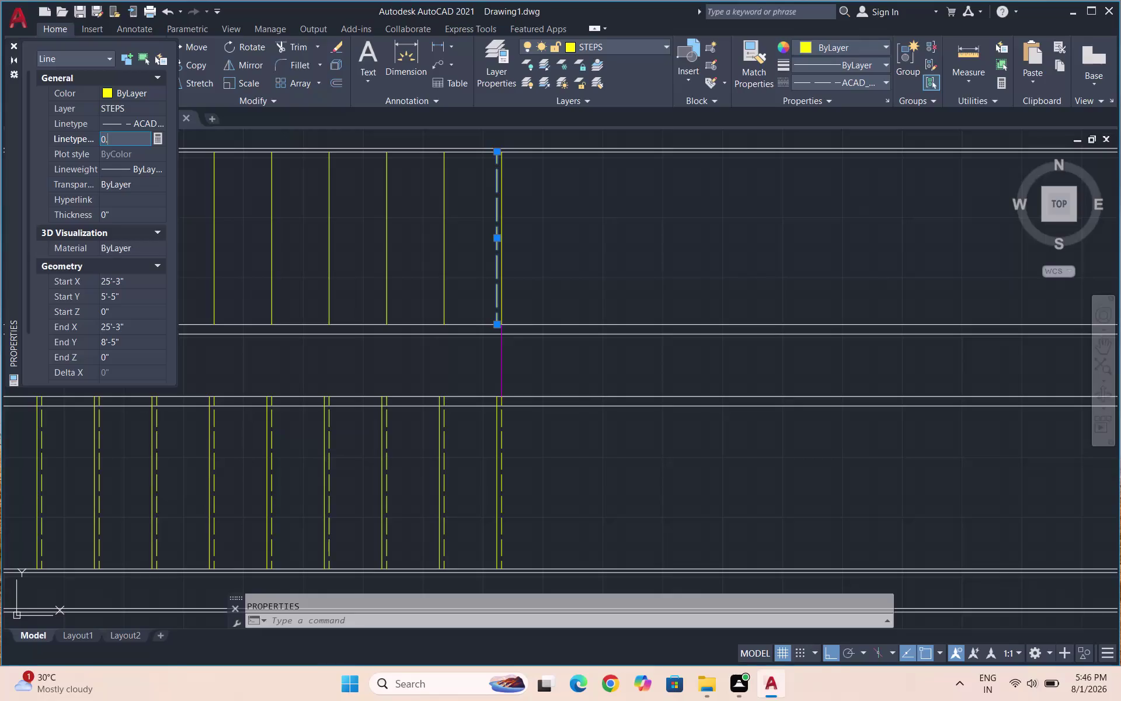
Adjust the dashed line's linetype scale, trying 0.2 then settling on 0.3, and close Properties.
key(7)
key(Return)
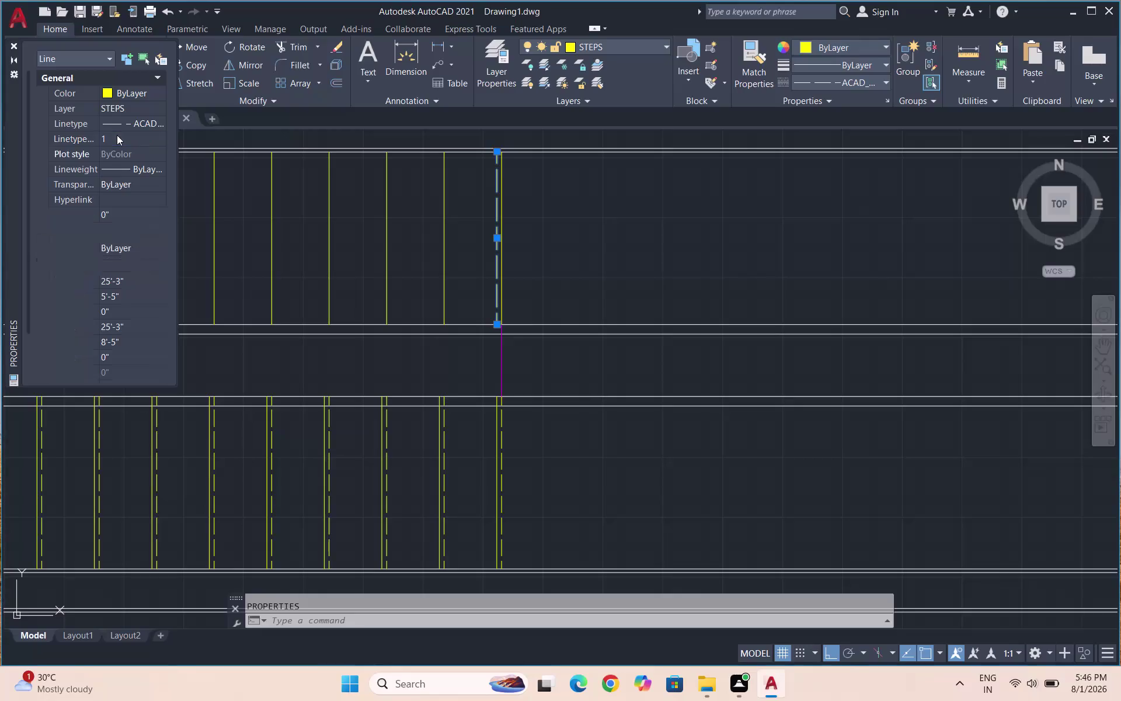
click(106, 139)
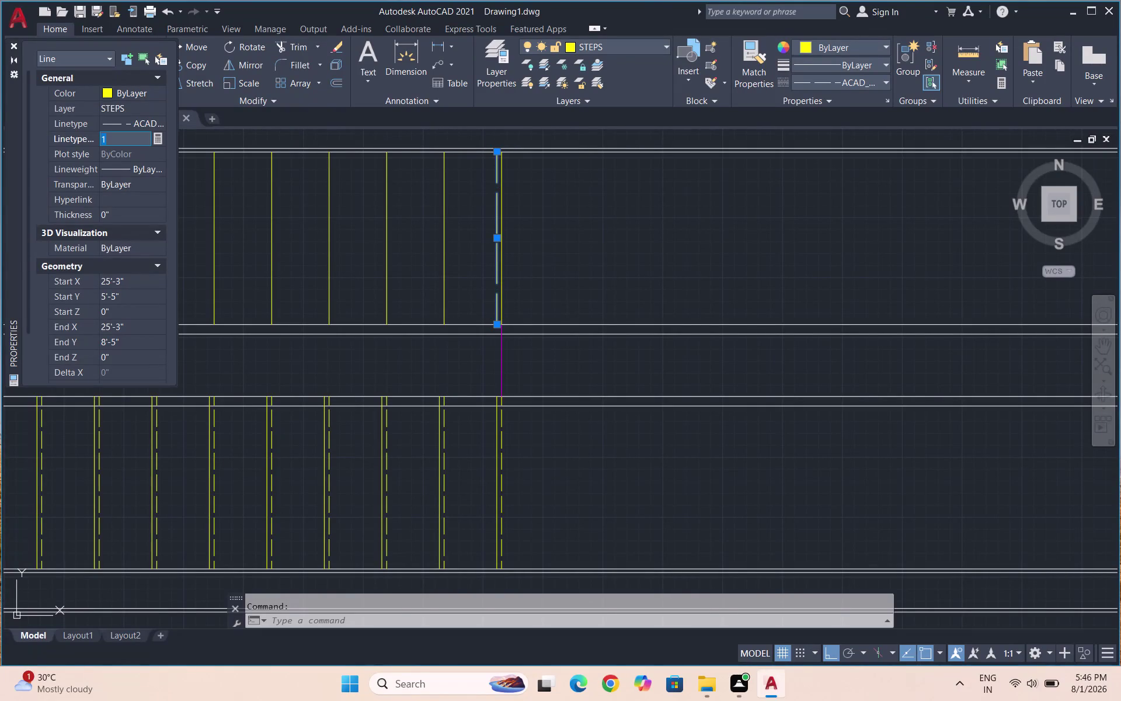
text(0.2)
key(Return)
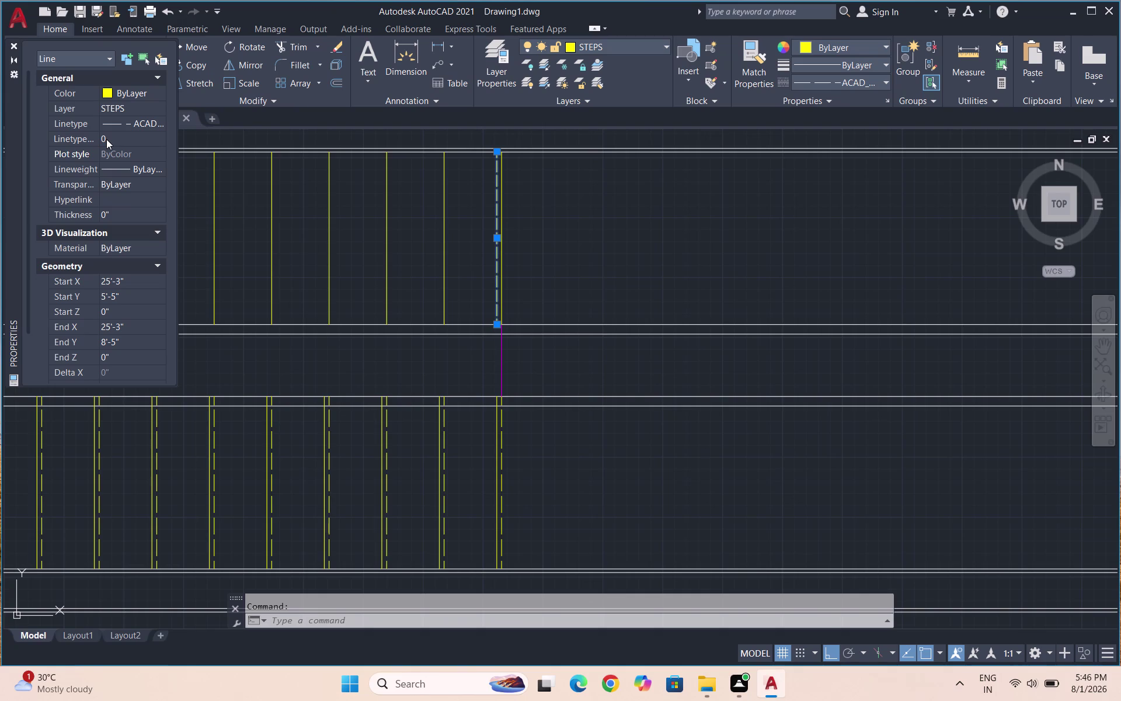
click(106, 139)
text(0.3)
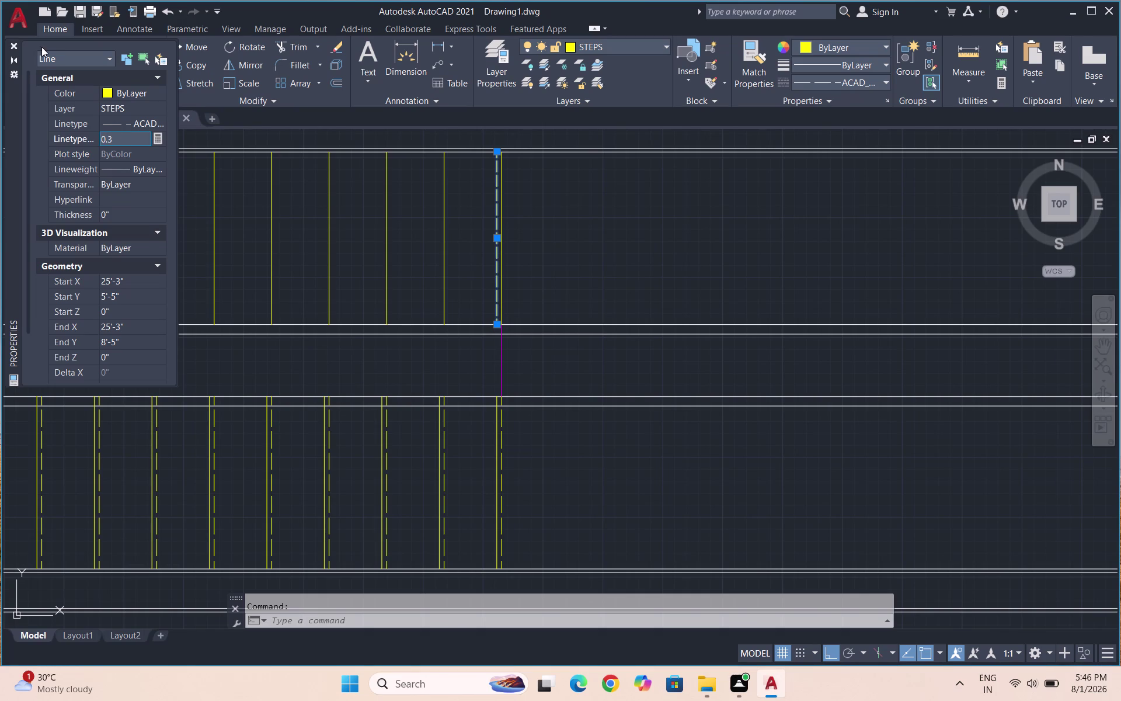
click(15, 44)
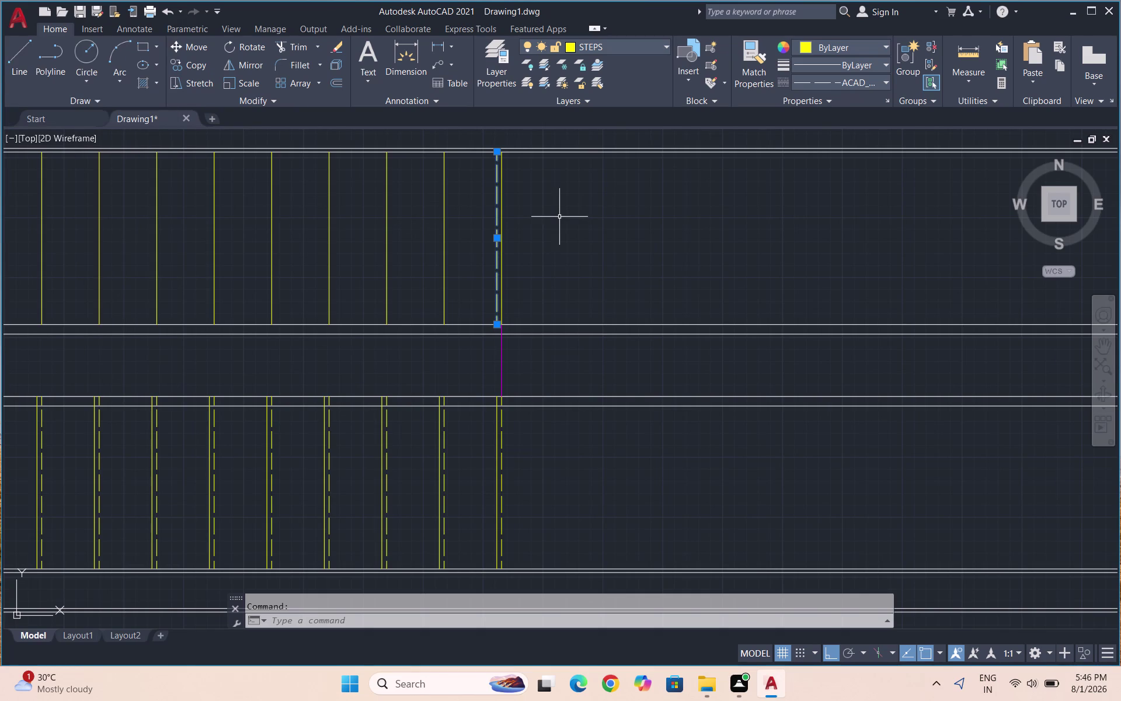
Copy the dashed line as an 11-item array at 1' spacing, then undo the misplaced result.
key(Escape)
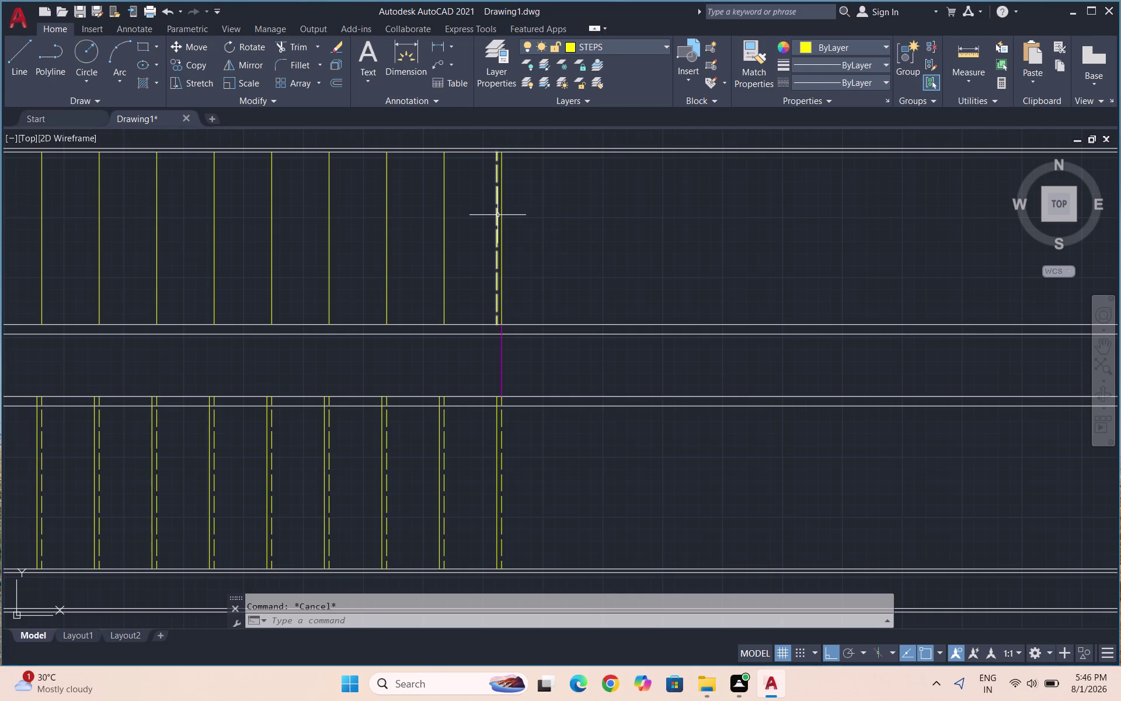
click(497, 214)
text(CO)
key(Return)
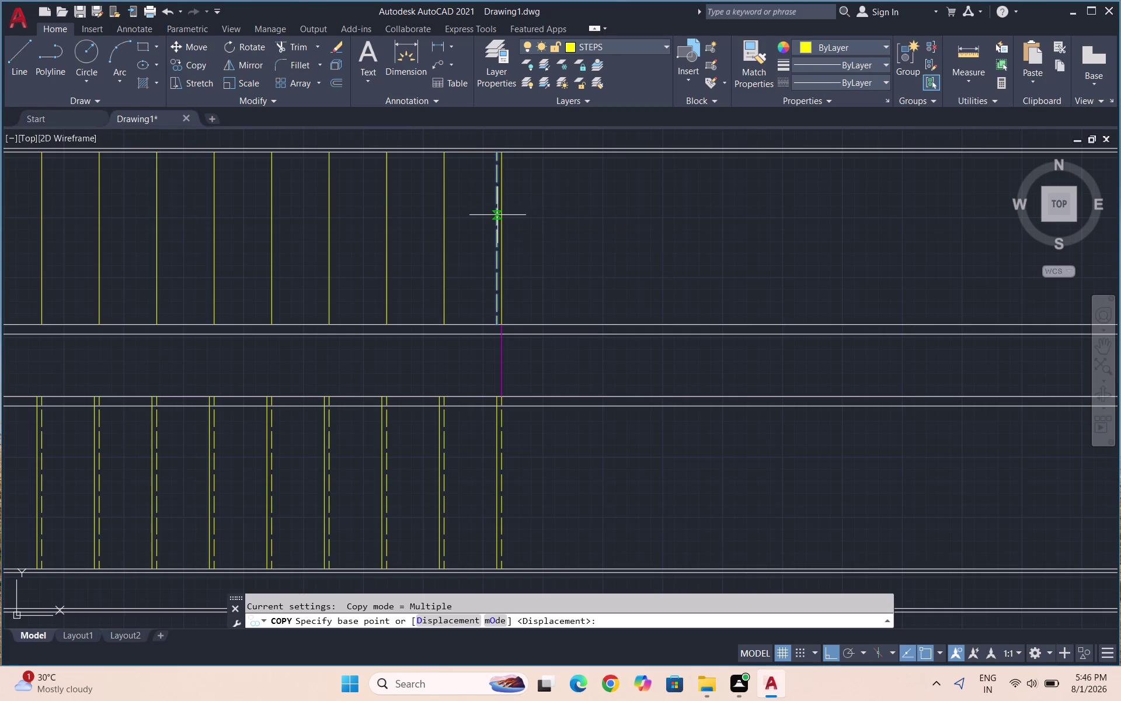
click(494, 242)
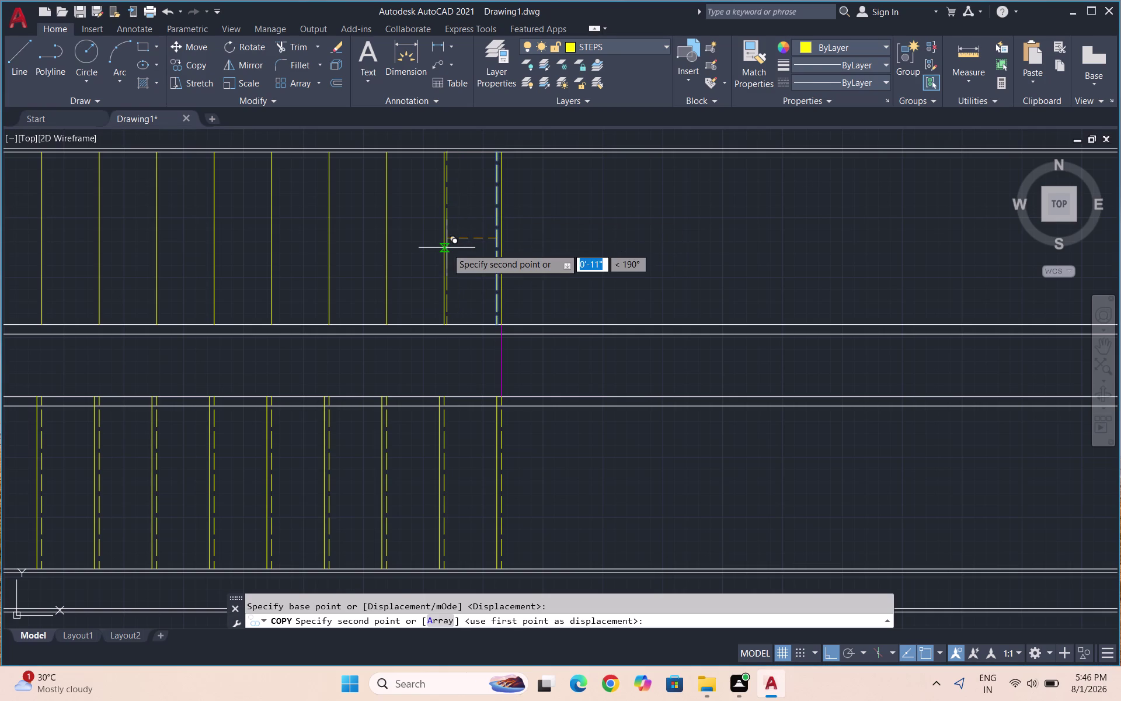
key(a)
key(Return)
text(1)
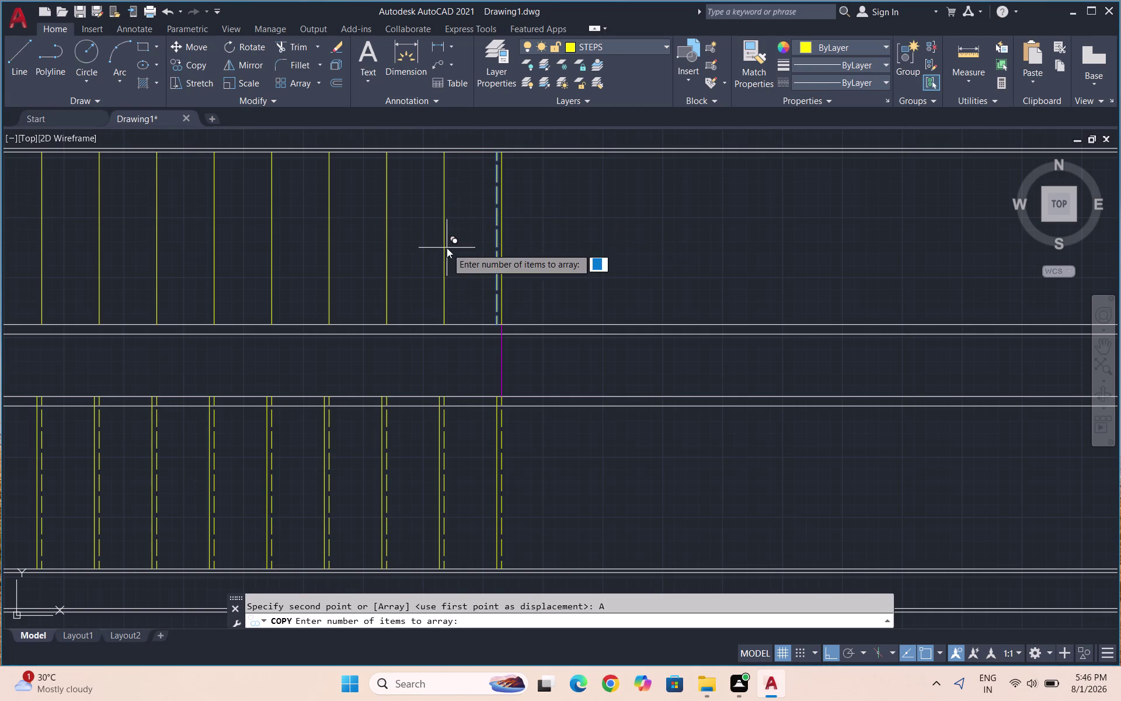
text(1)
key(Return)
text(1')
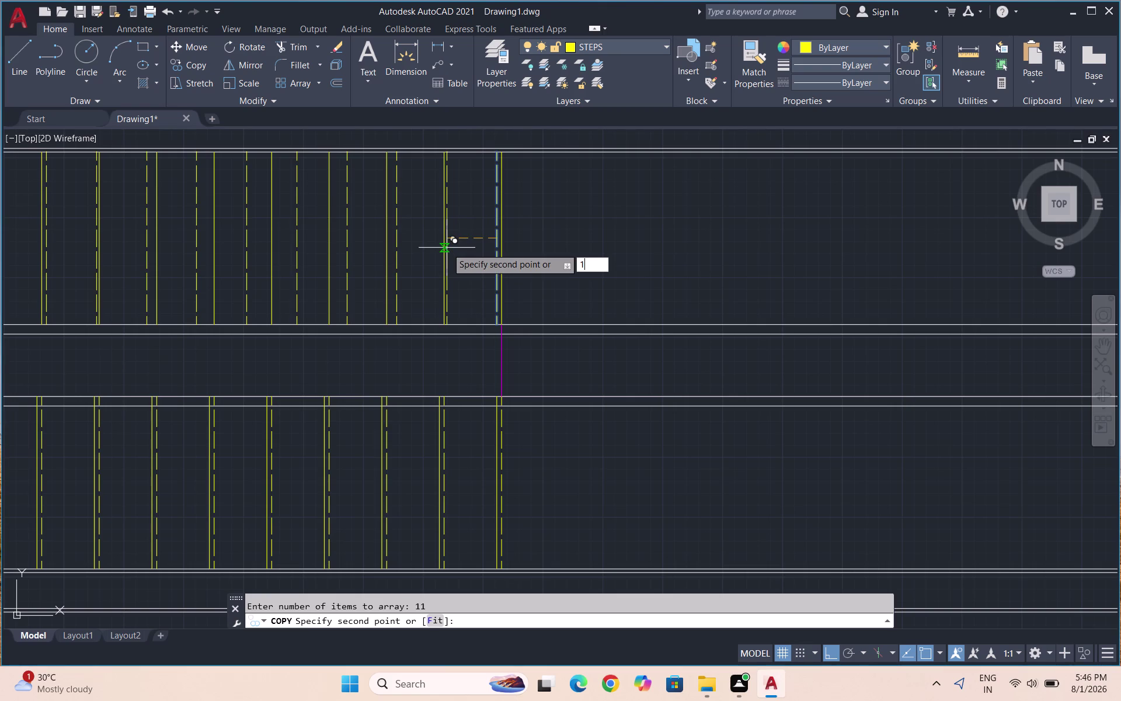
key(Return)
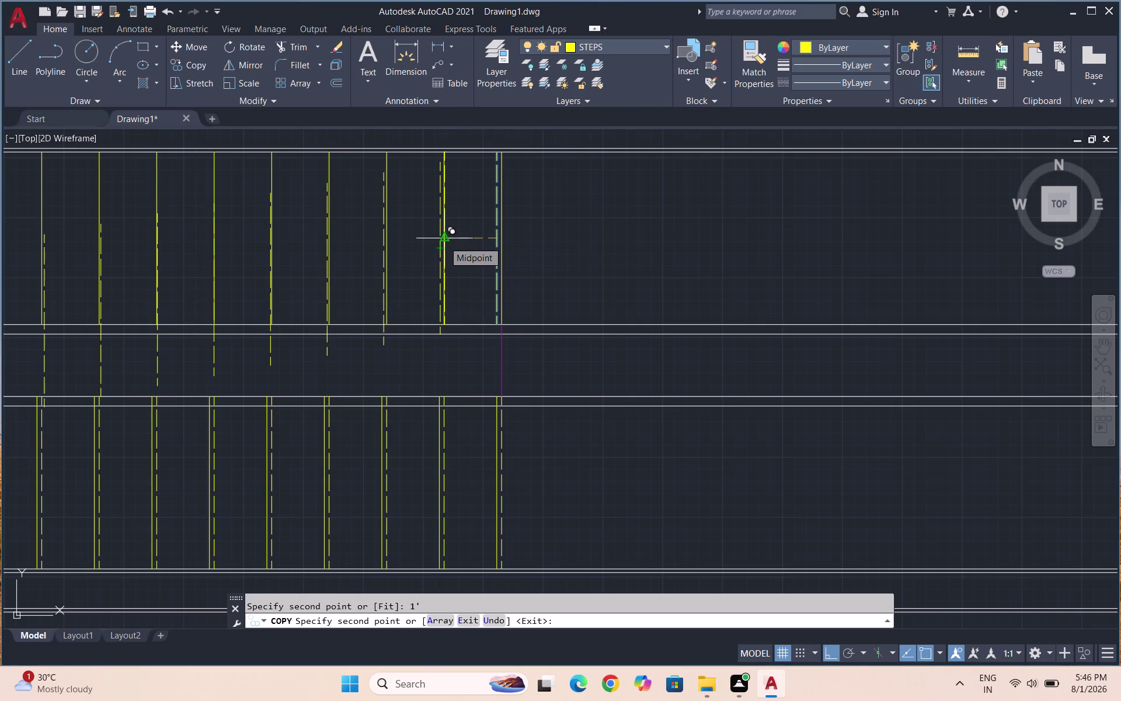
key(F8)
scroll(down, 3)
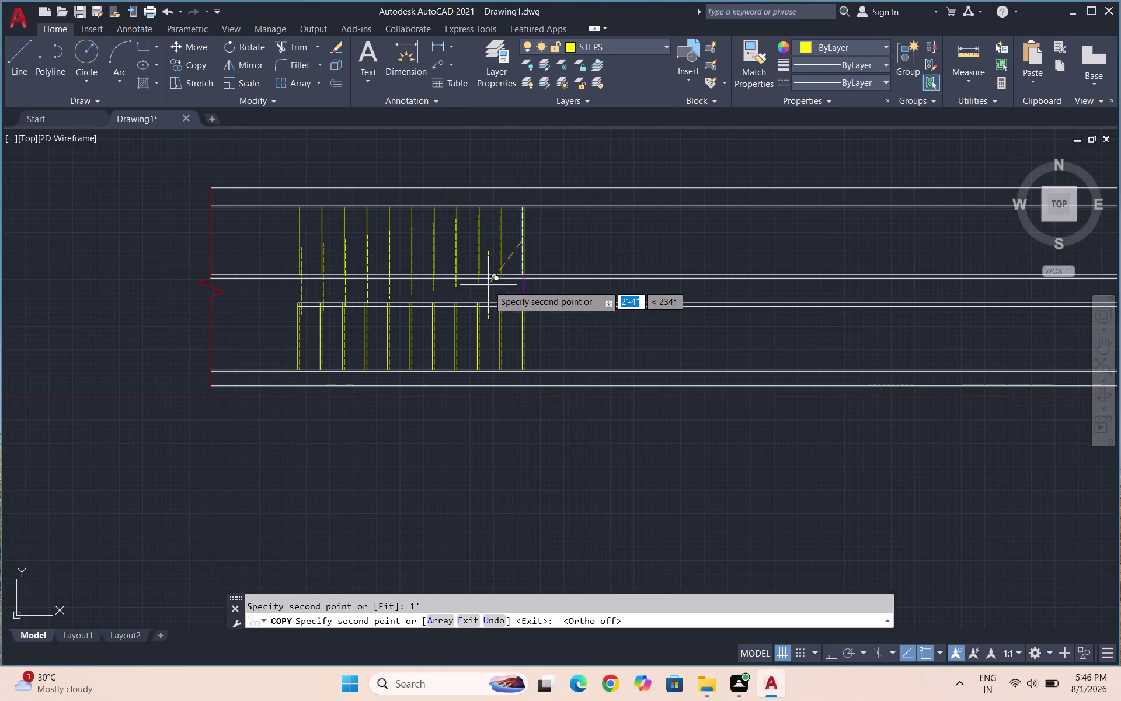
key(ctrl+z)
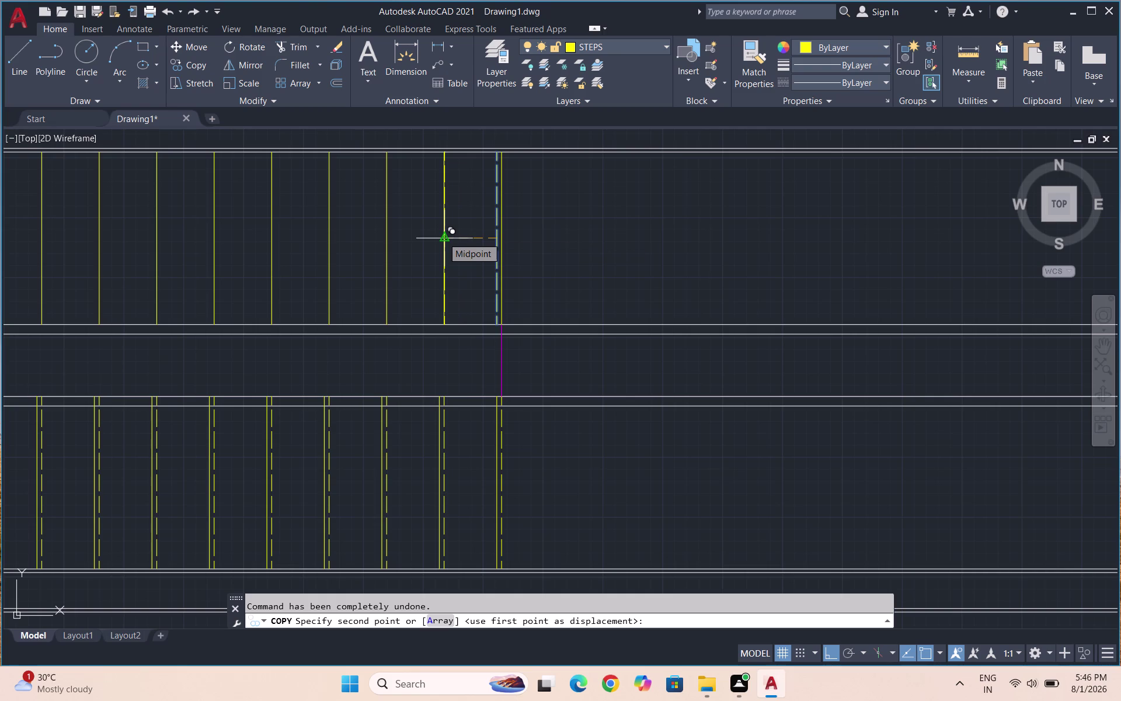
With ortho on, redo the copy as 11 items at 1' spacing across the upper flight.
key(F8)
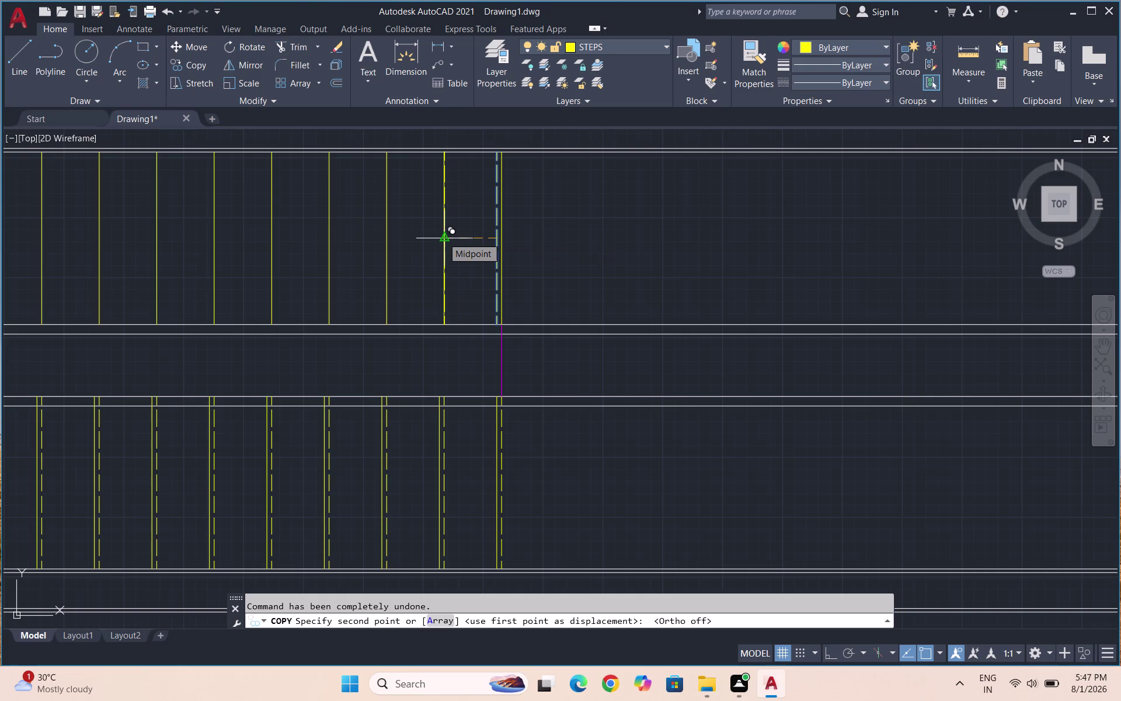
key(F8)
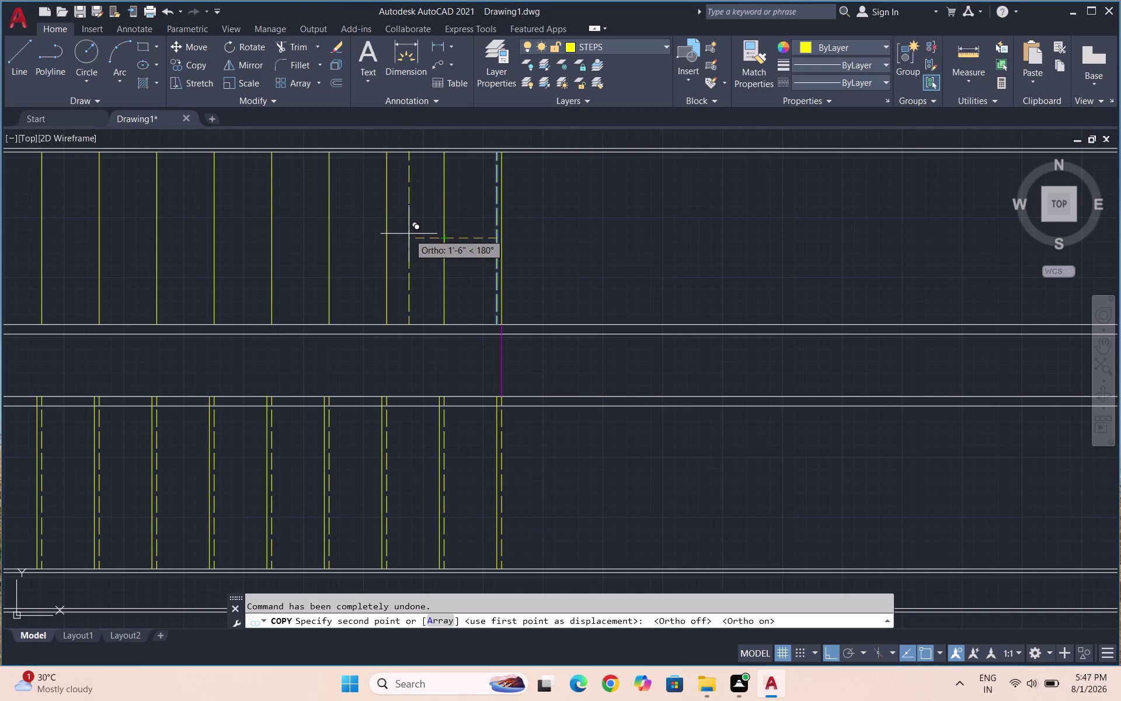
key(a)
key(Return)
text(11)
key(Return)
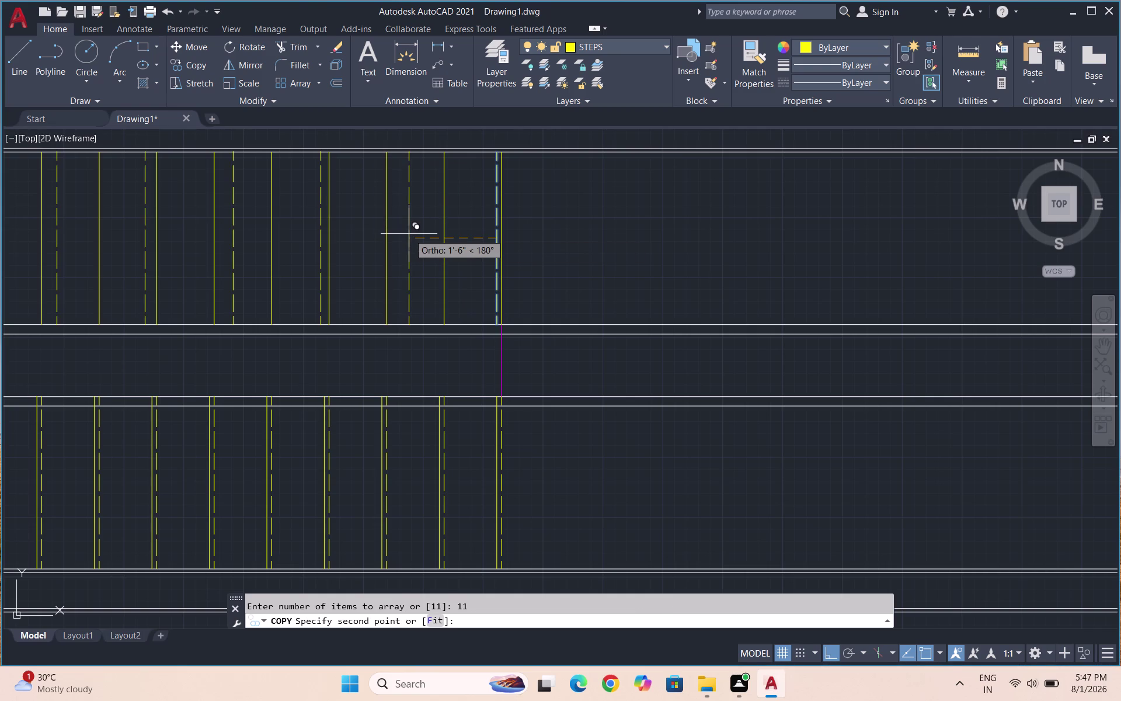
text(1)
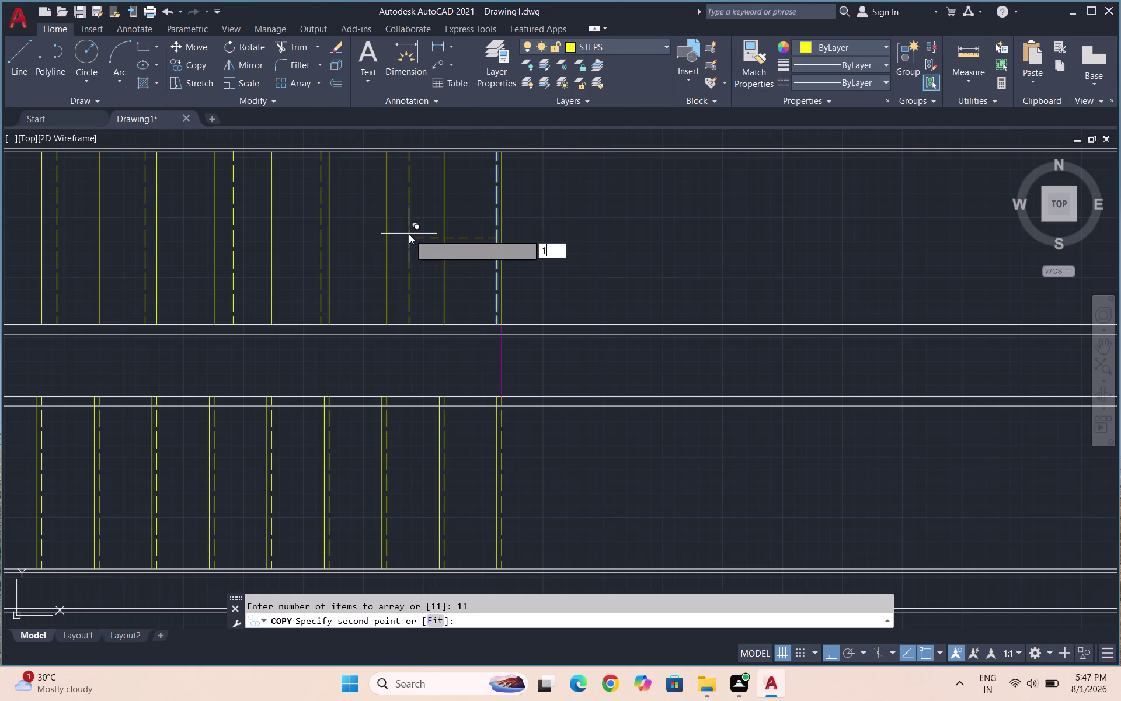
text(')
key(Return)
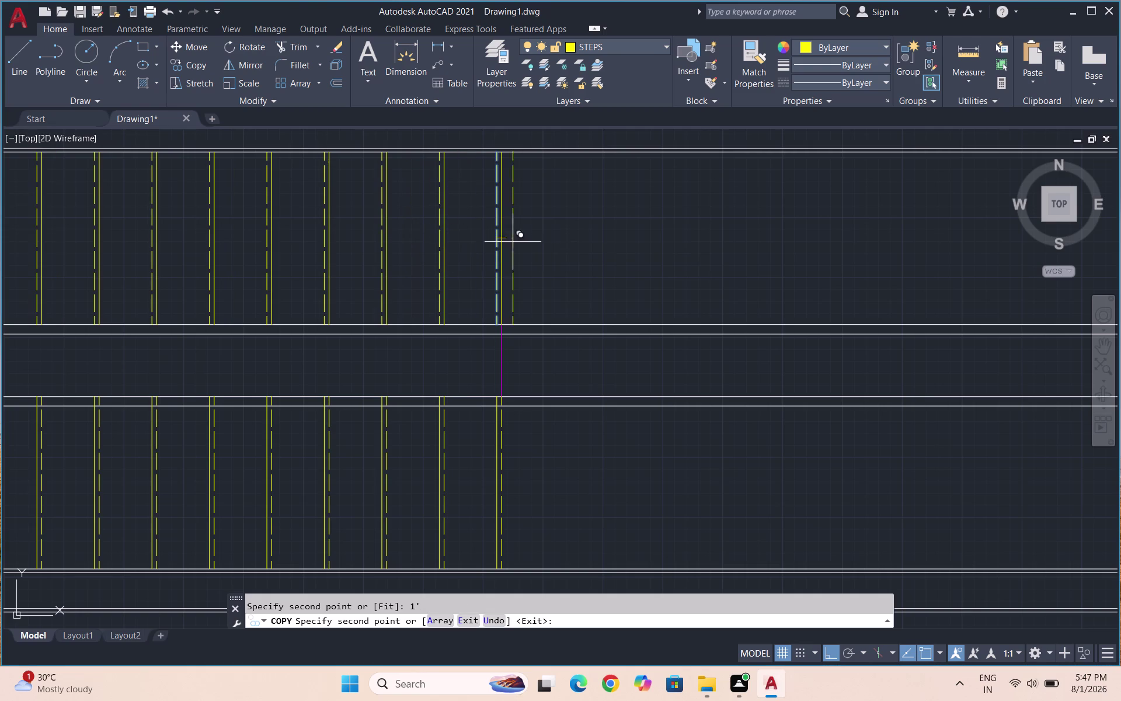
click(582, 229)
key(Escape)
Window-select and delete the extra dashed copy beyond the flight's end.
drag(611, 242, 570, 238)
click(555, 239)
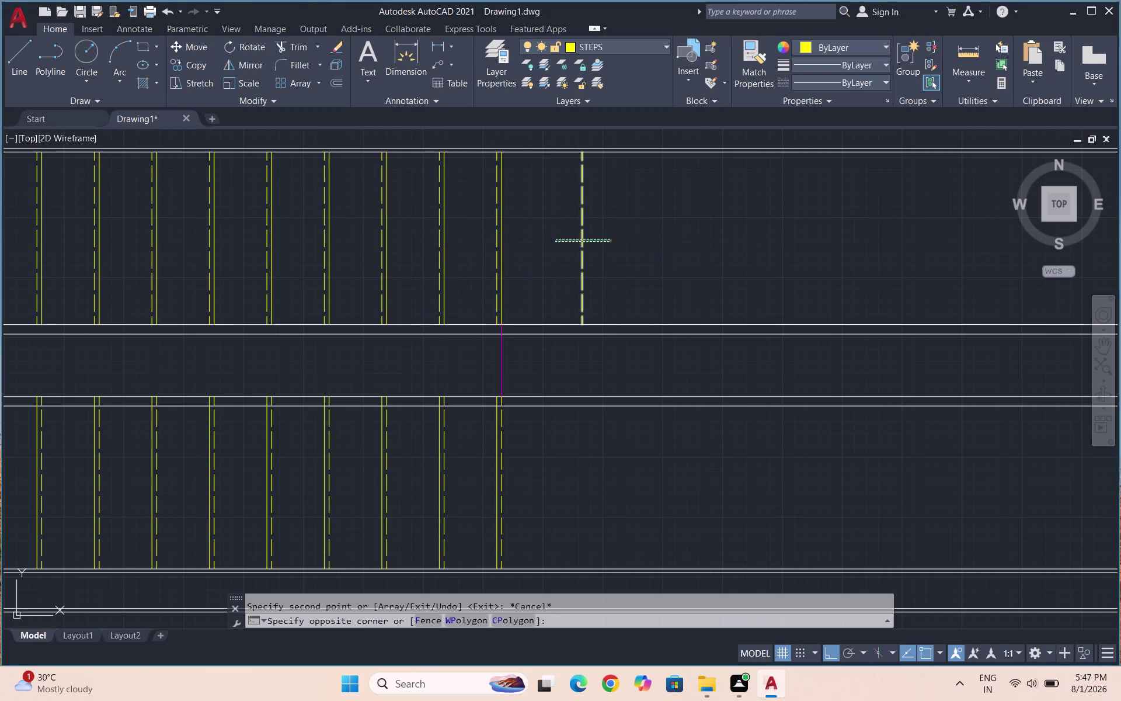
key(Delete)
scroll(down, 3)
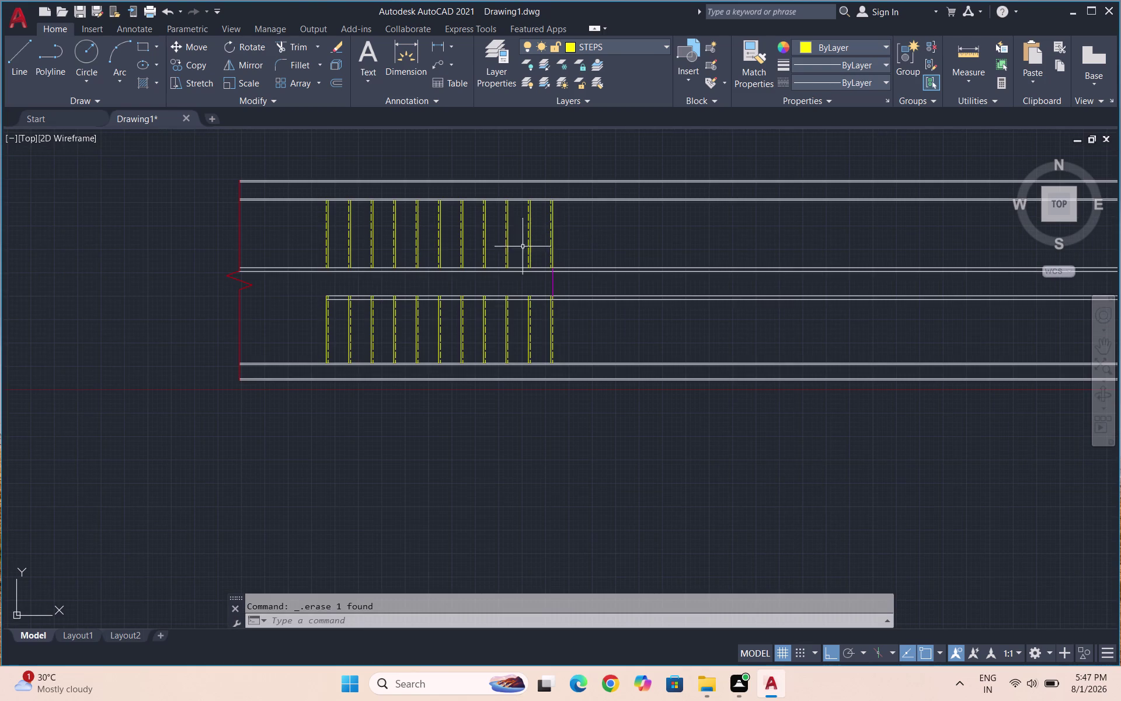
Offset the last tread line 3' to the right.
scroll(up, 3)
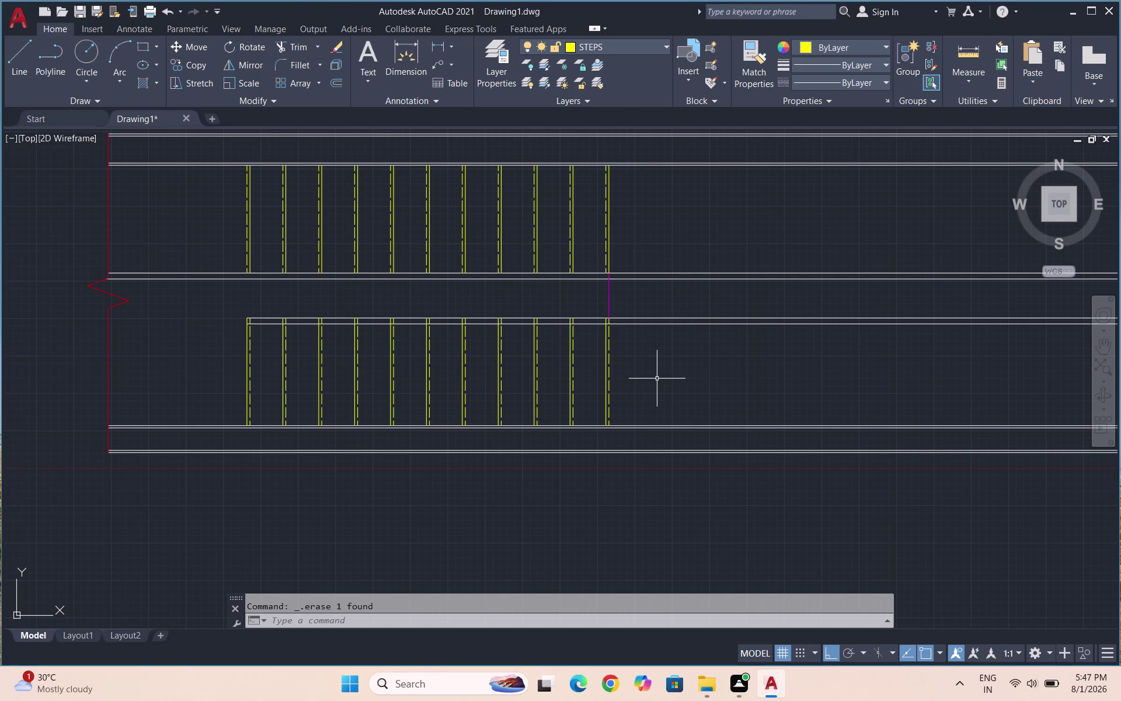
key(l)
key(Escape)
key(Escape)
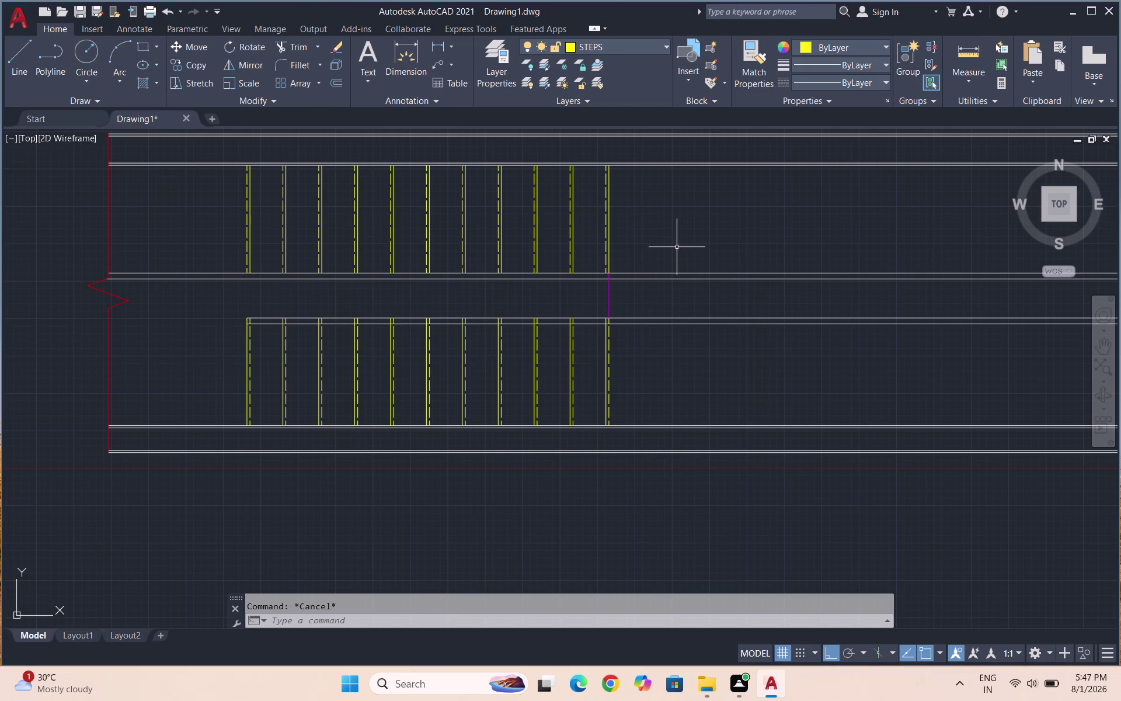
key(o)
key(Return)
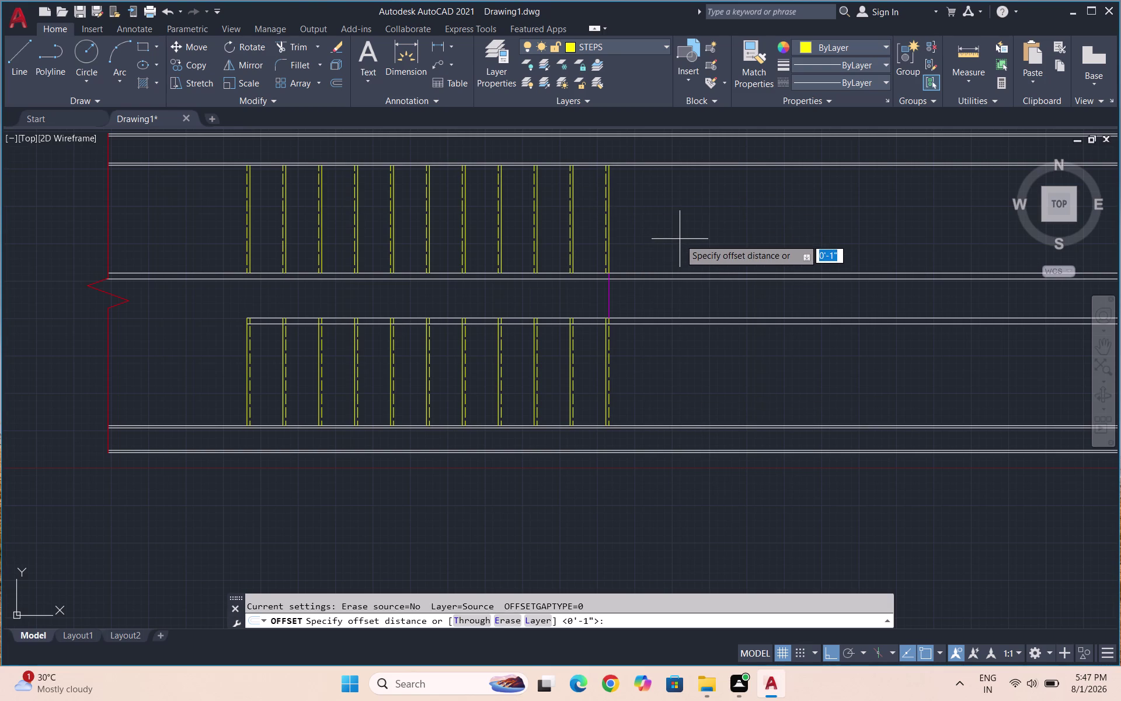
text(3')
key(Return)
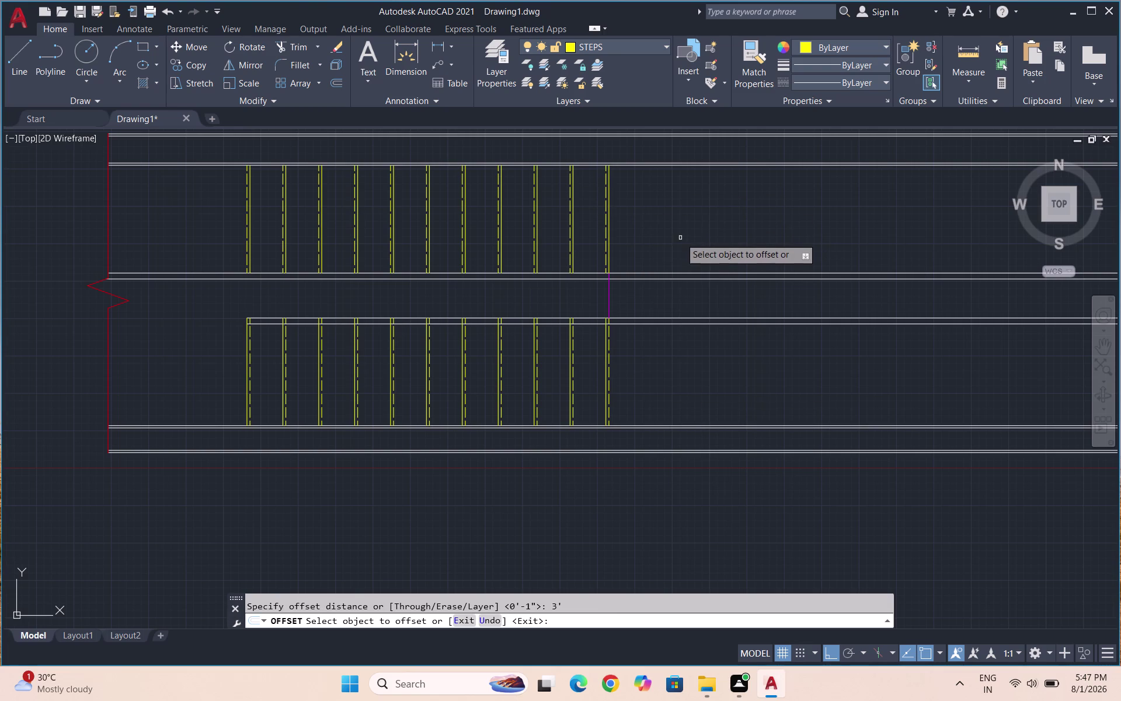
scroll(up, 3)
click(611, 218)
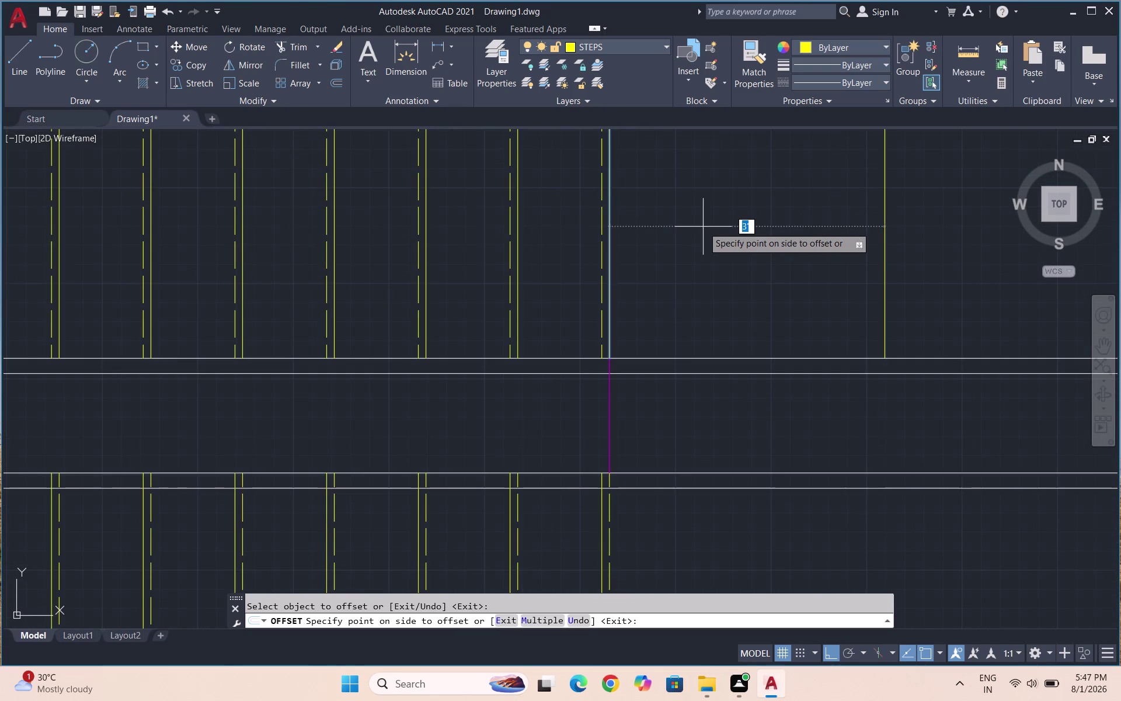
click(703, 227)
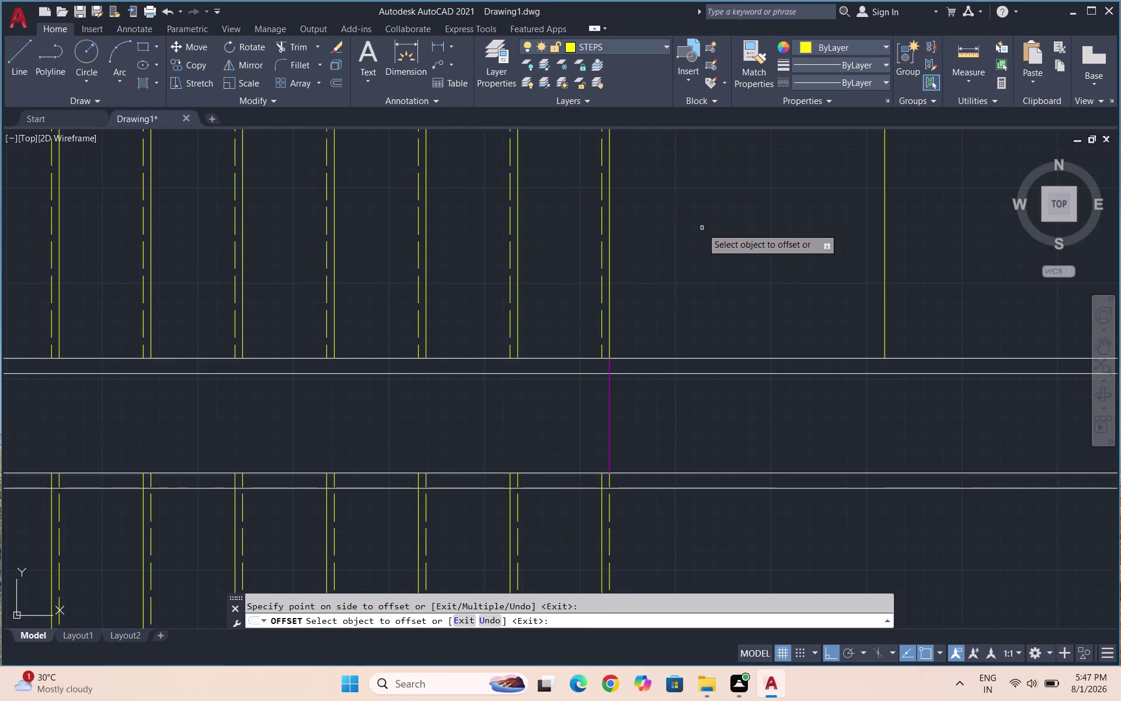
scroll(down, 3)
key(Escape)
key(Escape)
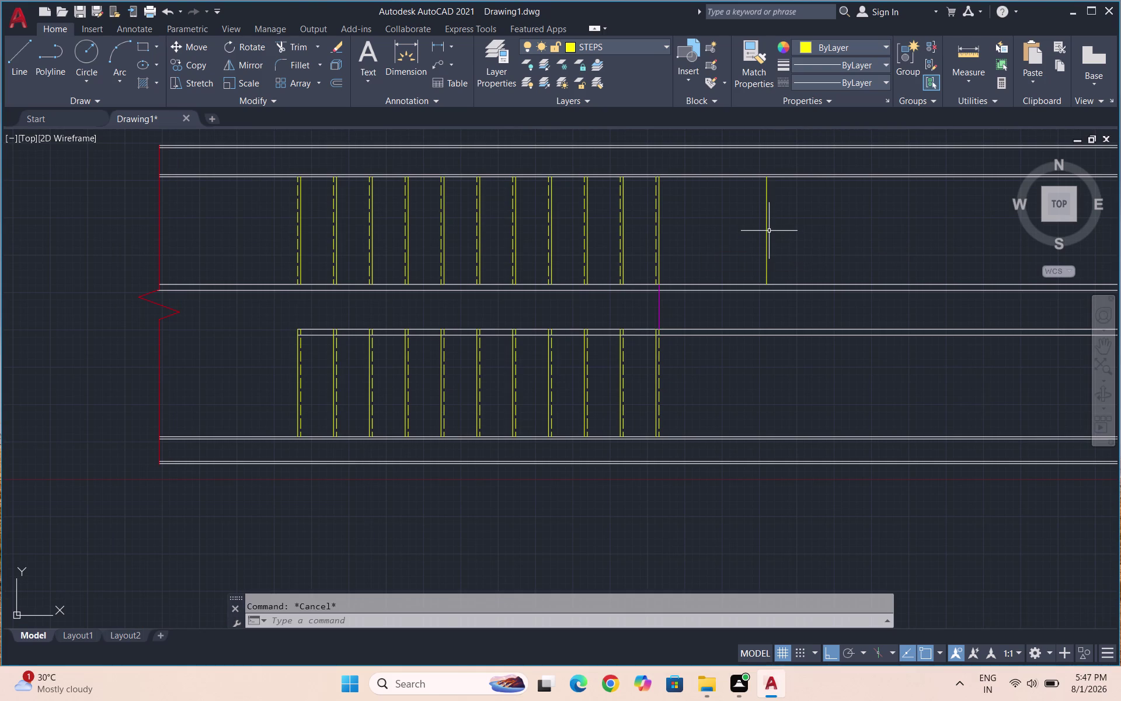
Abandon a second offset and delete the unwanted line with a window selection.
key(o)
key(Return)
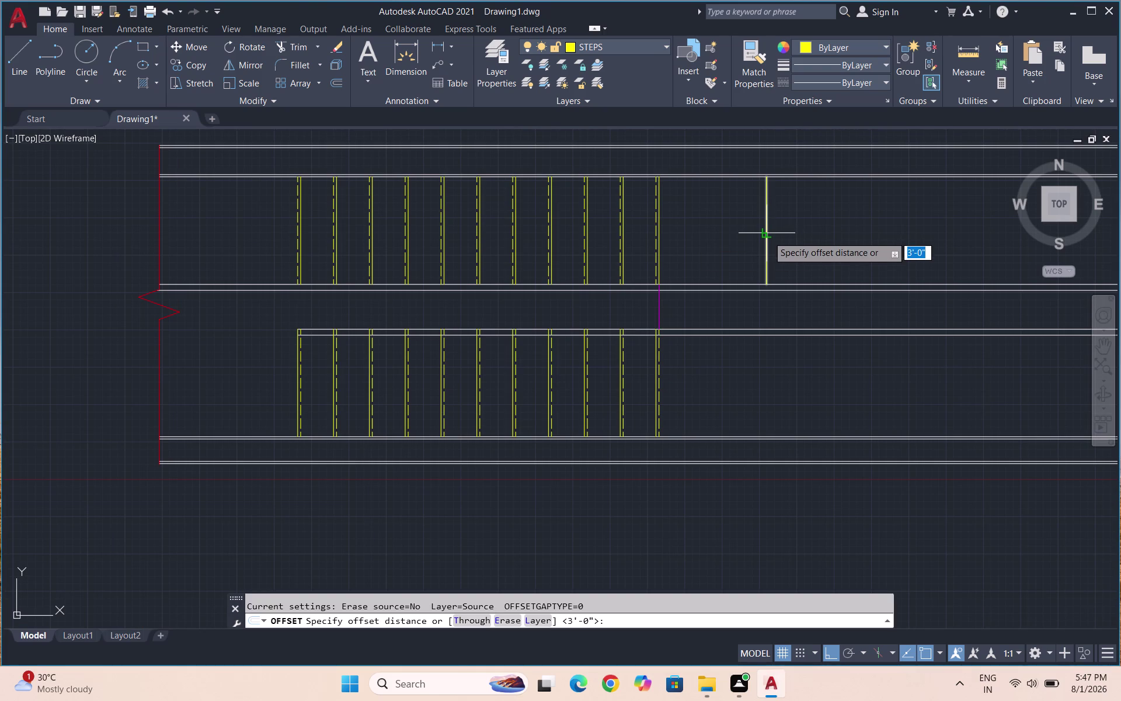
key(Return)
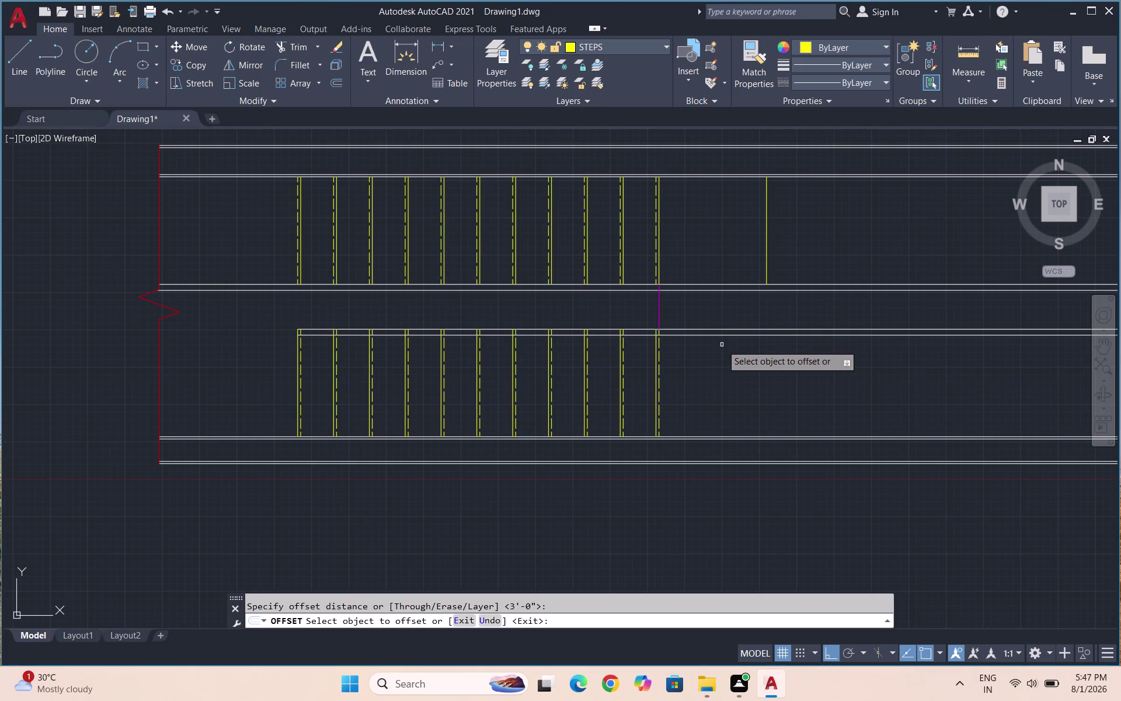
key(Escape)
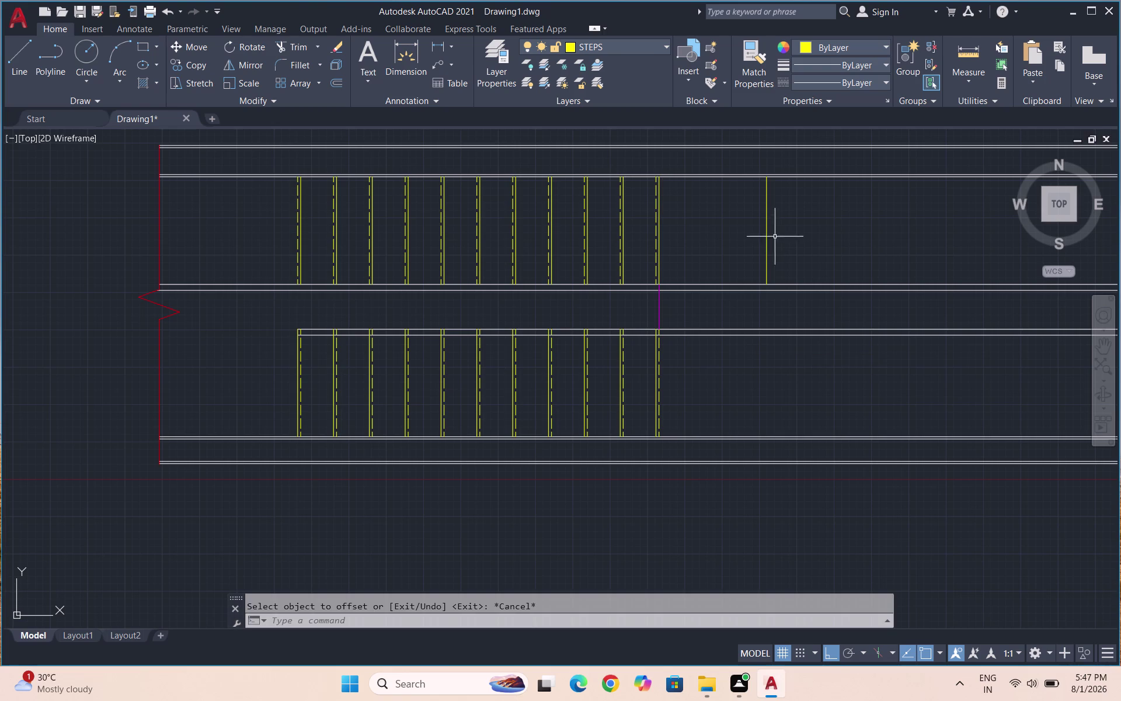
drag(781, 218, 755, 217)
click(748, 221)
key(Delete)
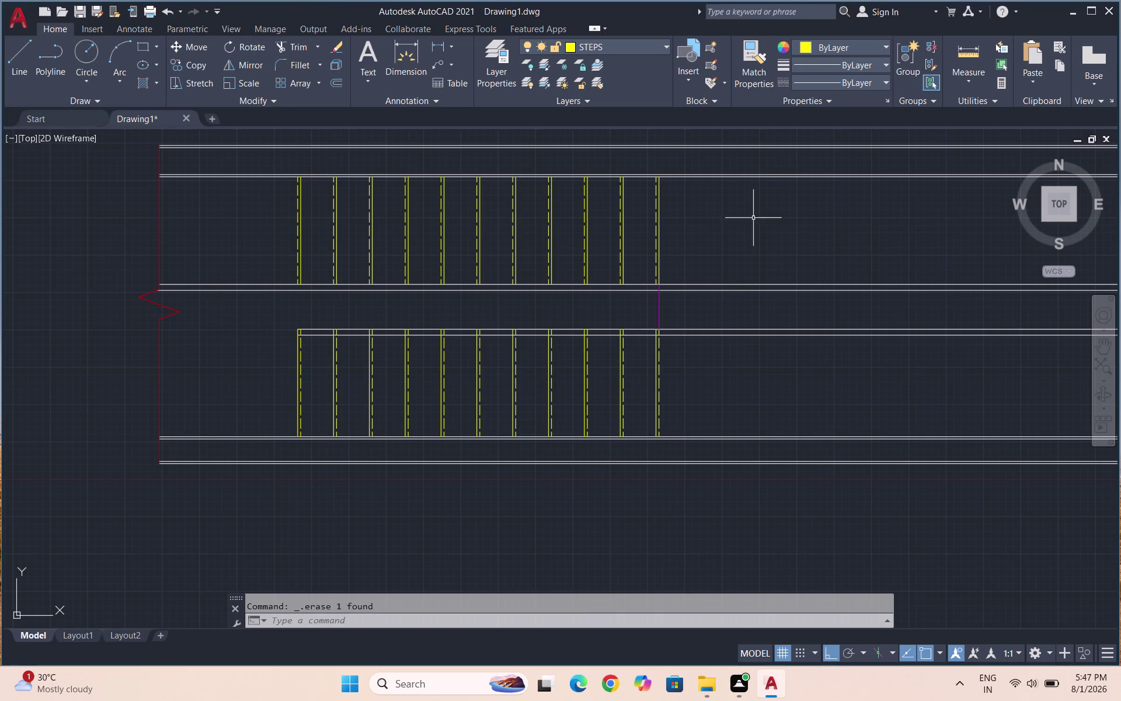
scroll(up, 3)
scroll(down, 3)
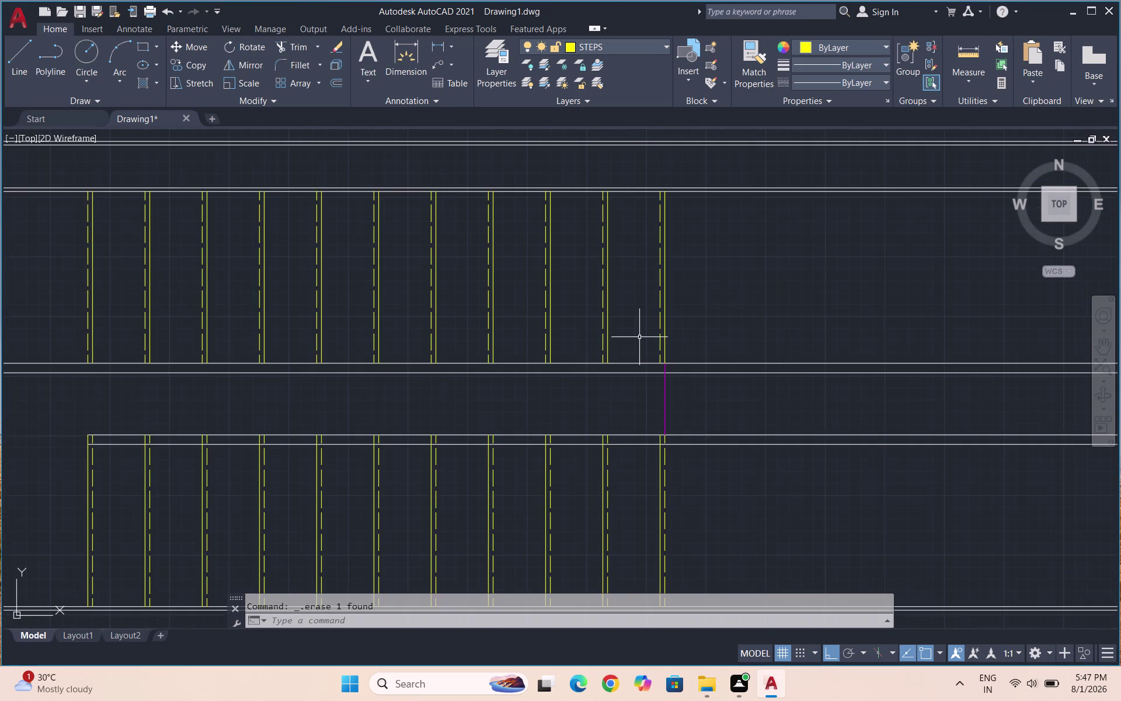
Offset the last treads of both flights 3' to the right.
key(o)
key(Return)
key(3)
key(apostrophe)
key(Return)
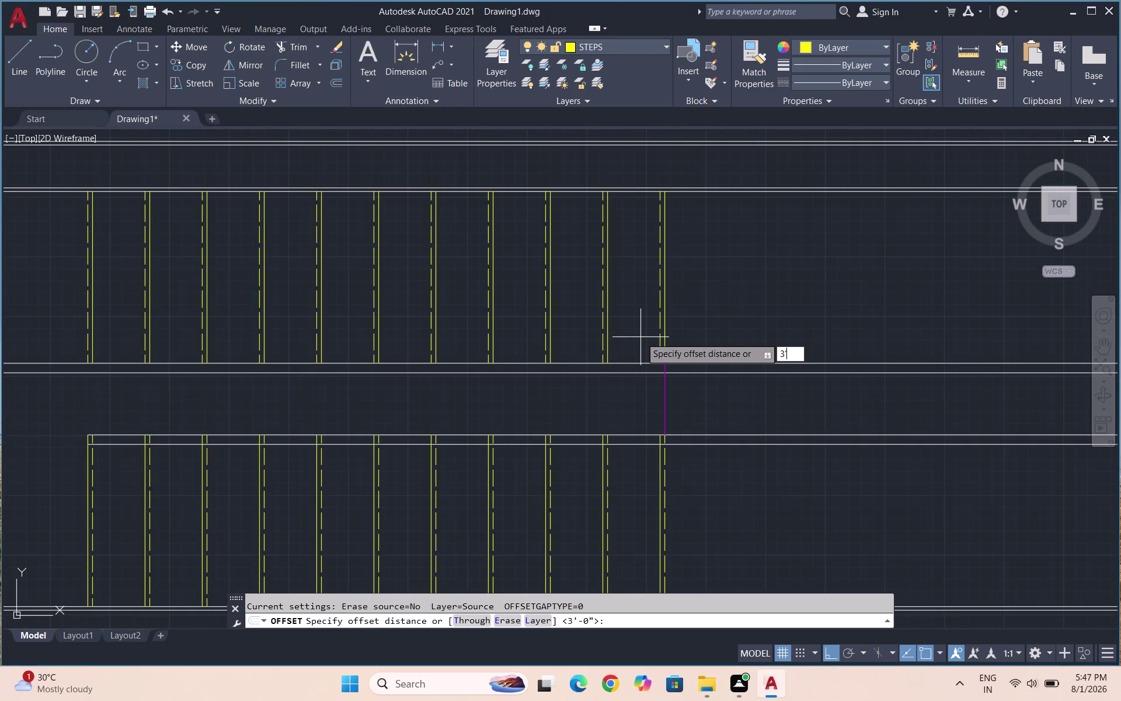
click(661, 296)
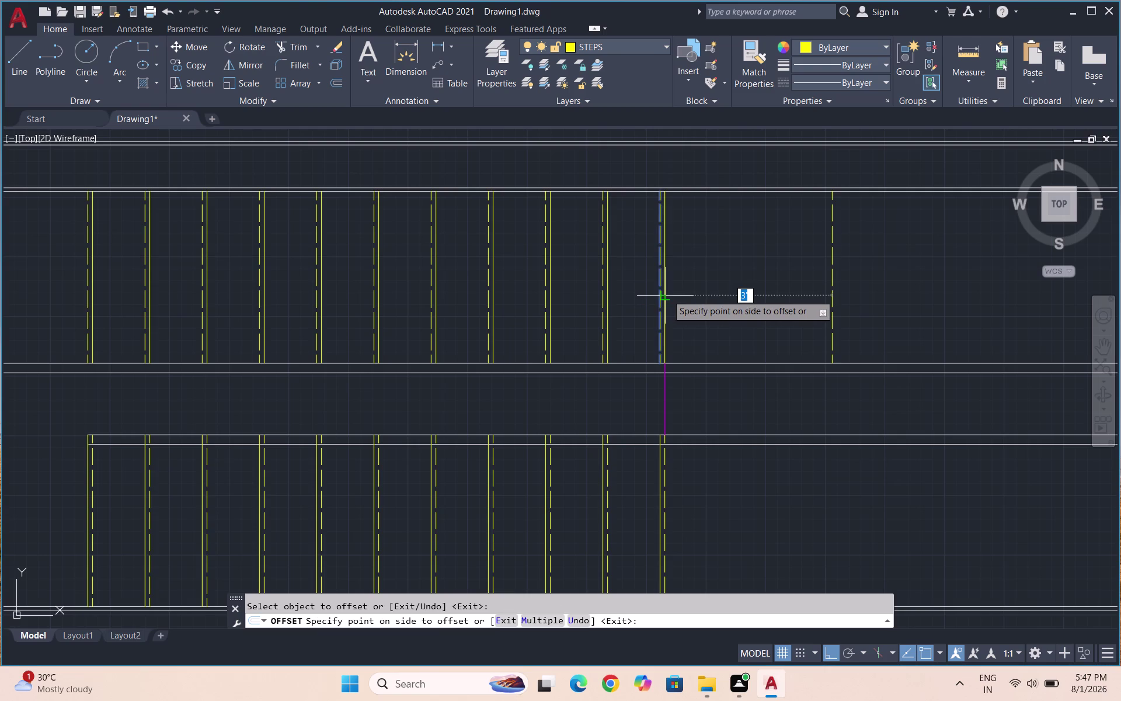
click(667, 295)
scroll(down, 3)
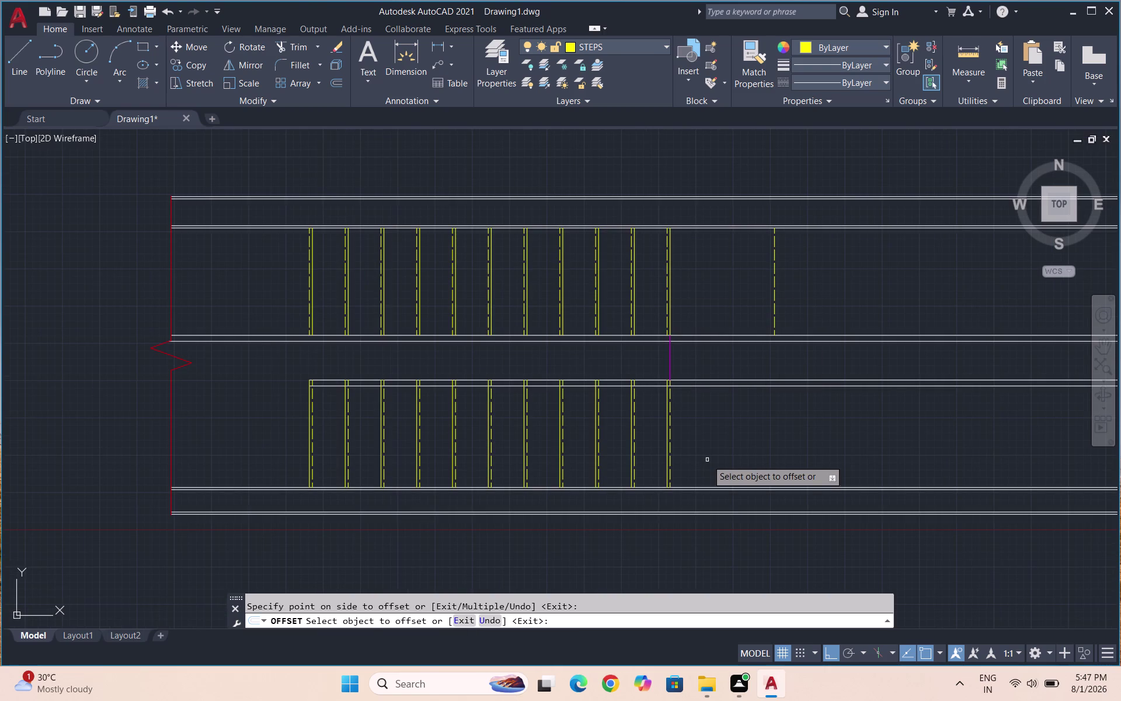
scroll(up, 3)
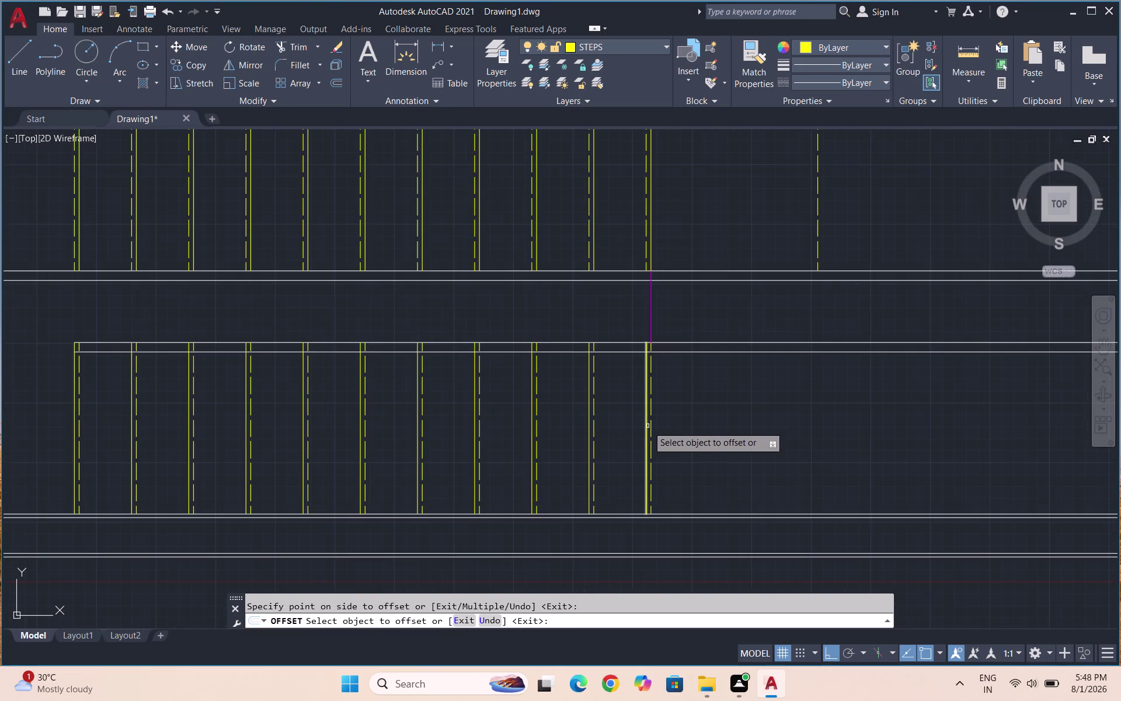
click(647, 426)
click(760, 406)
key(Escape)
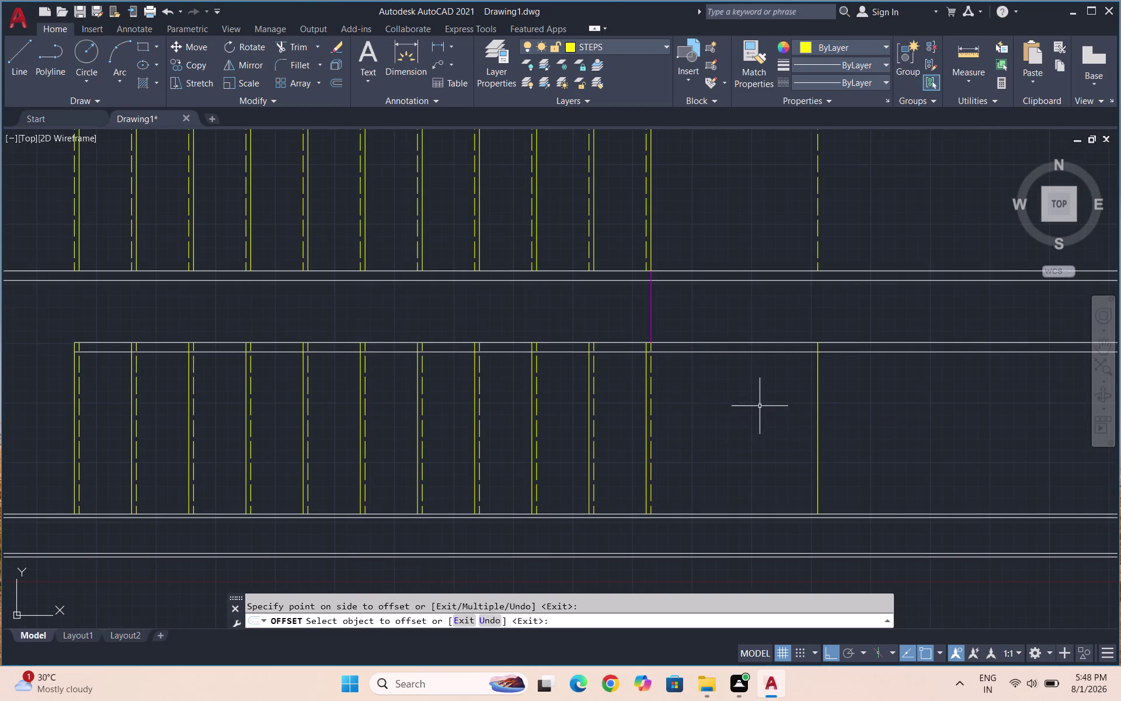
Window-select and delete the extra offset line in the upper flight.
scroll(down, 3)
drag(812, 268, 798, 267)
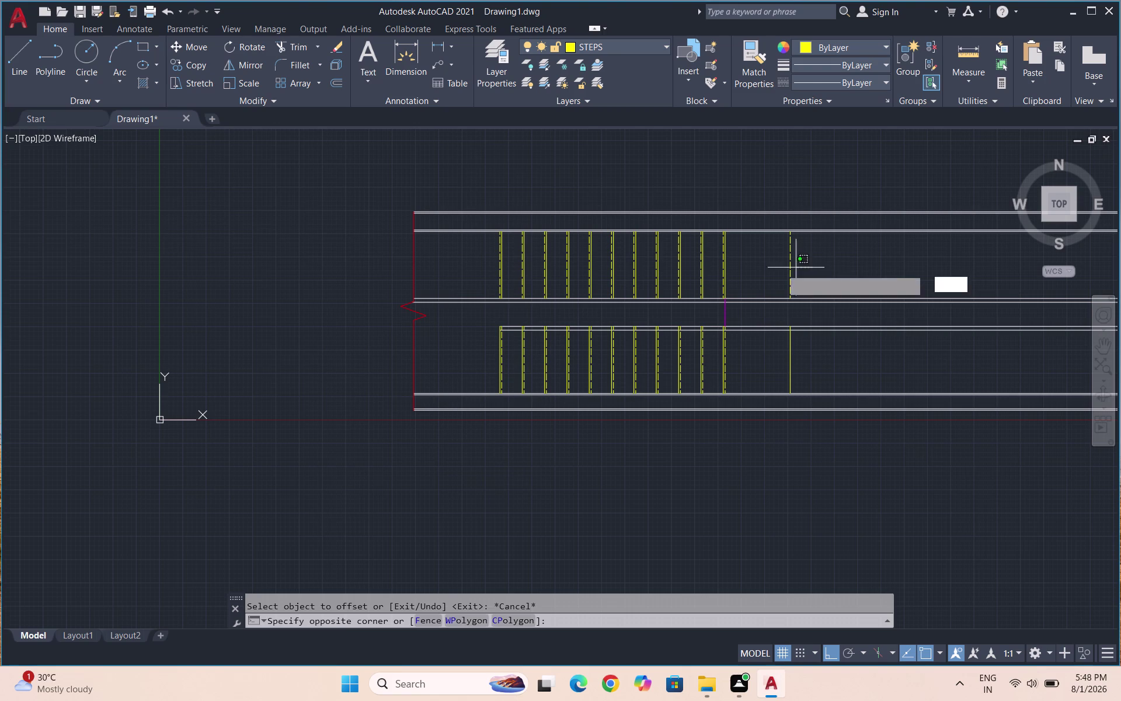
click(749, 276)
key(Delete)
Draw an ortho line from the lower landing line's top up to the upper wall.
key(l)
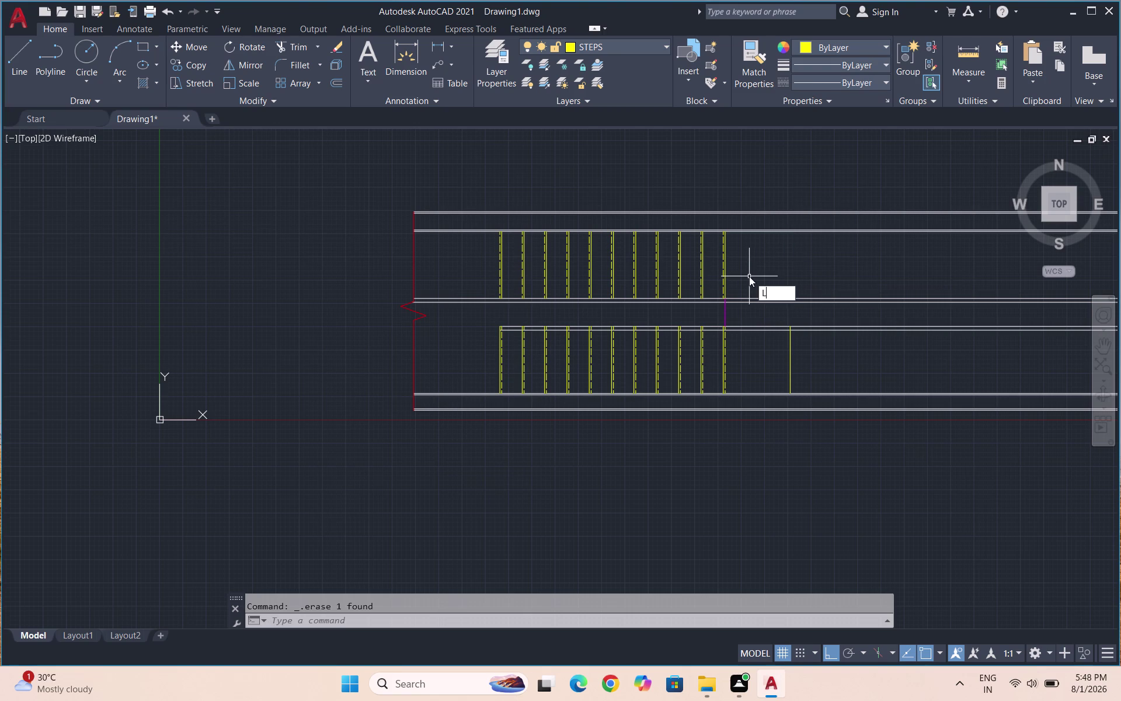
key(Return)
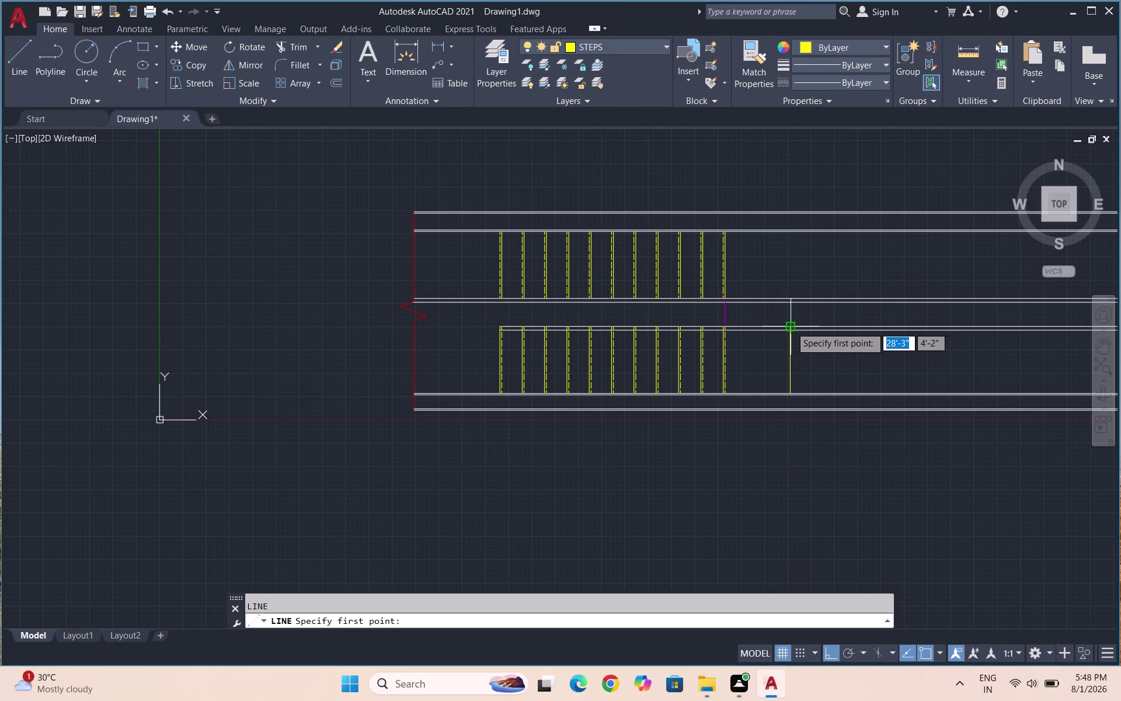
scroll(up, 3)
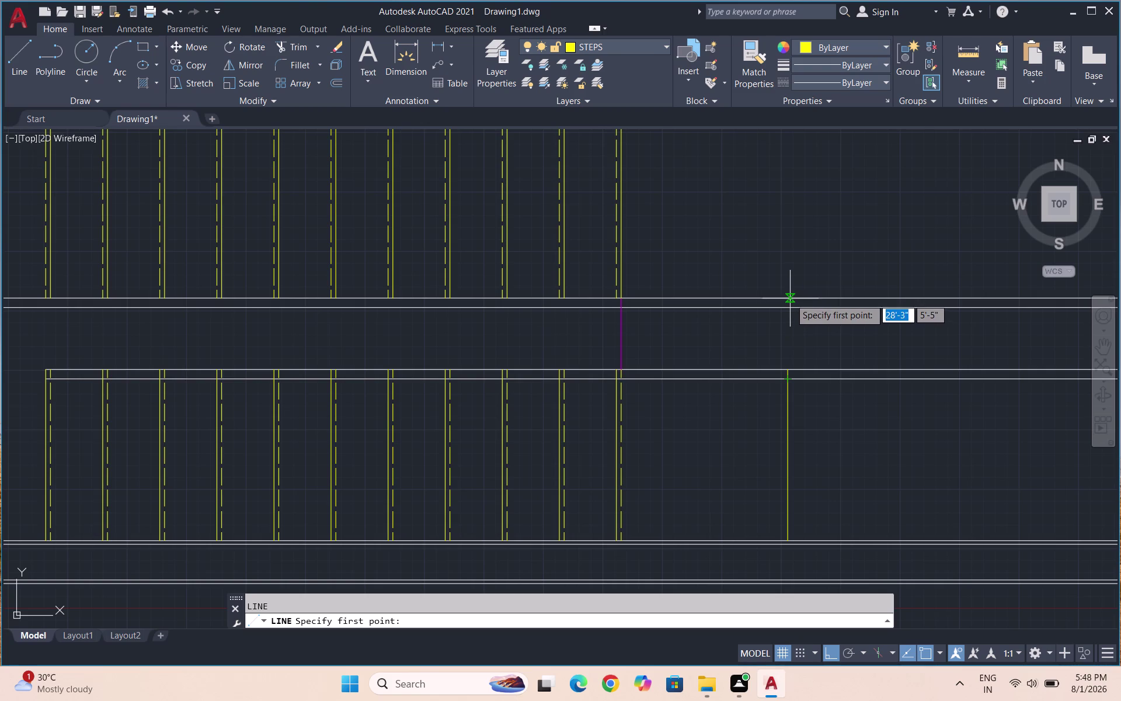
scroll(up, 3)
scroll(down, 3)
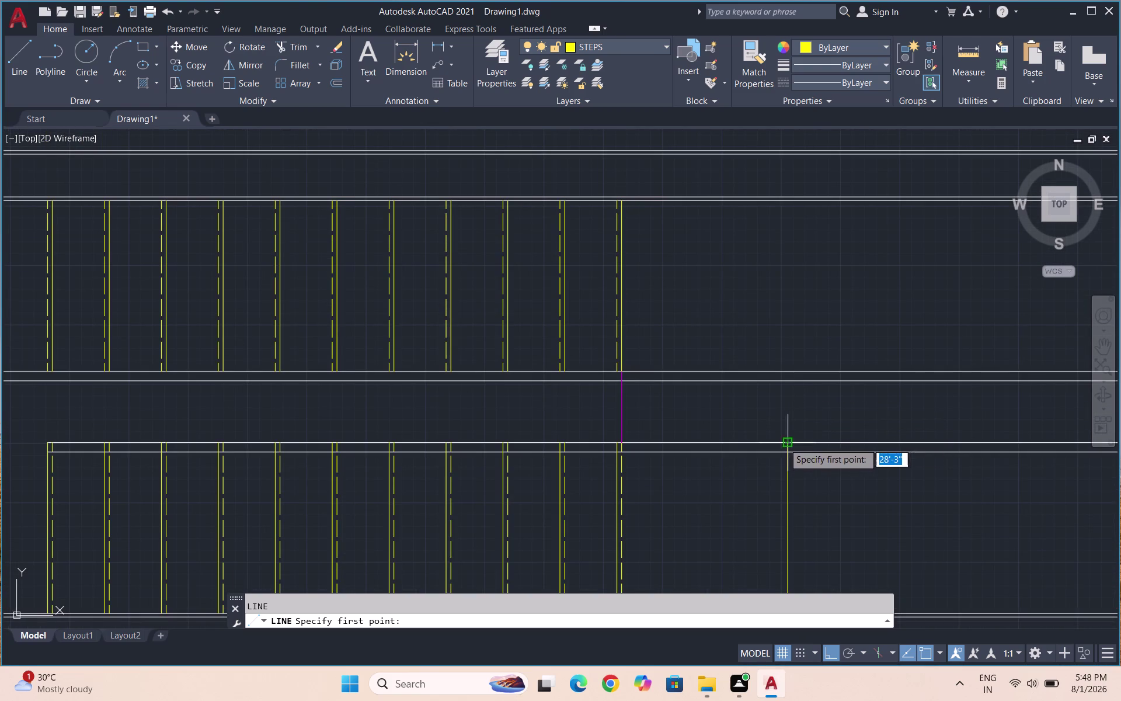
click(785, 368)
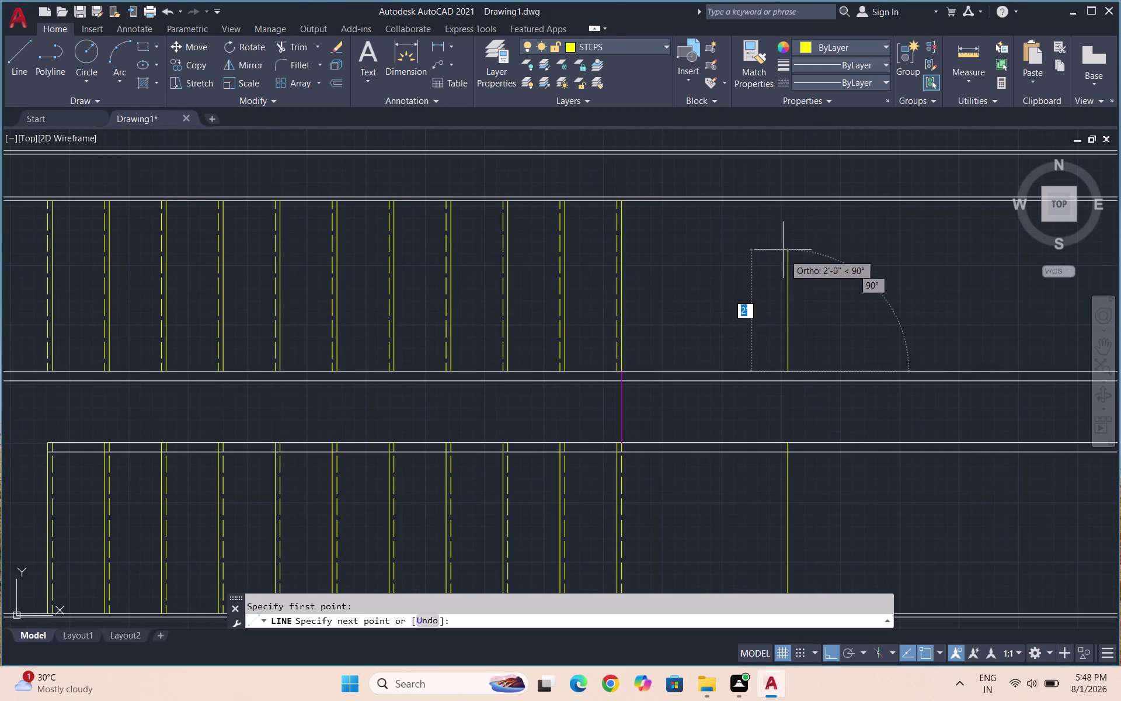
click(784, 202)
key(Escape)
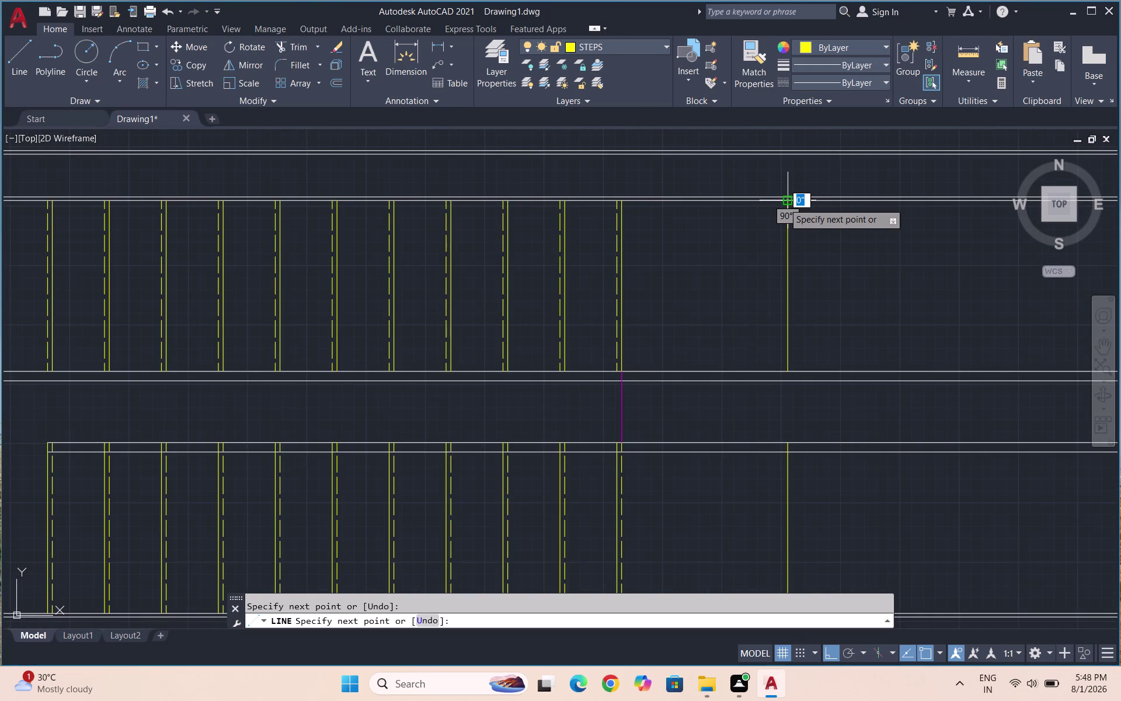
scroll(down, 3)
scroll(down, 3)
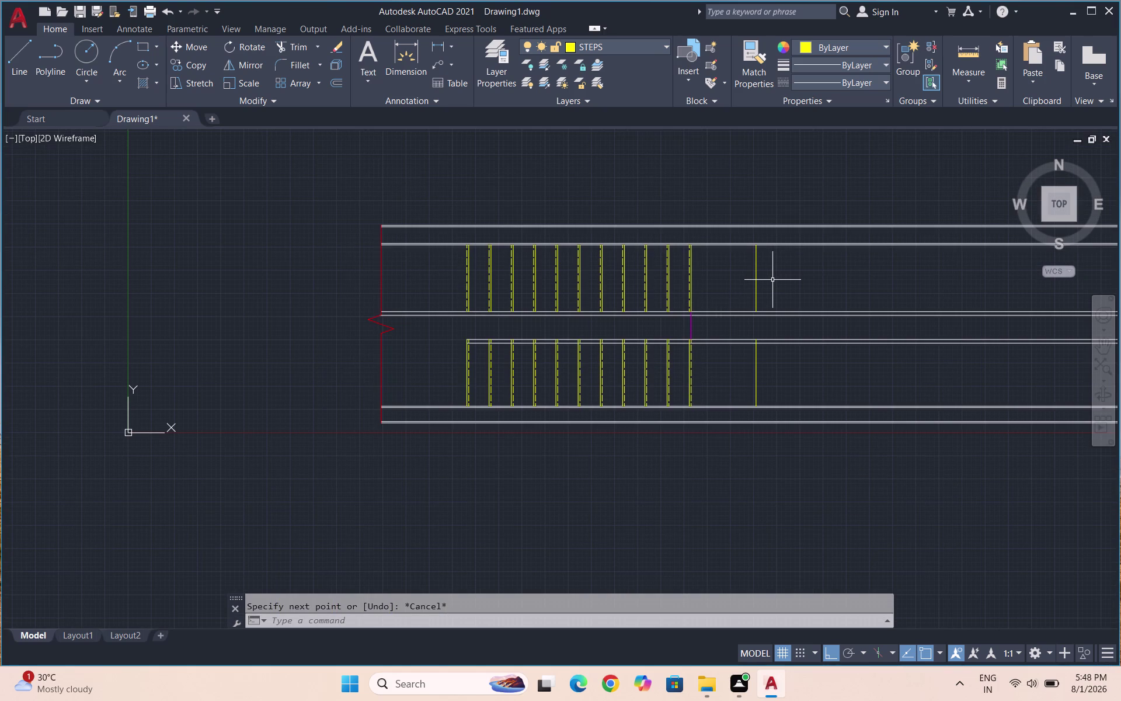
Offset both the upper and lower landing lines by 0.75 to form double edges.
key(o)
key(Return)
text(0.)
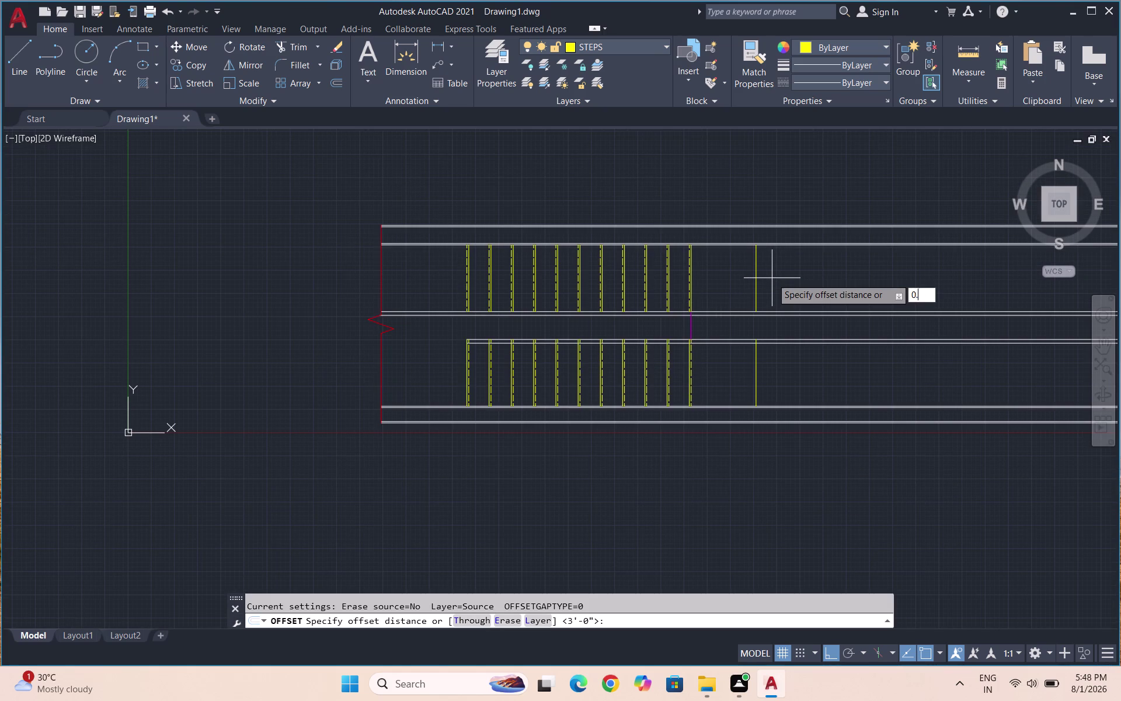
text(75)
key(Return)
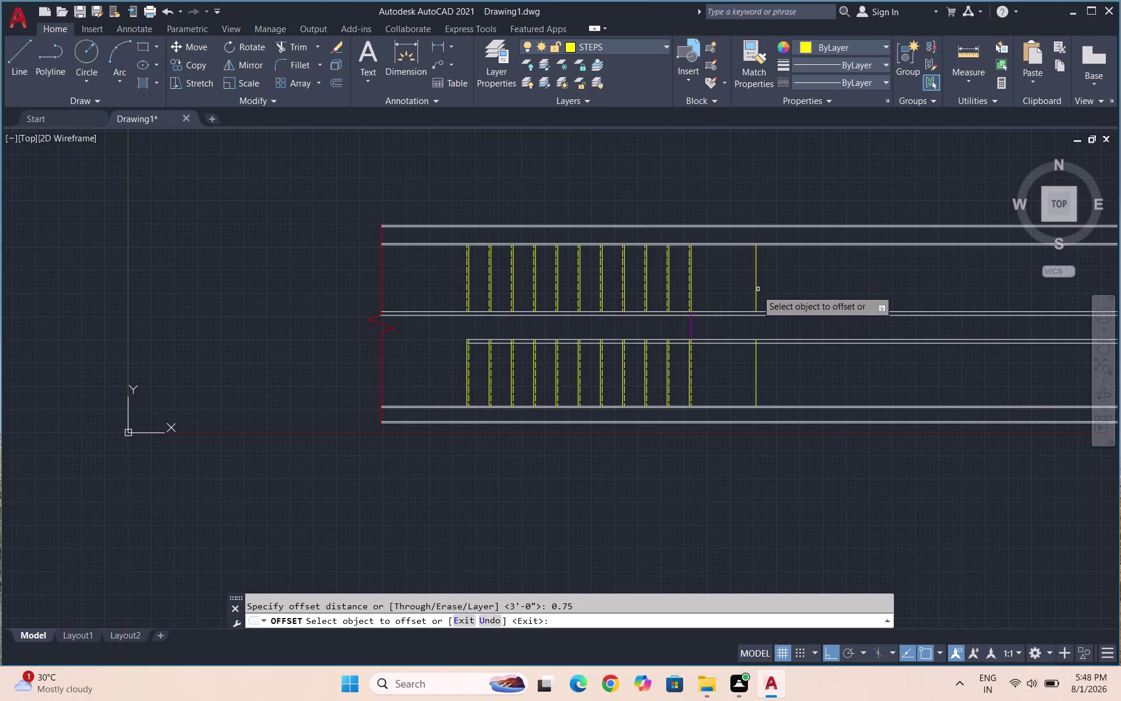
click(756, 284)
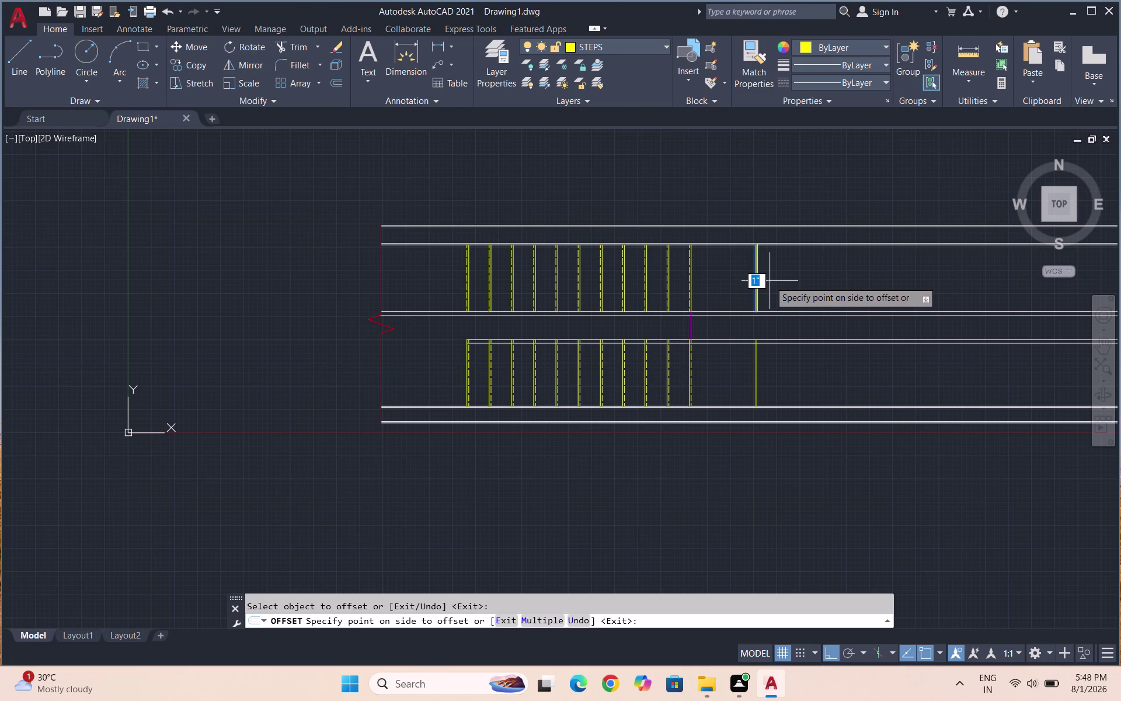
text(0.75)
key(Return)
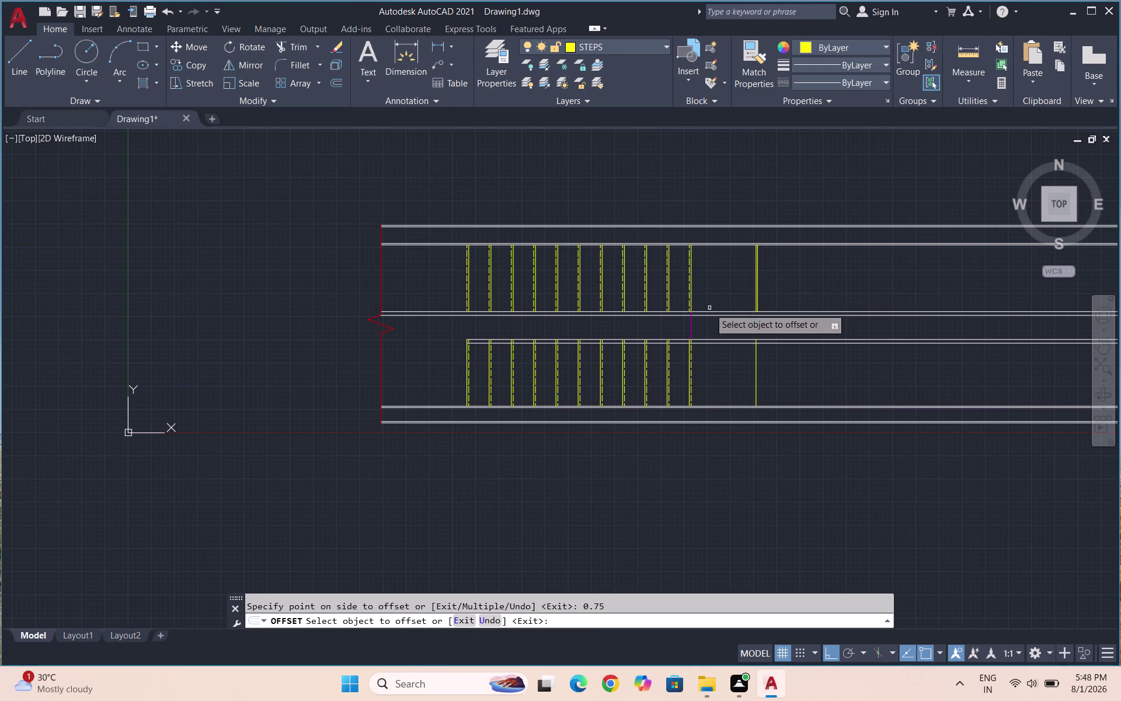
click(756, 382)
text(0.)
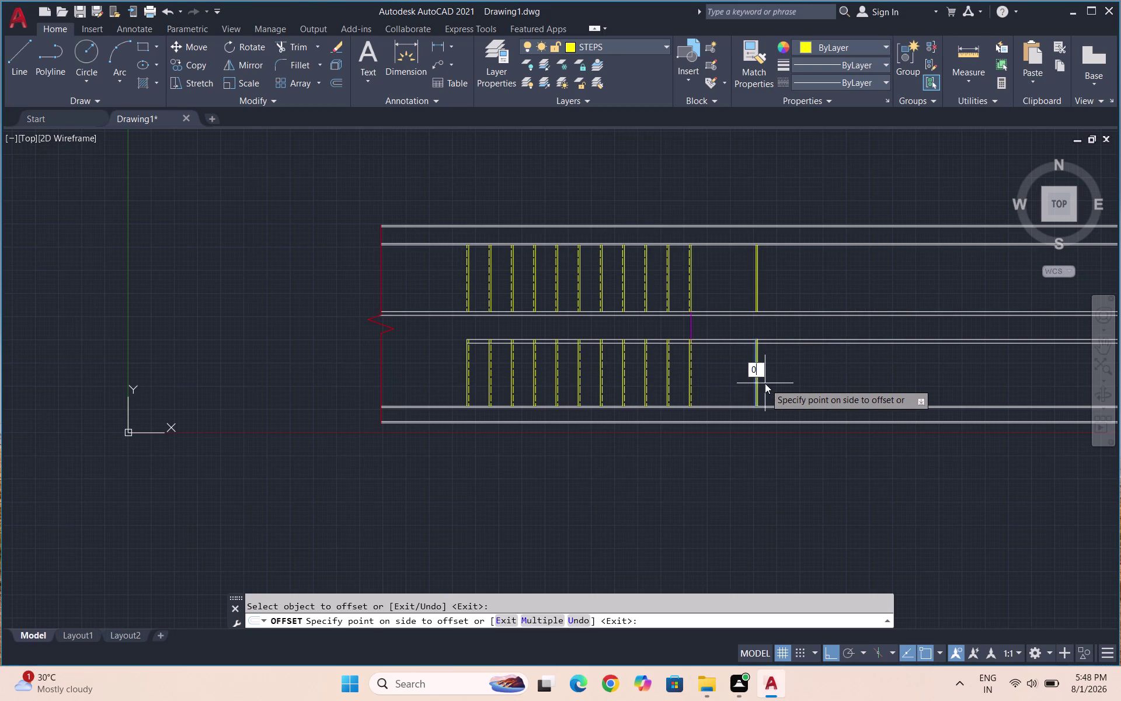
text(75)
key(Return)
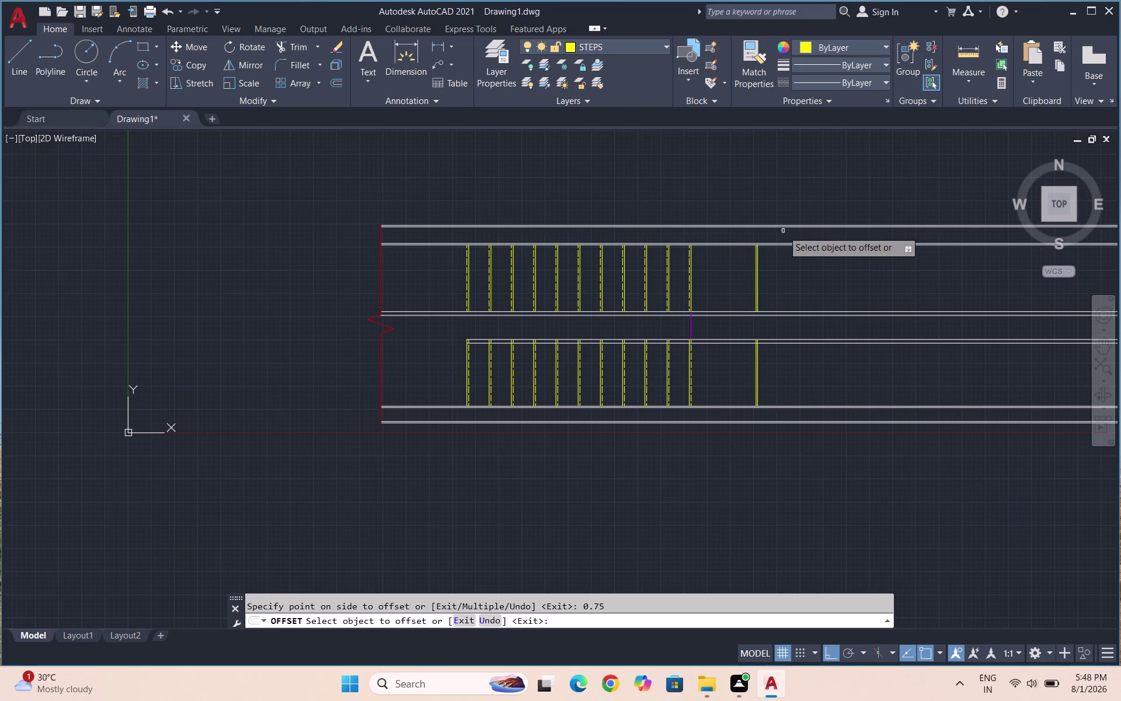
scroll(up, 3)
key(Escape)
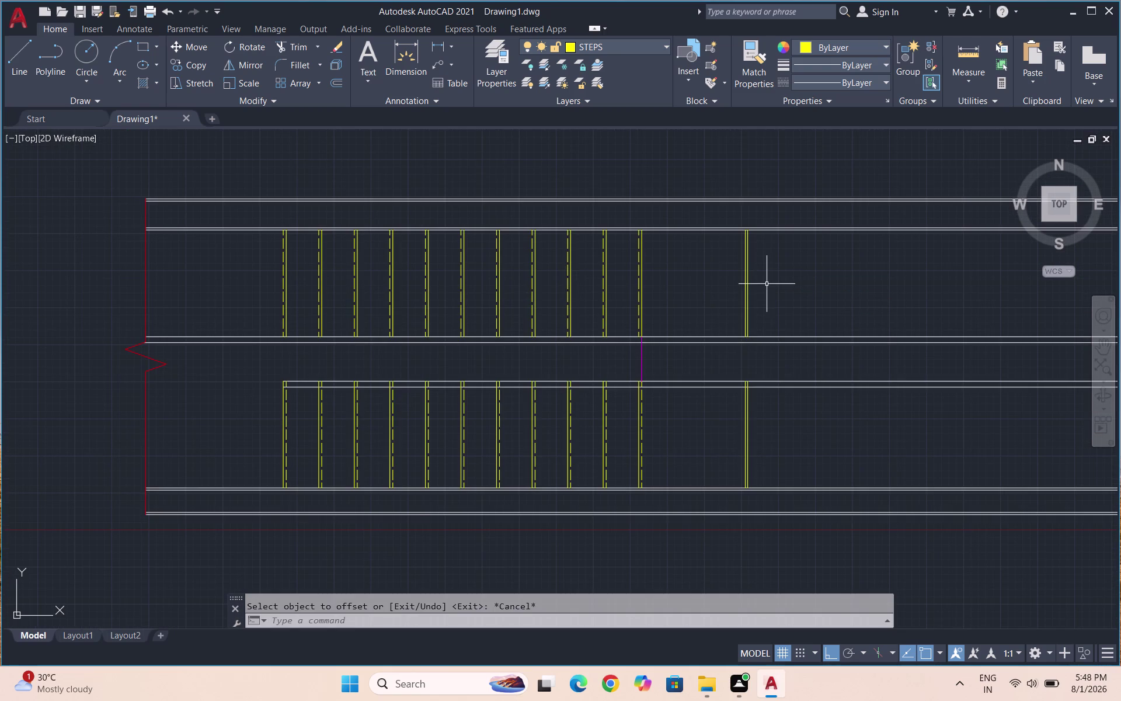
Offset the upper and lower landing lines 9" to the right.
key(o)
key(Return)
text(9)
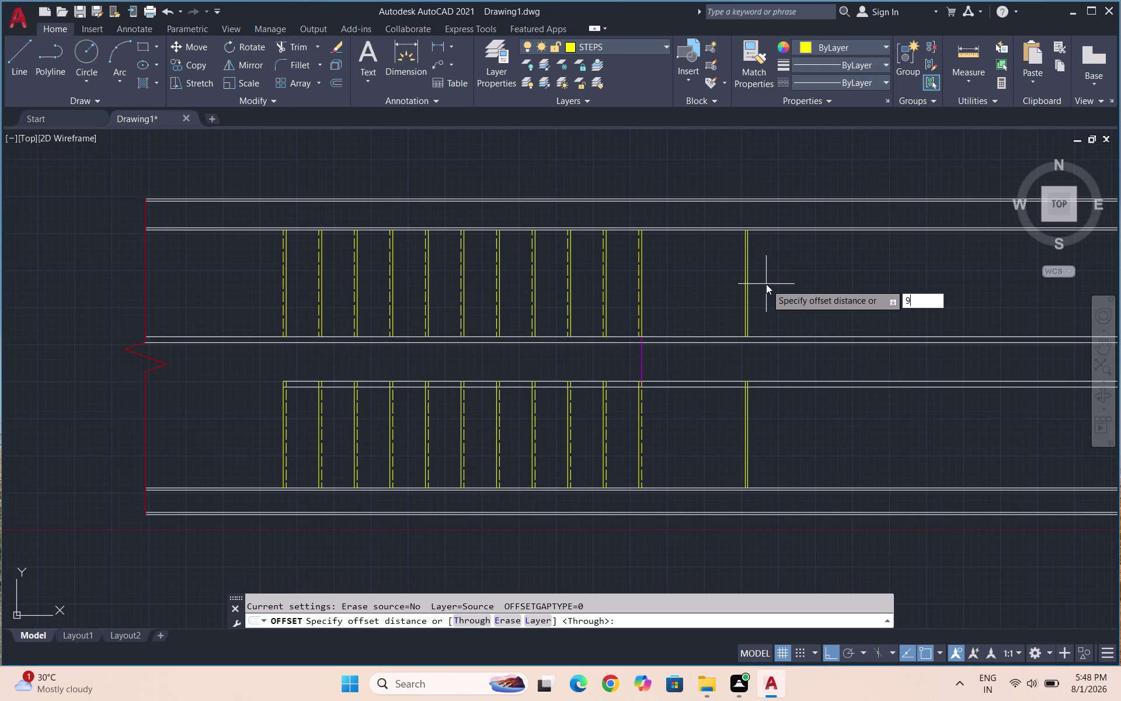
text(")
key(Return)
scroll(up, 3)
click(741, 295)
click(854, 290)
scroll(down, 3)
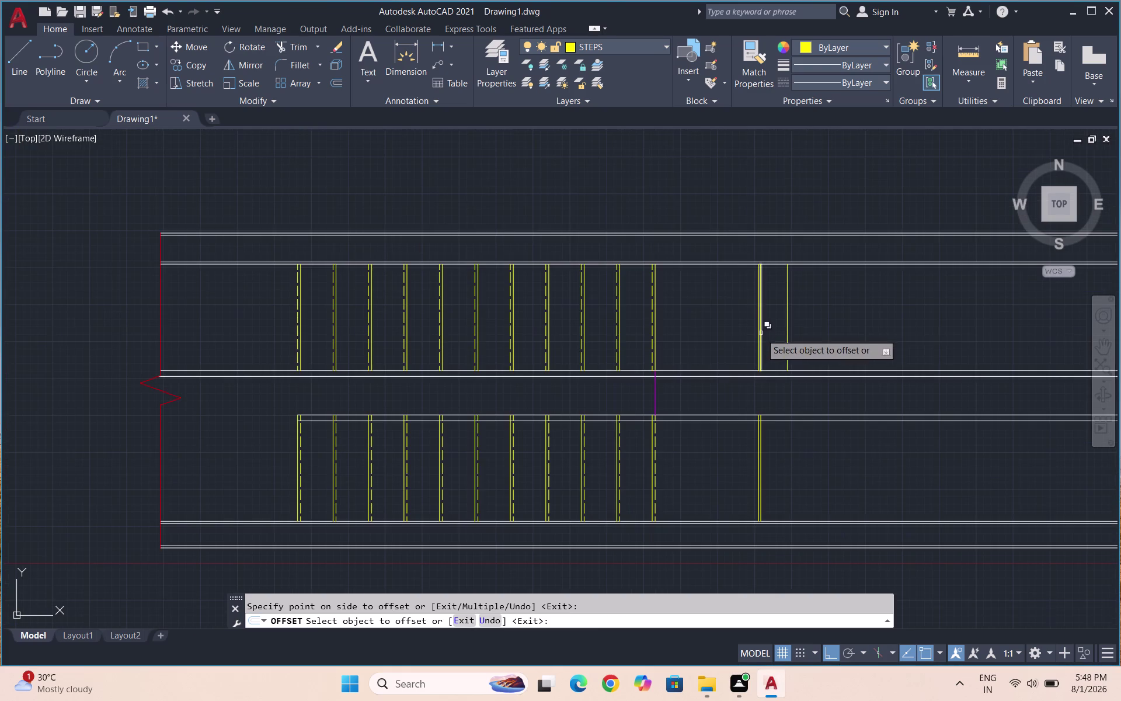
scroll(up, 3)
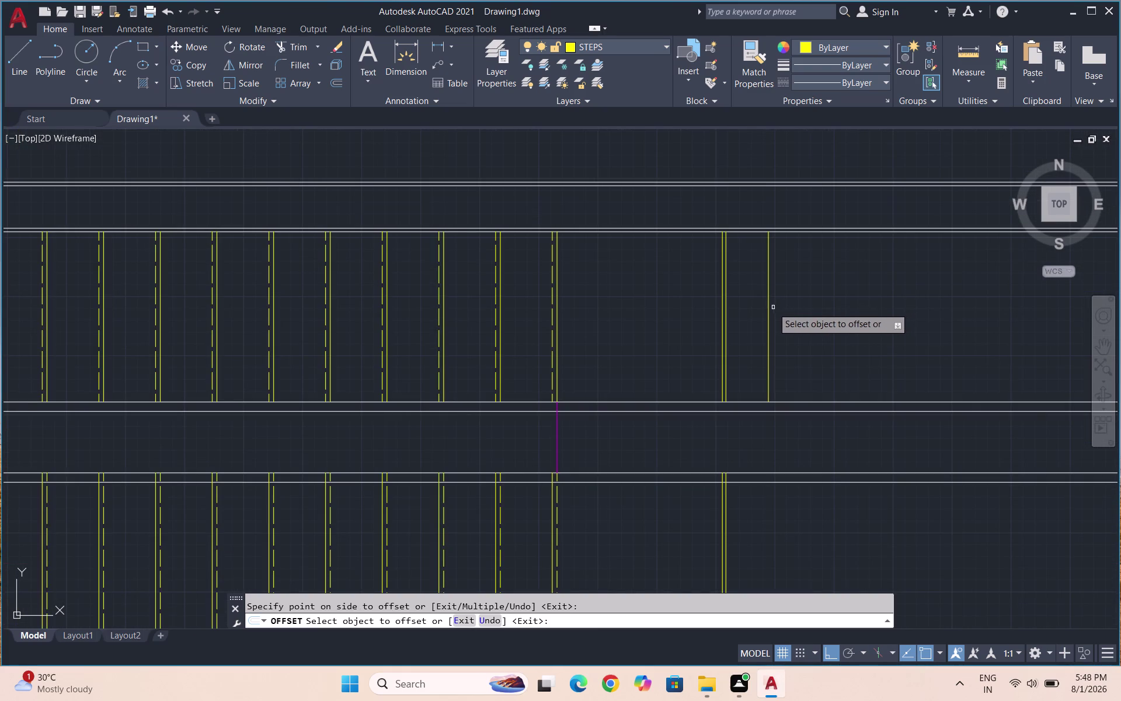
scroll(down, 3)
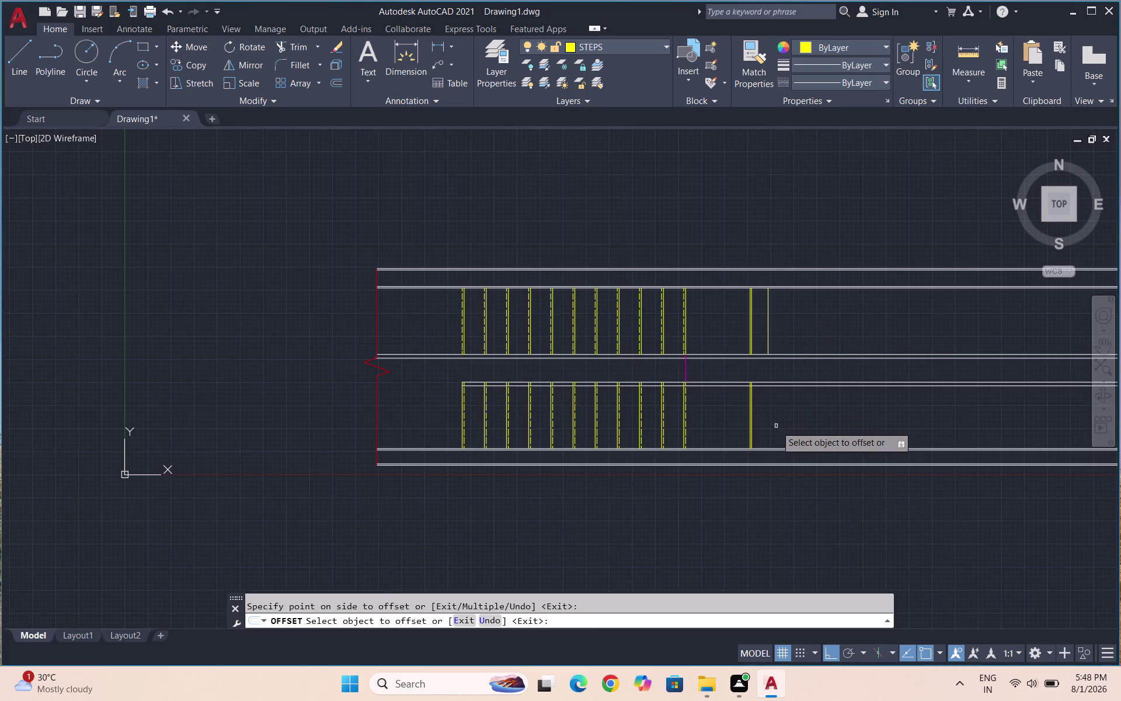
scroll(up, 3)
scroll(up, 3)
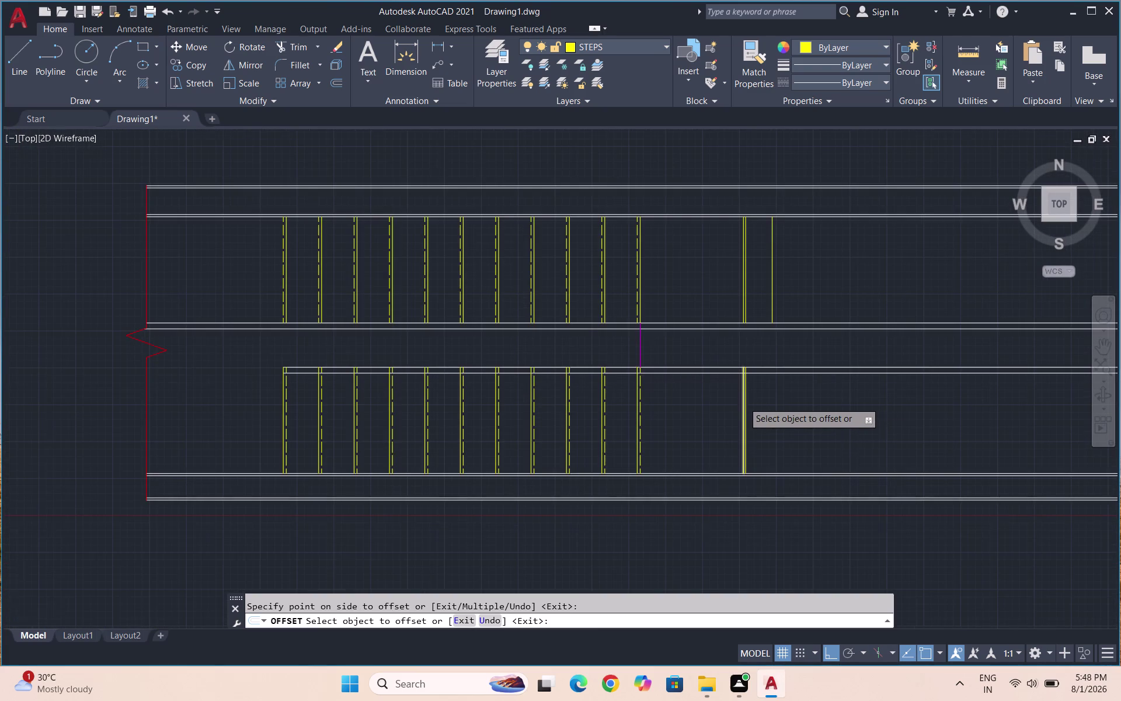
scroll(up, 3)
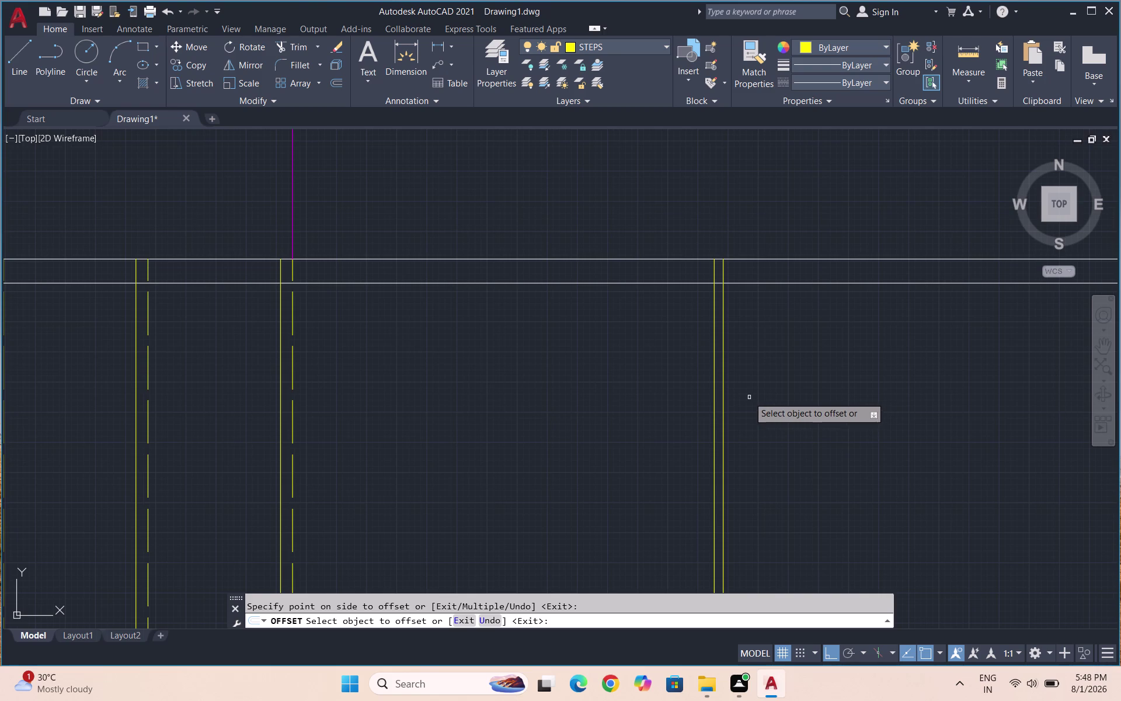
click(726, 420)
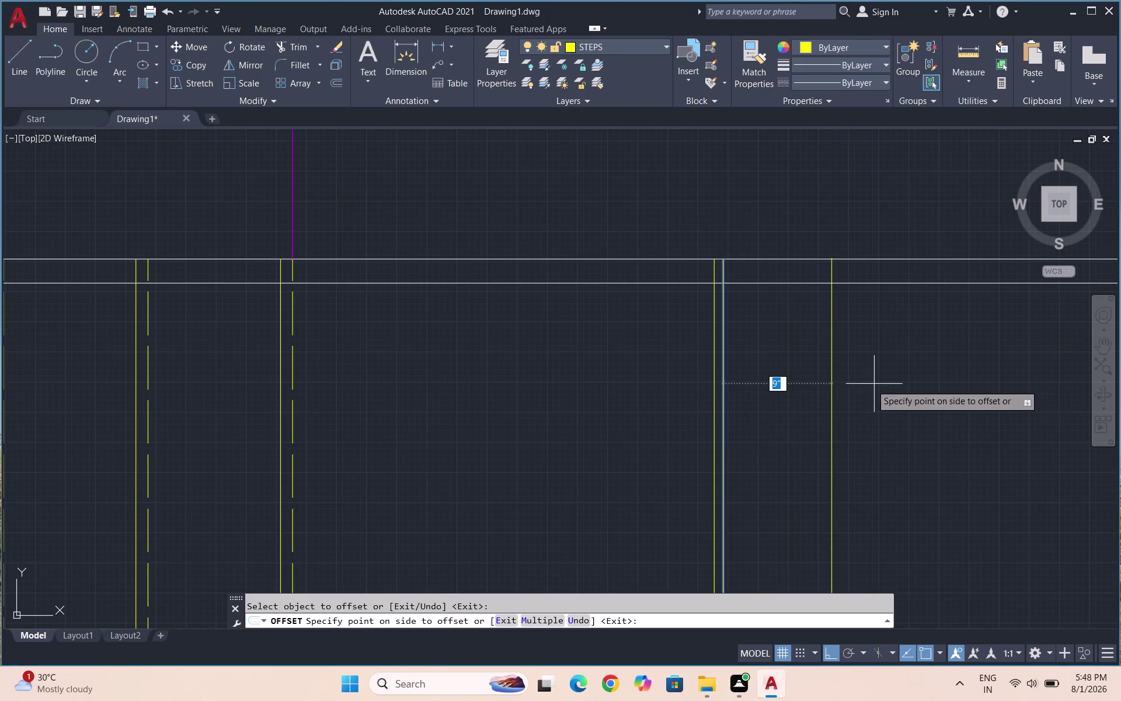
click(881, 382)
scroll(down, 3)
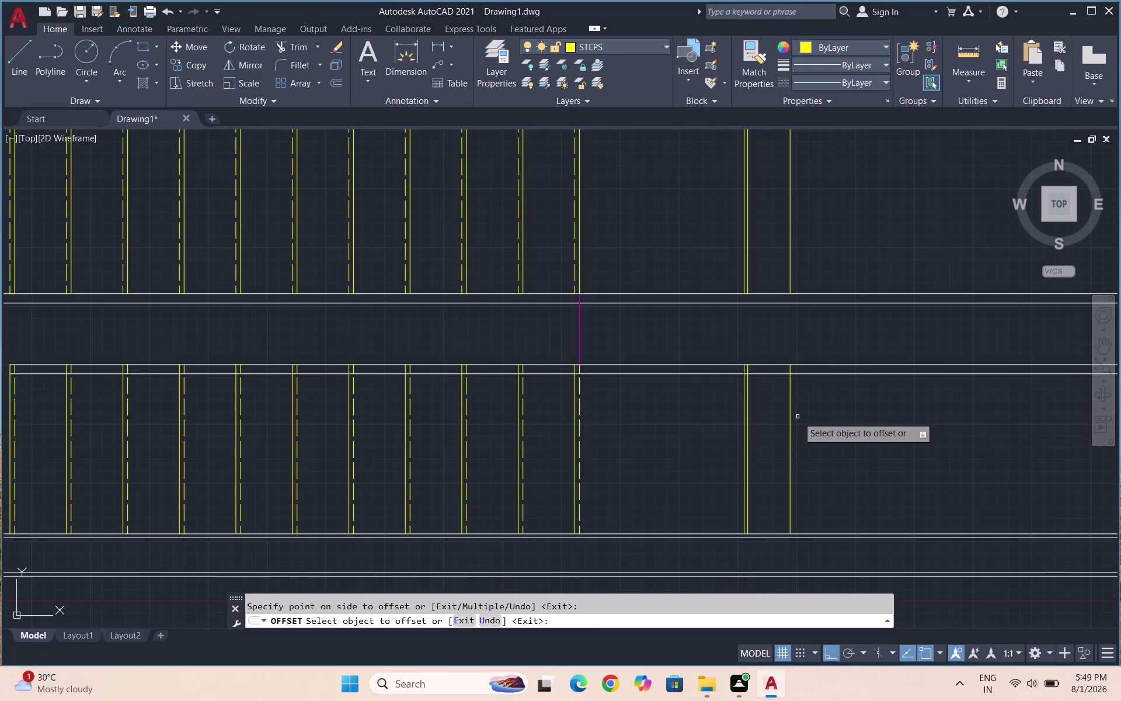
Place a 0.75 offset copy on the right of the upper flight's final tread line.
key(Escape)
key(Escape)
key(o)
key(Return)
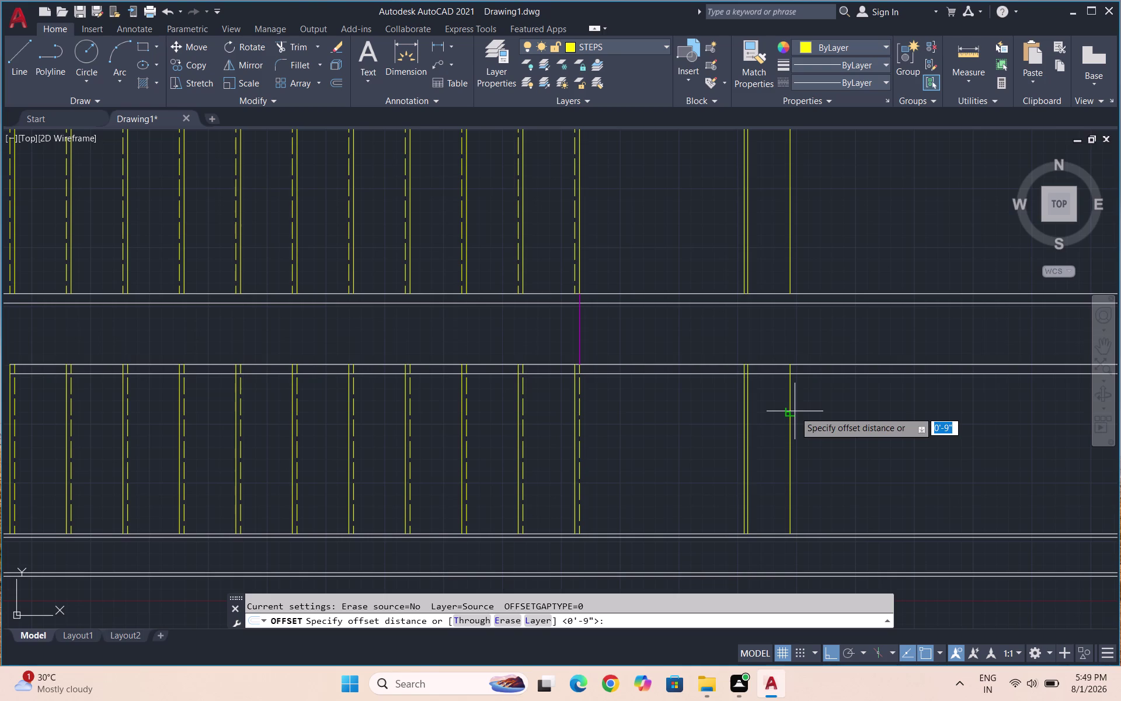
text(0.75)
key(Return)
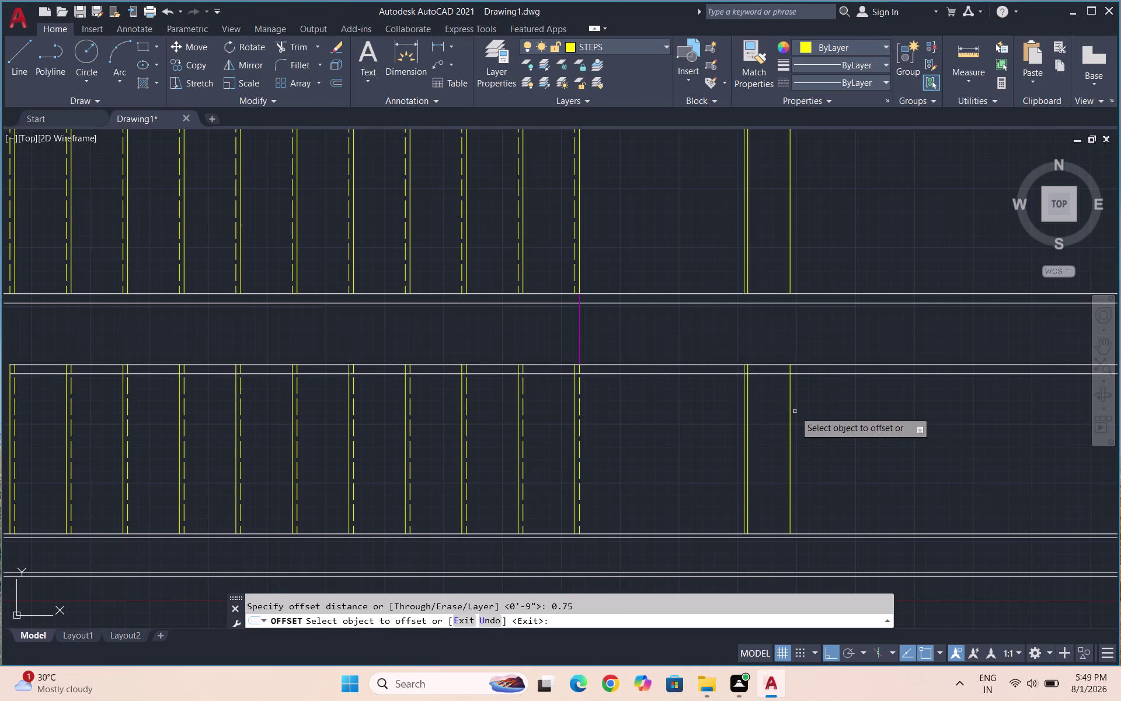
click(789, 228)
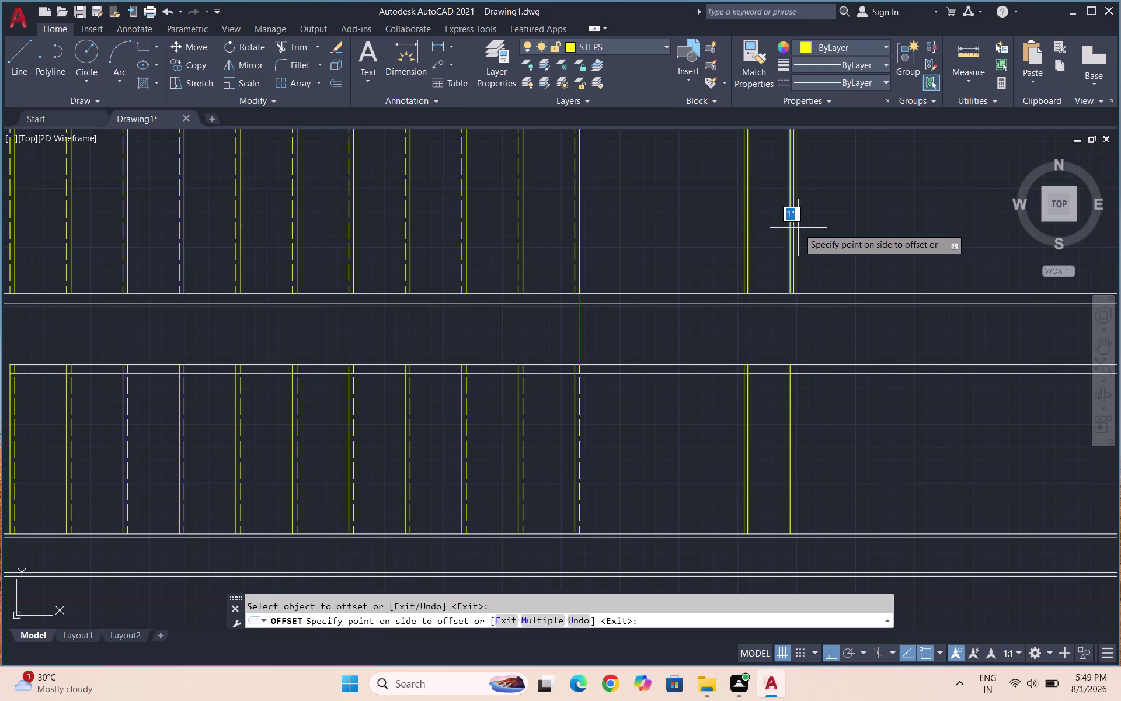
click(799, 227)
key(Escape)
scroll(up, 3)
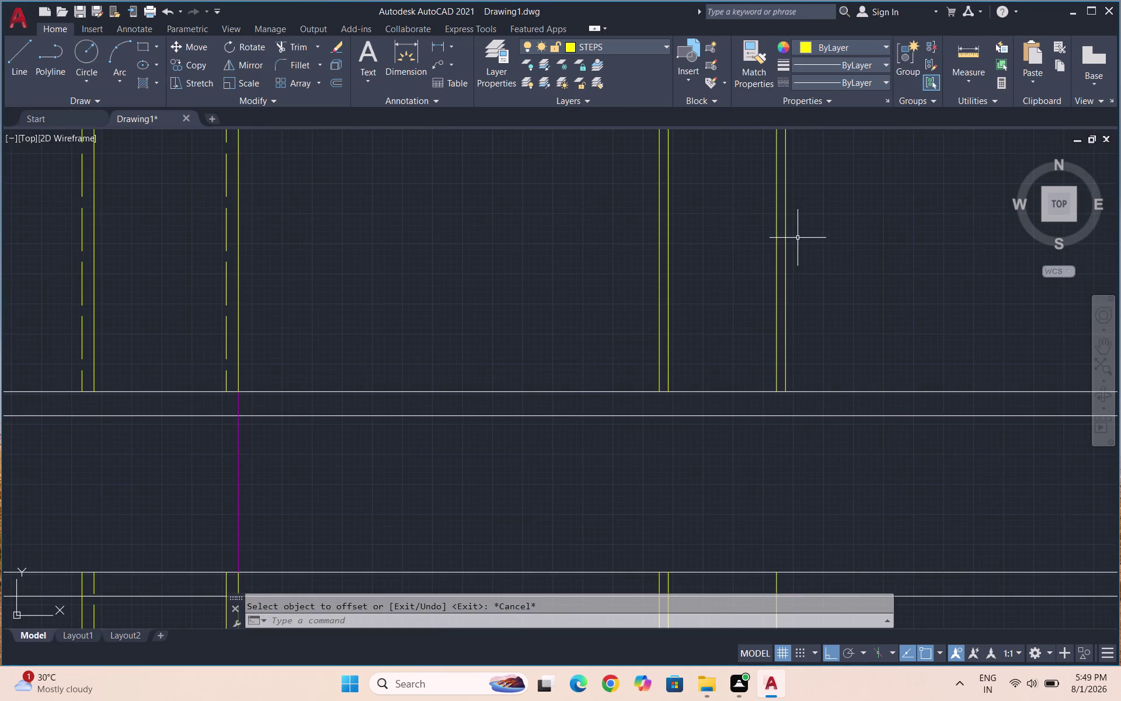
Delete the misplaced parallel copy of the tread line.
click(798, 237)
click(783, 243)
key(Delete)
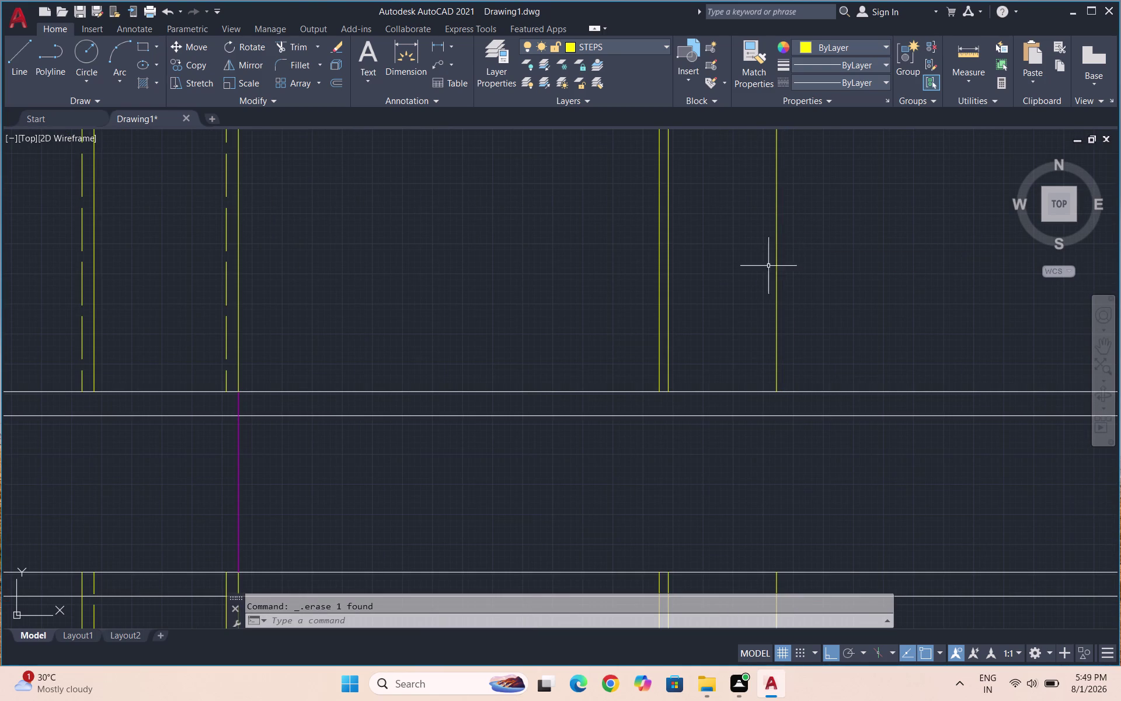
Offset the upper flight's last tread line 0.75 to the right.
key(p)
key(BackSpace)
key(o)
key(Return)
text(0)
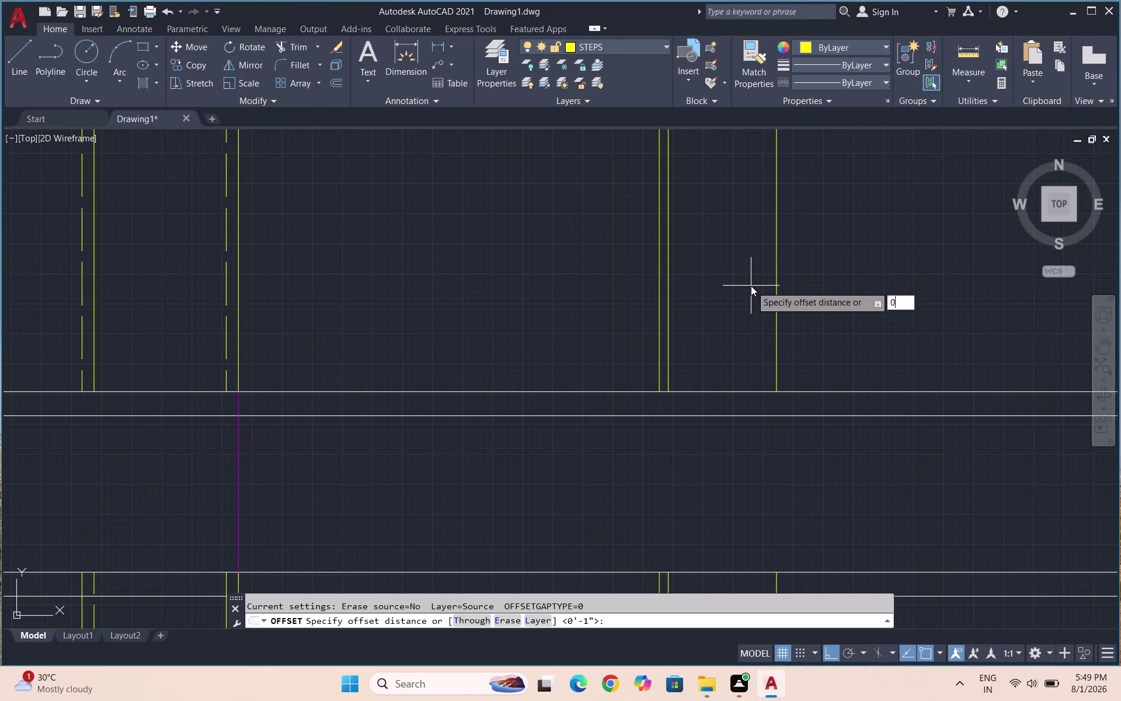
text(.)
text(75)
key(Return)
click(776, 254)
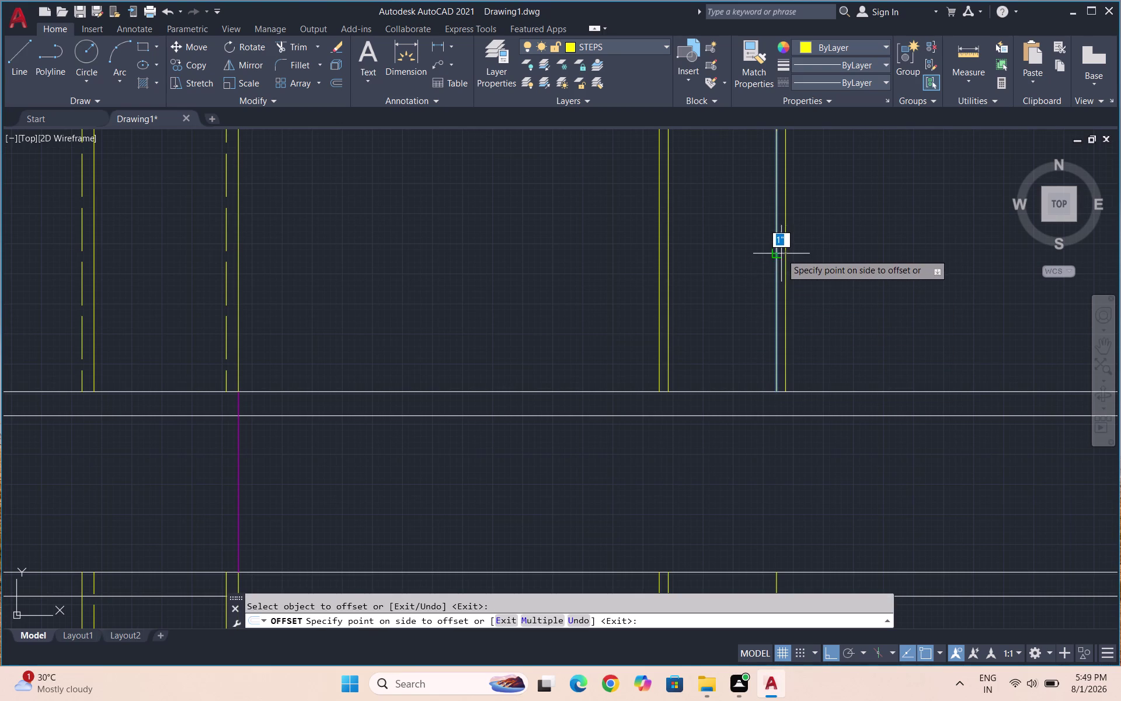
key(0)
text(.75)
key(Return)
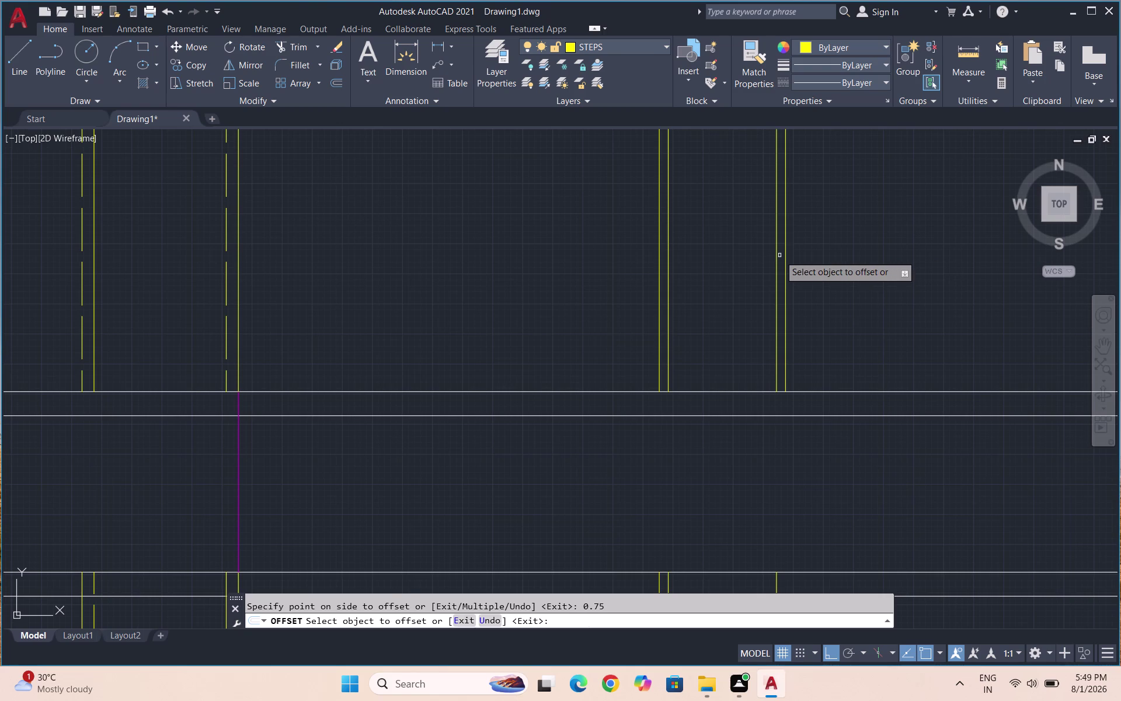
Offset the lower flight's last tread line 0.75, then end the offset.
scroll(down, 3)
scroll(up, 3)
click(750, 344)
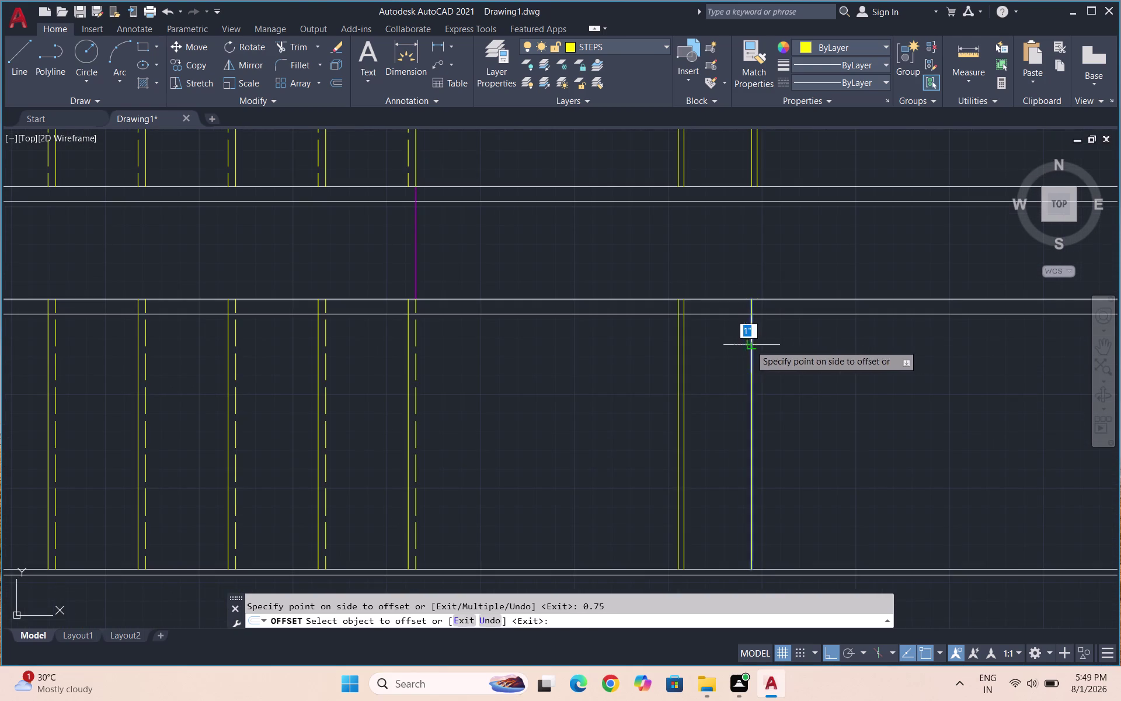
text(0.75)
key(Return)
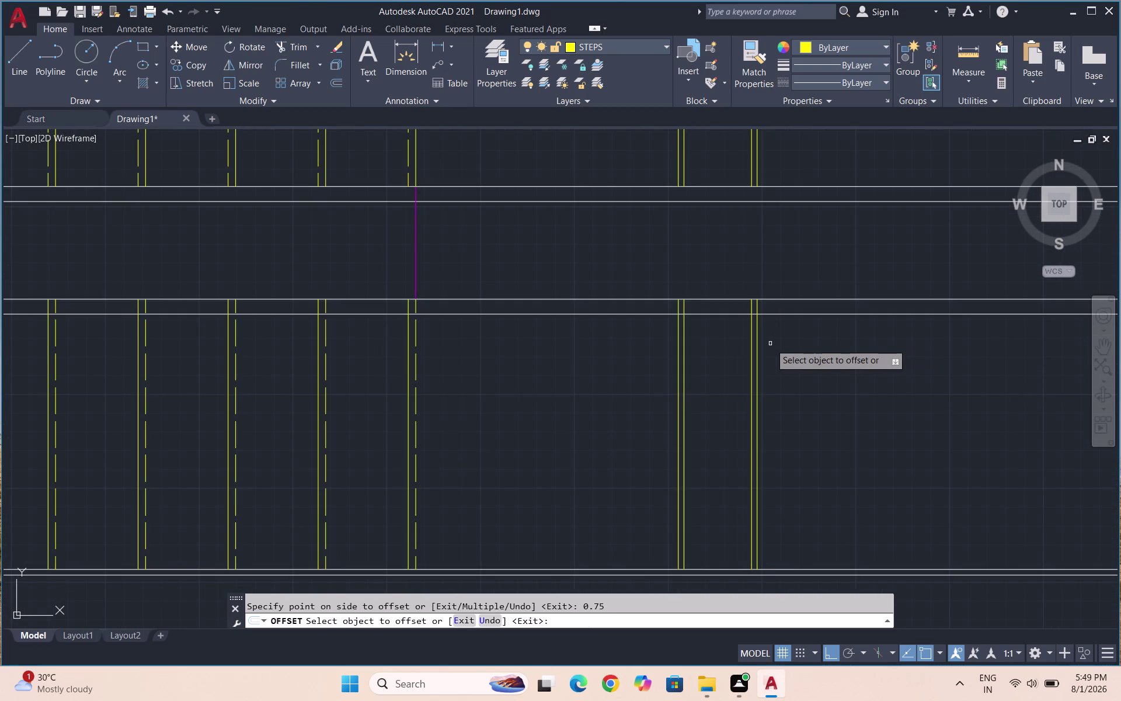
scroll(down, 3)
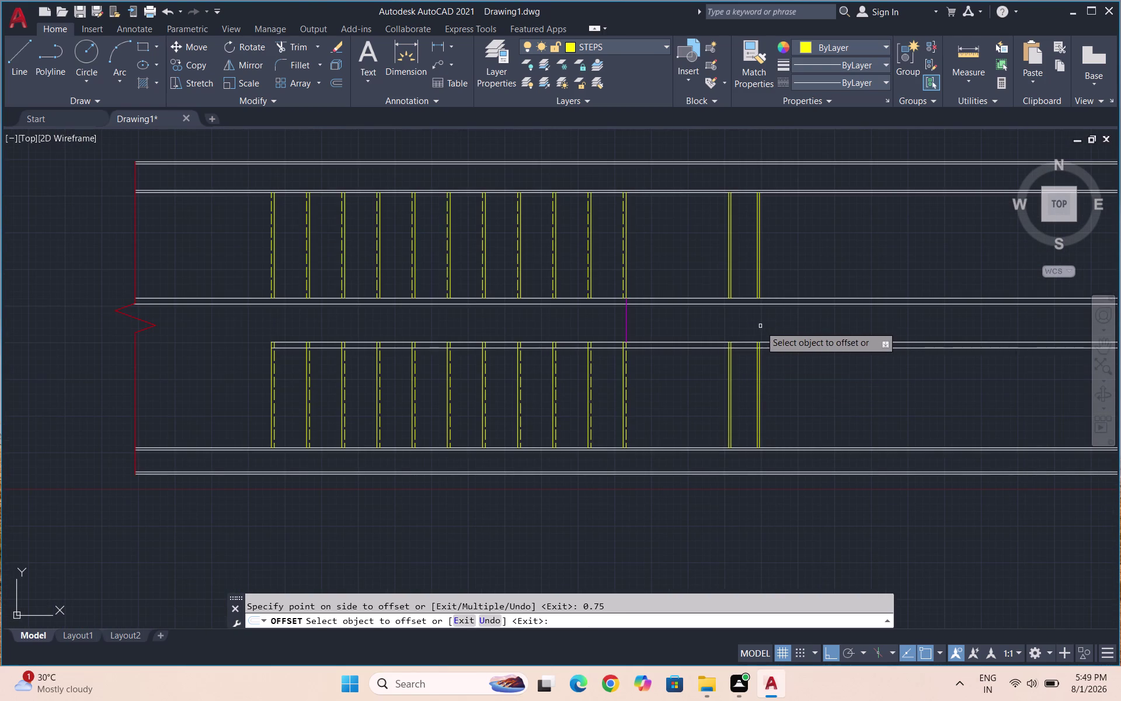
key(Escape)
key(Escape)
Extend the new upper tread lines to the wall lines with EX.
text(EX)
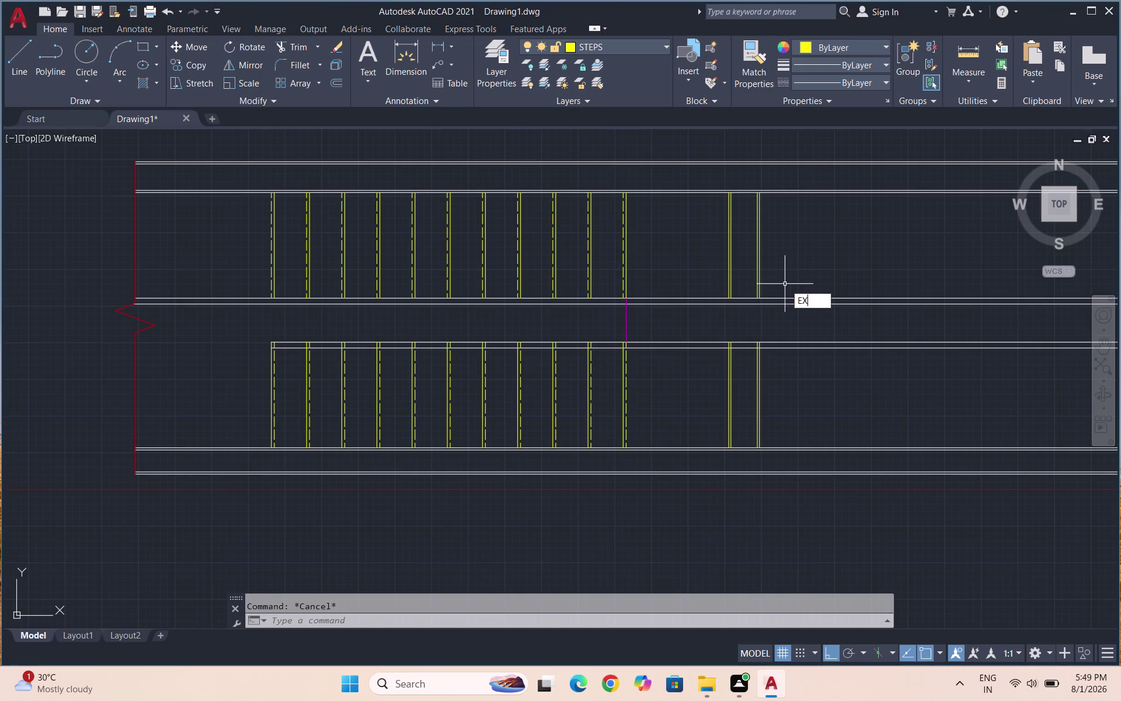
key(Return)
scroll(up, 3)
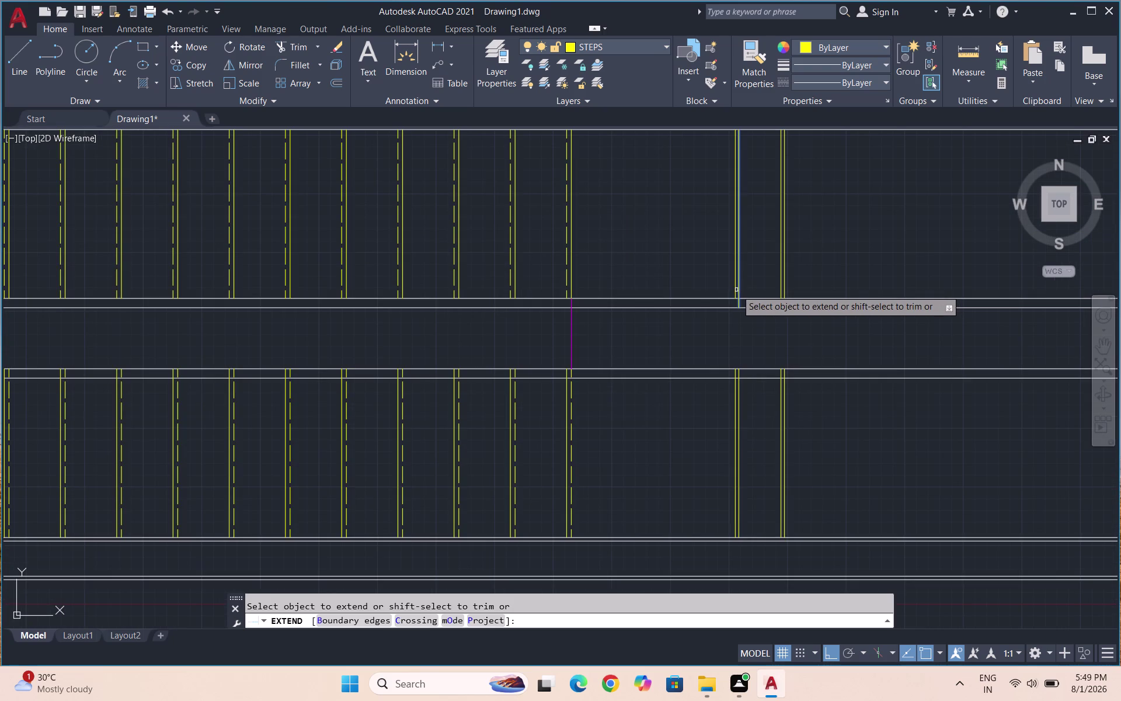
click(736, 289)
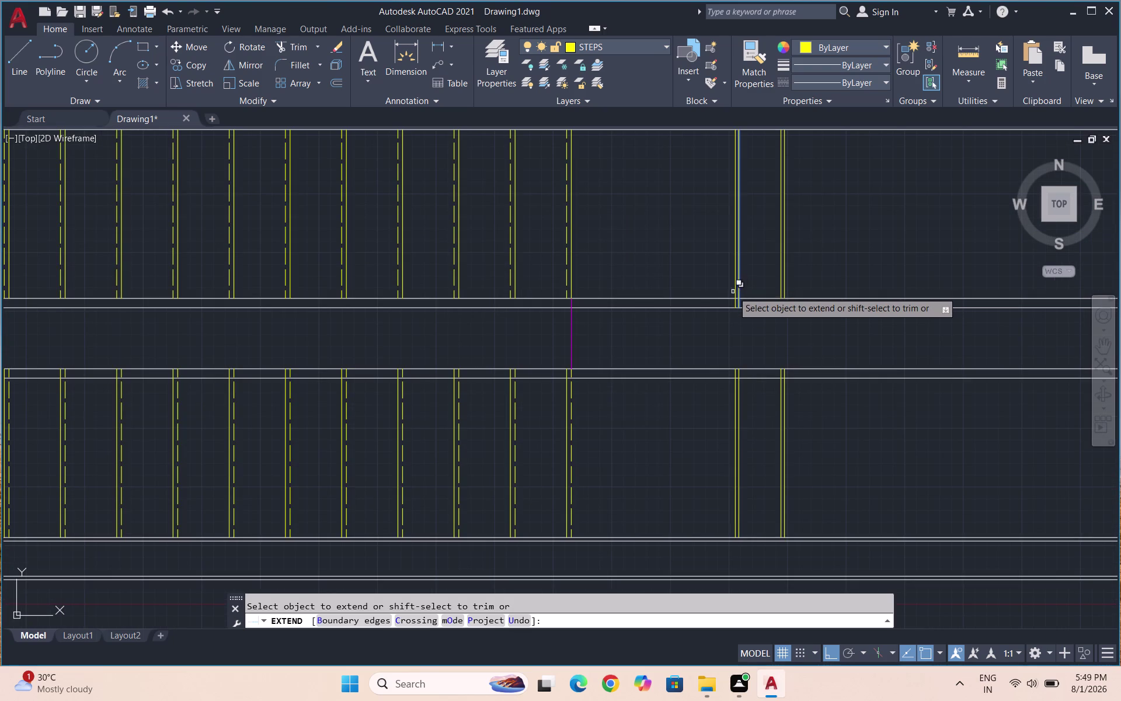
click(735, 291)
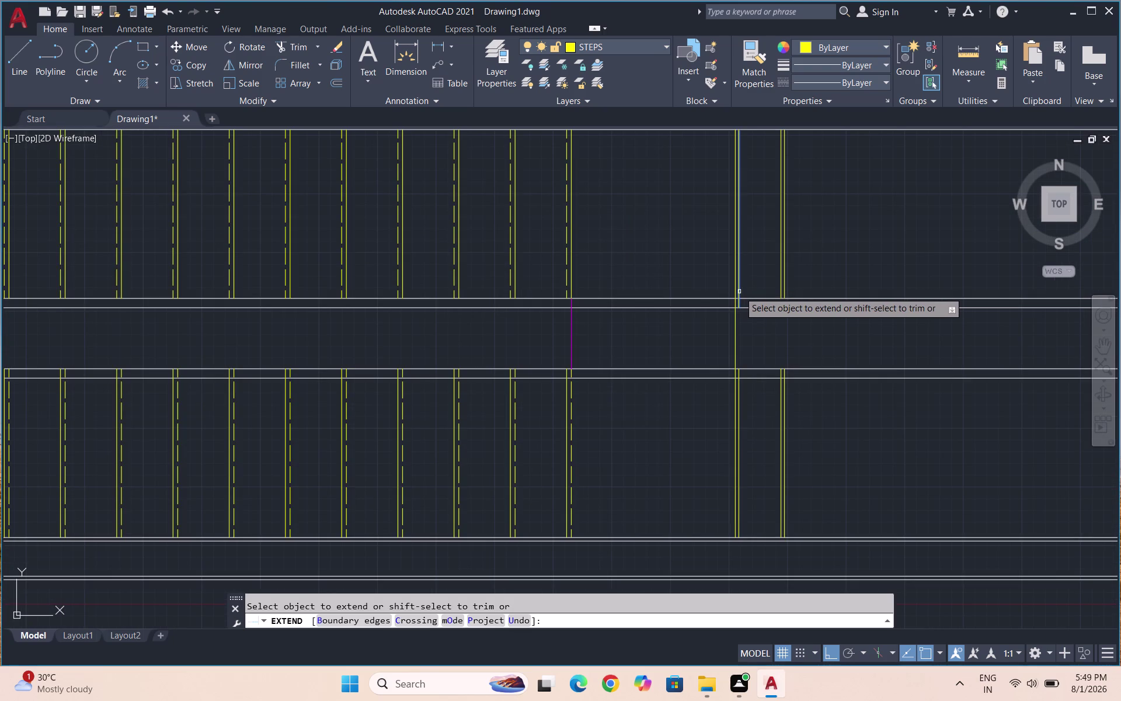
click(739, 291)
click(739, 297)
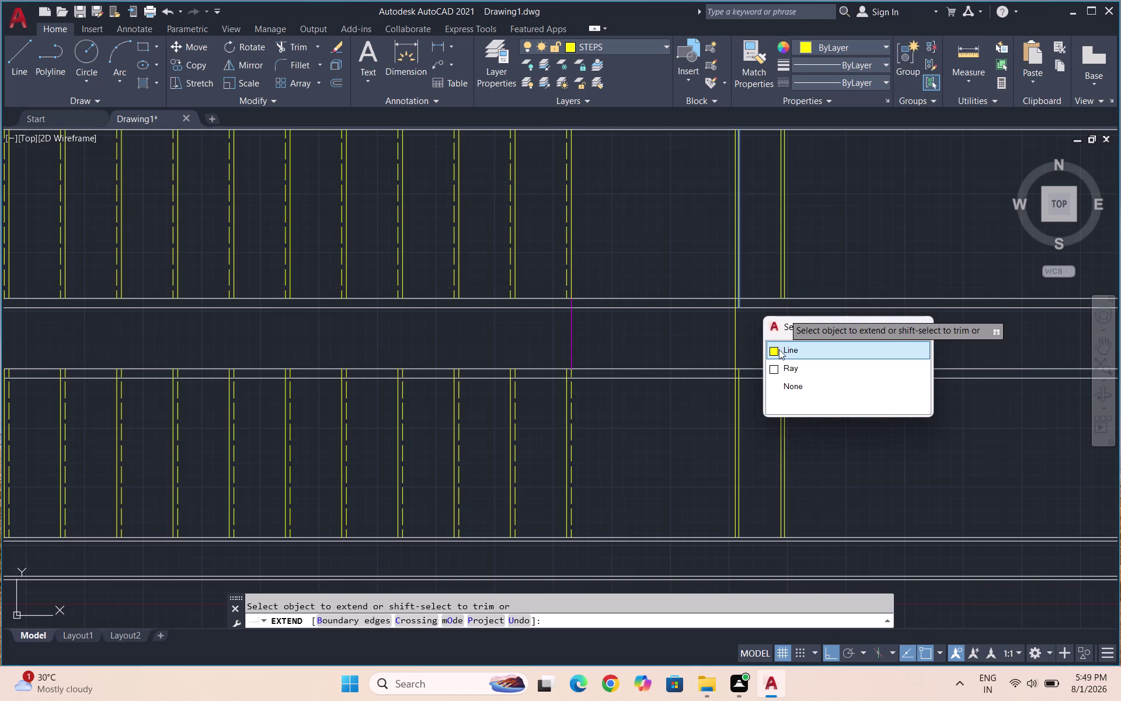
click(775, 350)
scroll(up, 3)
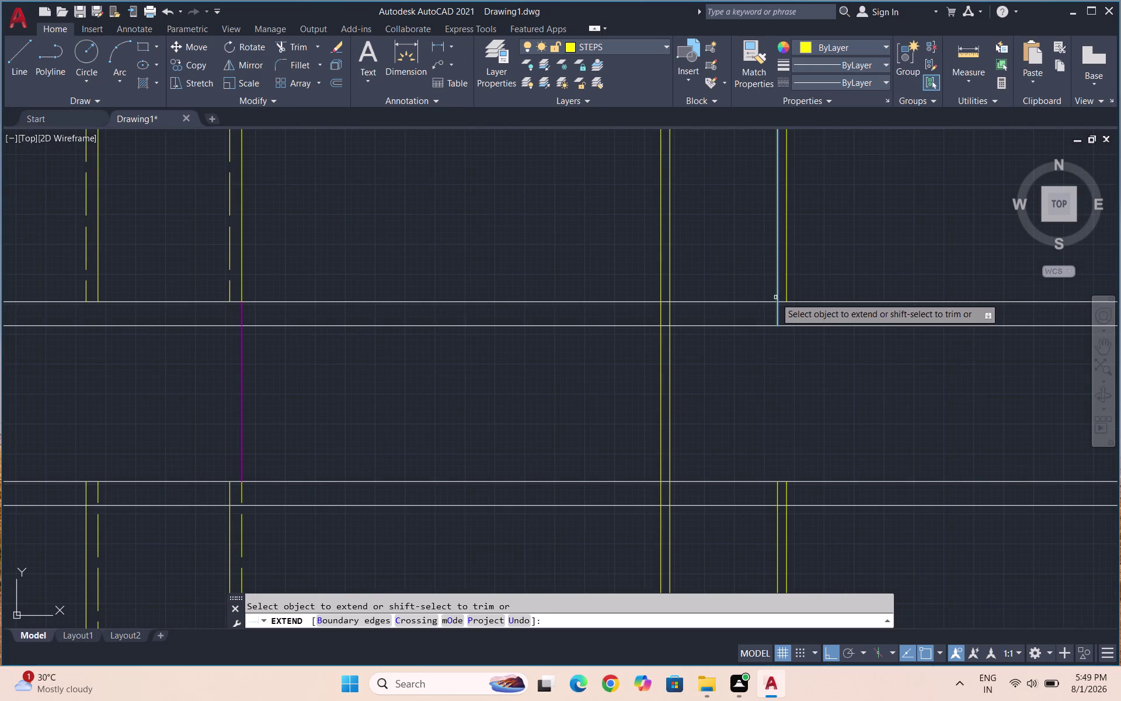
click(776, 297)
key(Escape)
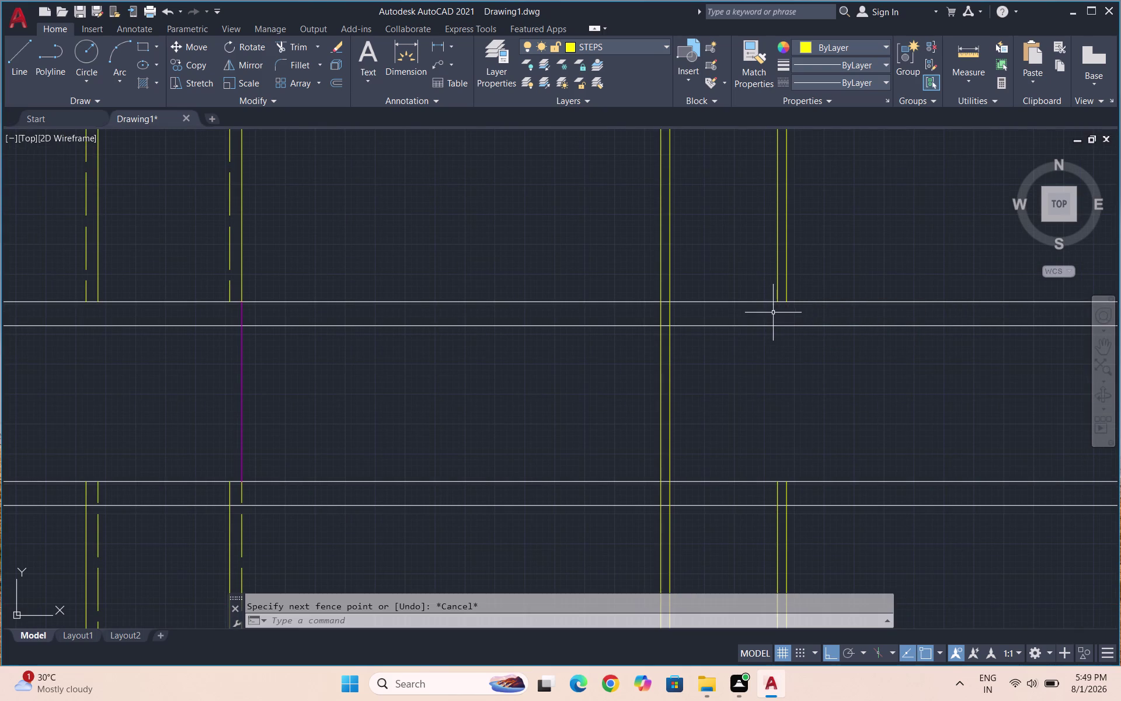
Extend the doubled tread line at the upper flight's end to both wall lines.
key(space)
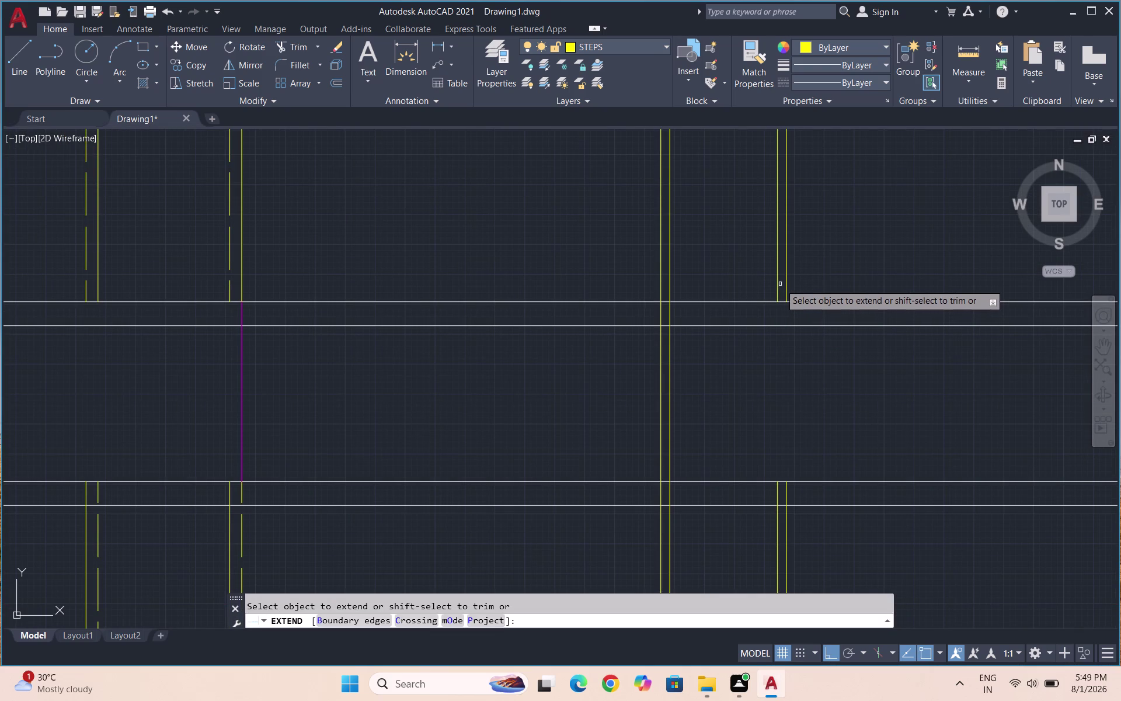
click(779, 285)
click(778, 309)
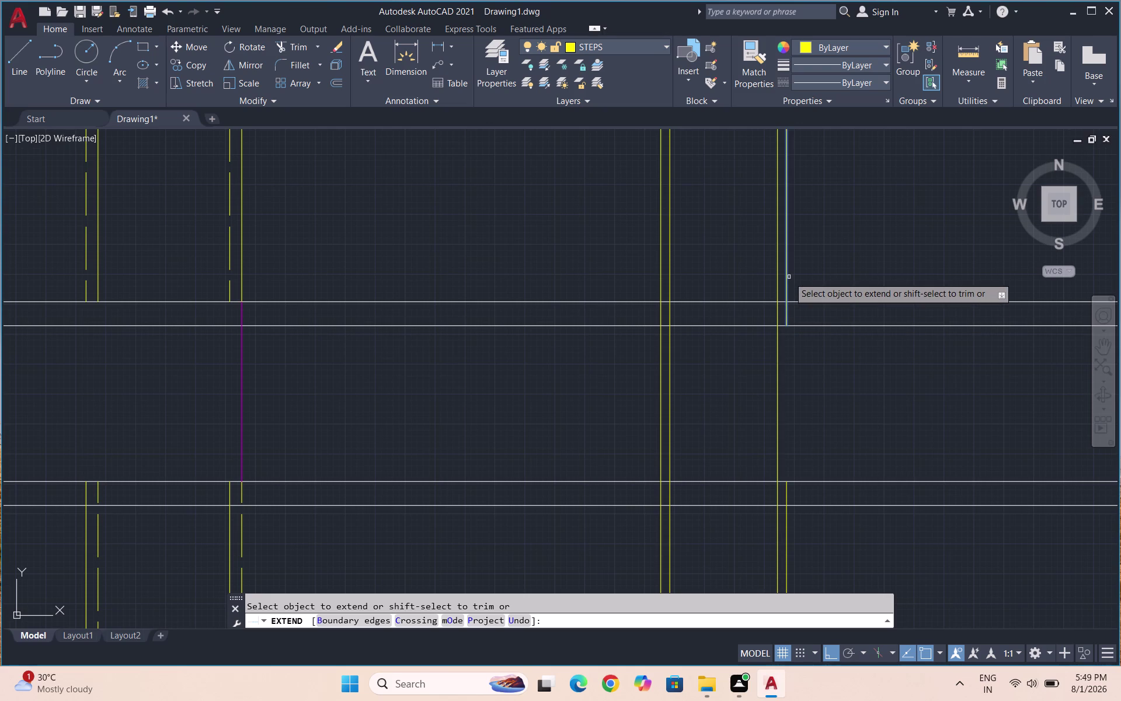
click(788, 276)
click(789, 313)
scroll(down, 3)
key(Escape)
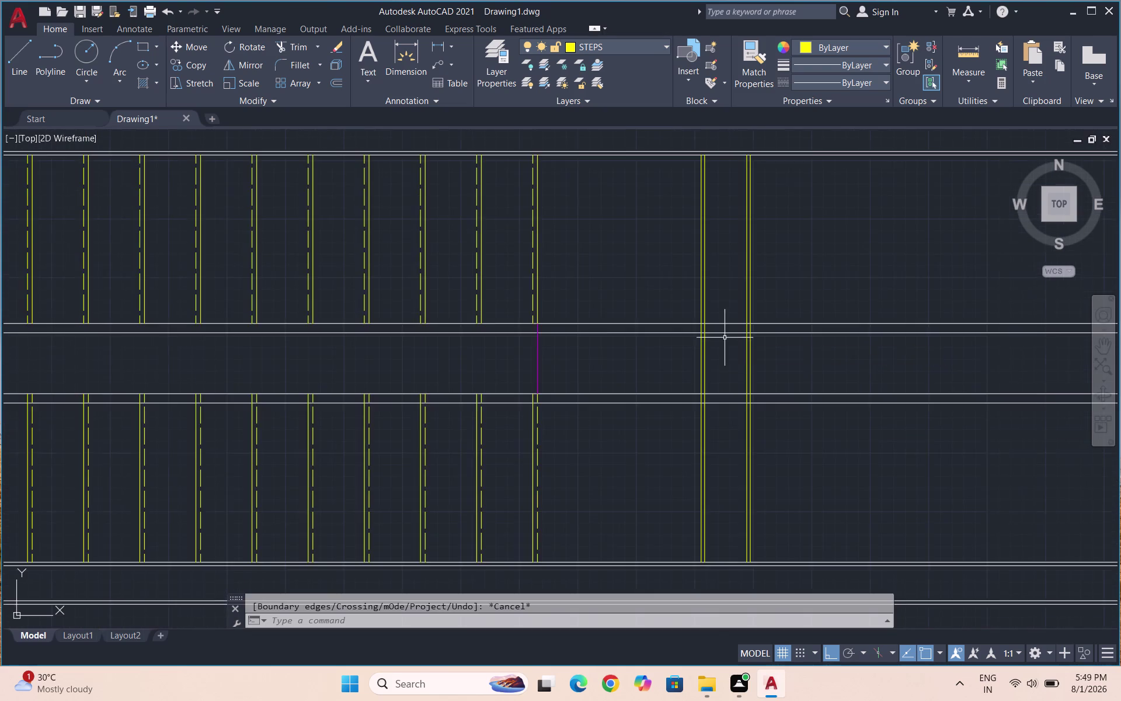
Extend the lower flight's two end tread lines upward to the wall.
scroll(down, 3)
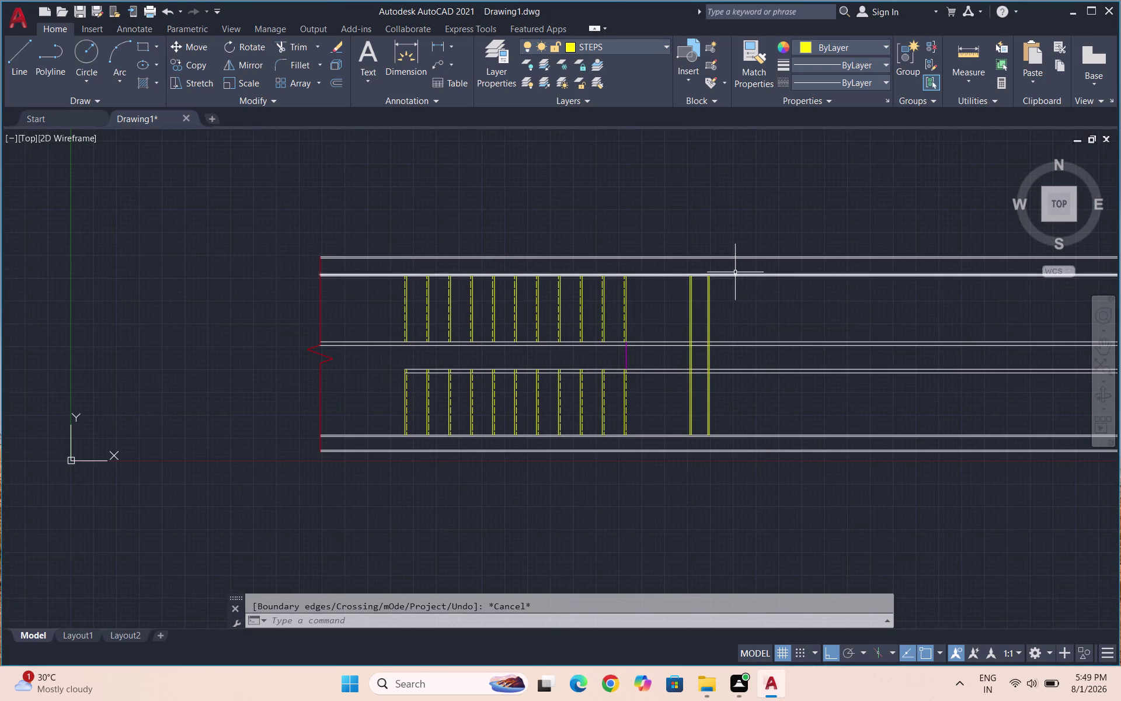
key(space)
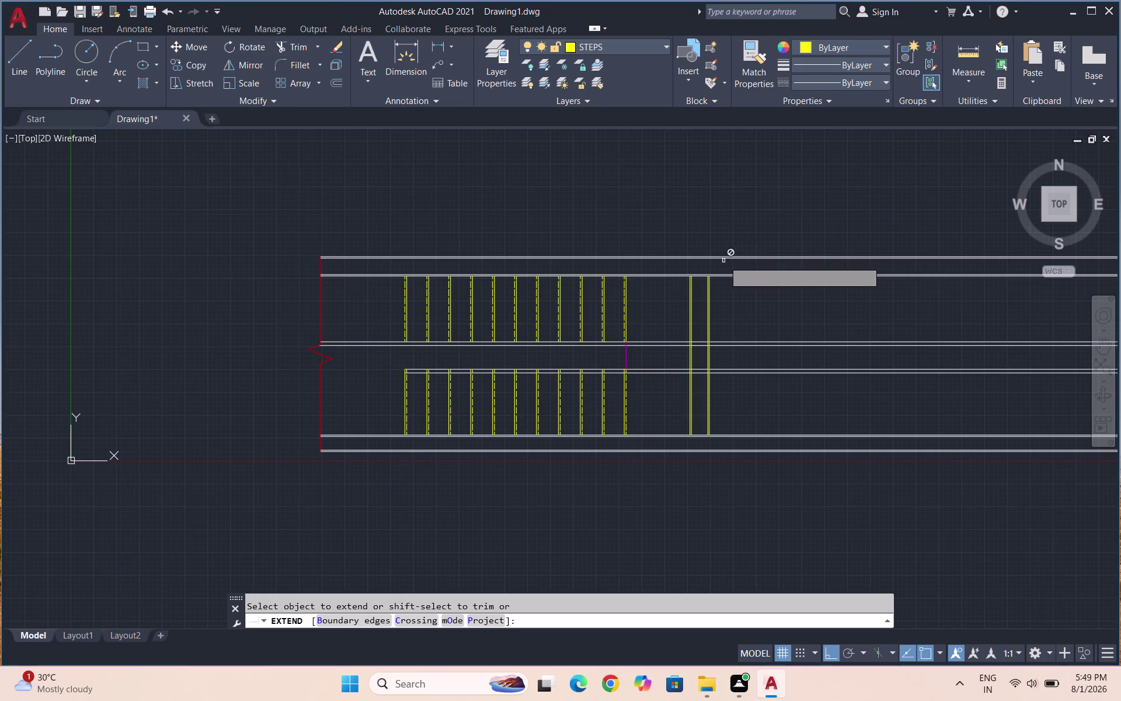
scroll(up, 3)
scroll(up, 3)
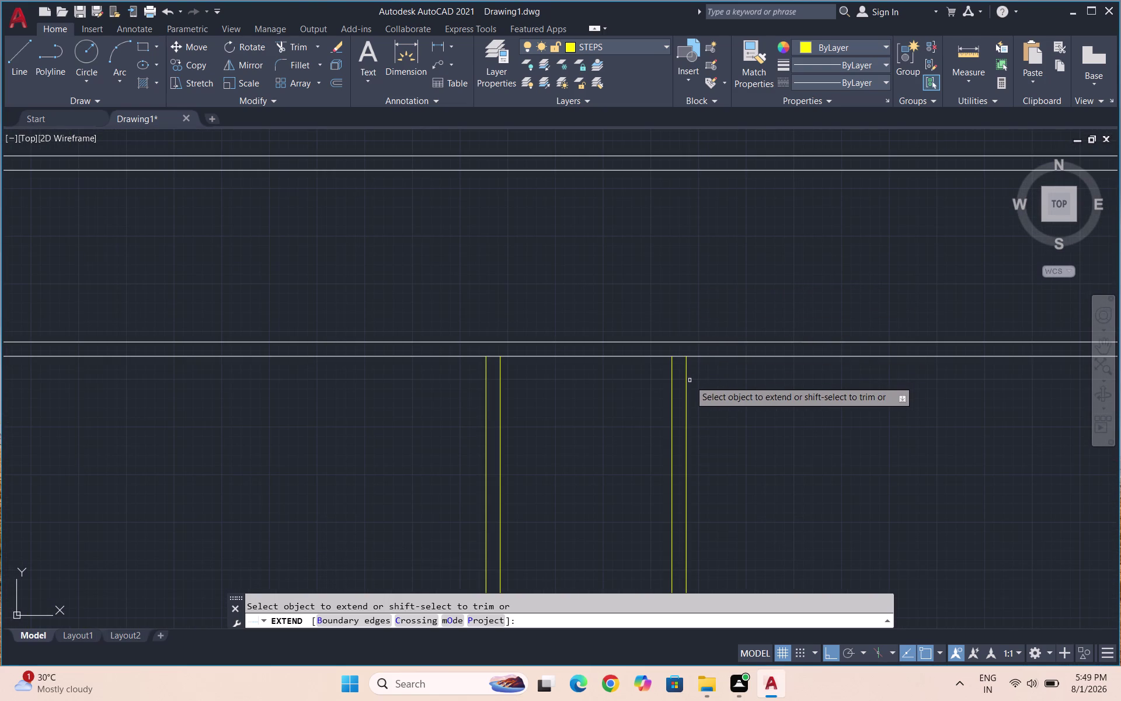
click(685, 386)
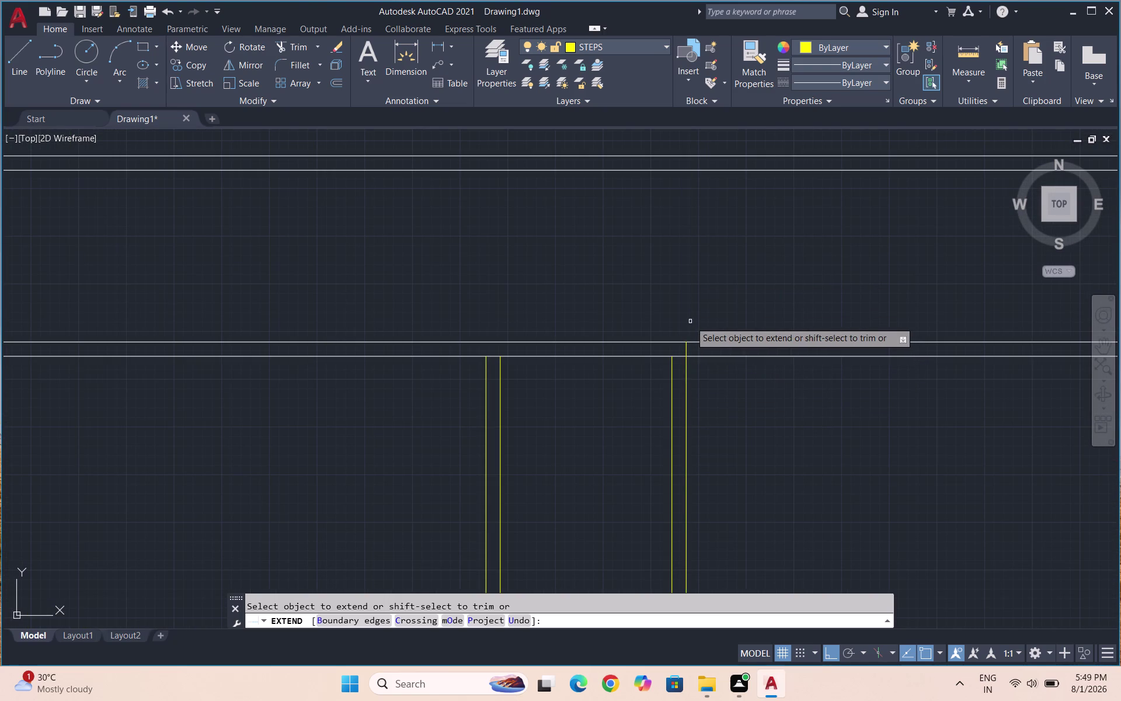
click(685, 344)
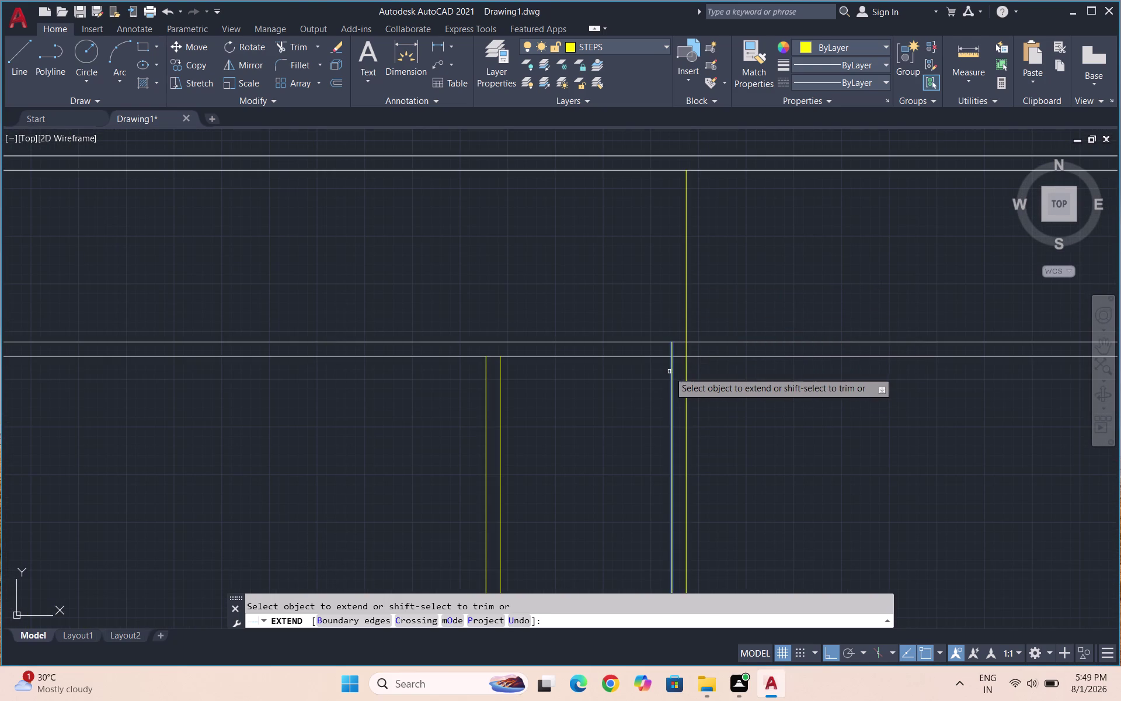
click(670, 370)
key(Escape)
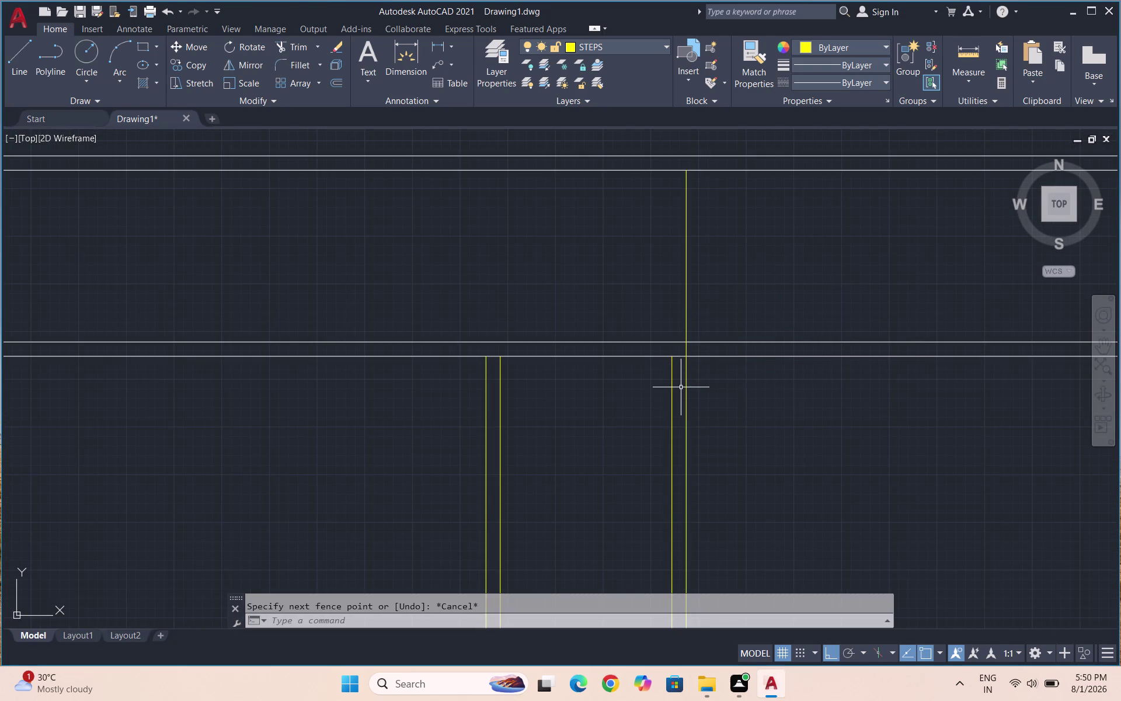
key(space)
click(670, 389)
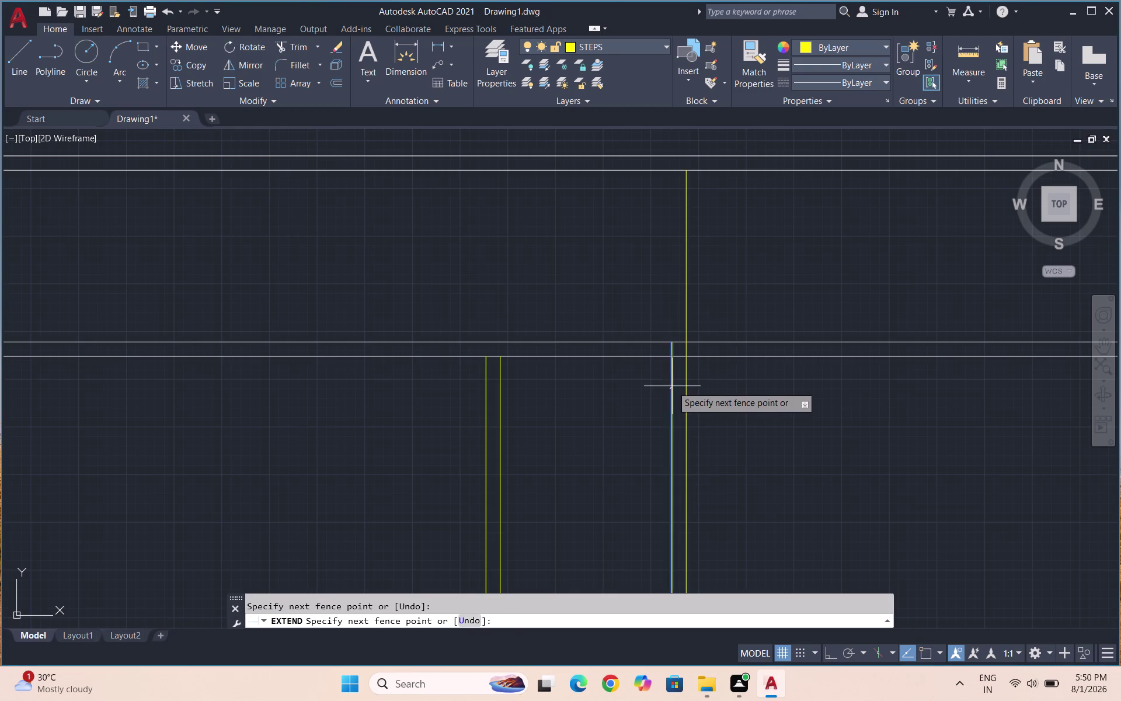
click(672, 386)
click(672, 353)
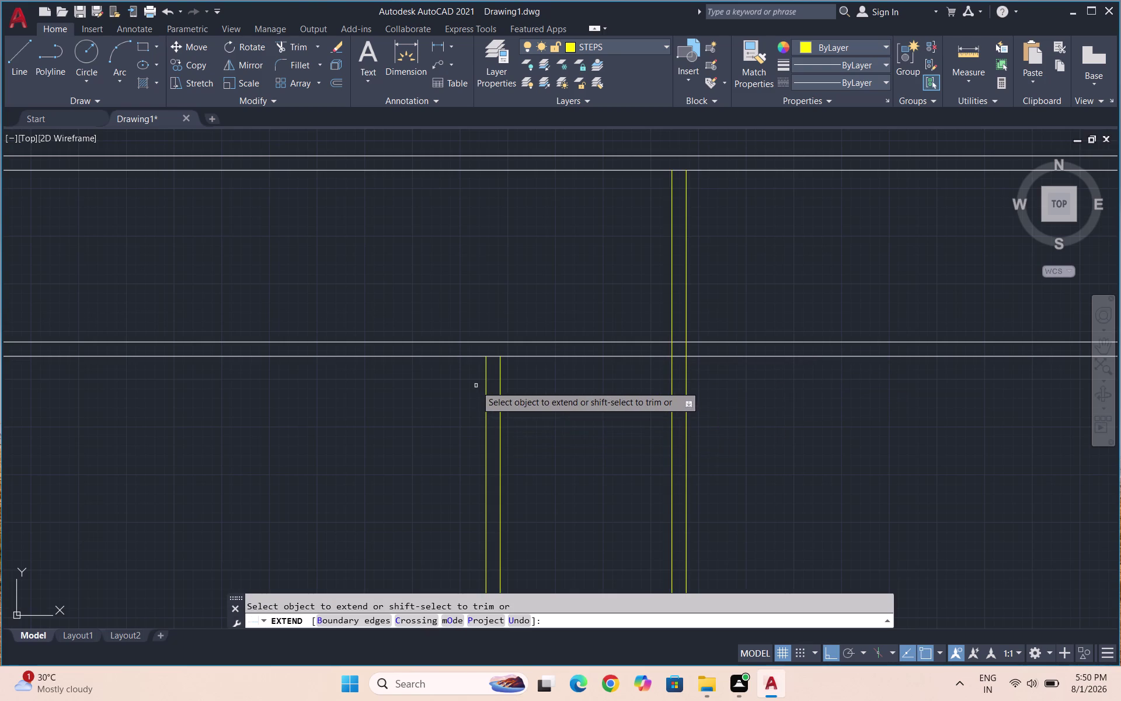
key(space)
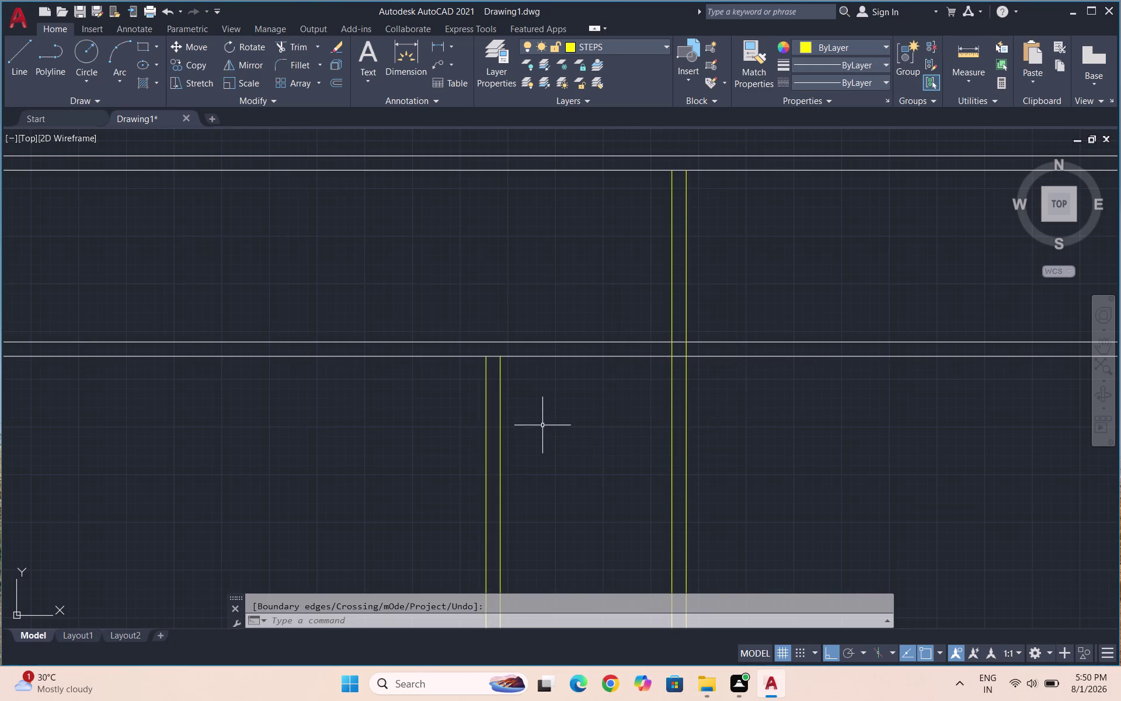
key(Escape)
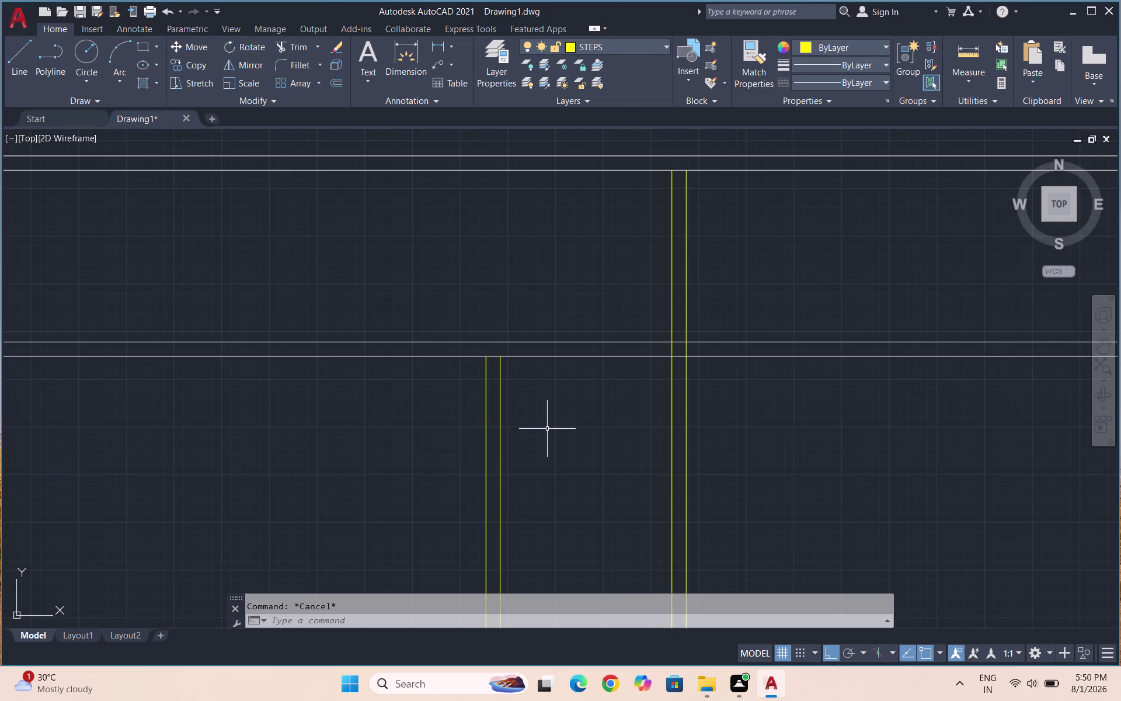
Extend the yellow landing lines down to the wall lines.
text(EX\)
key(Return)
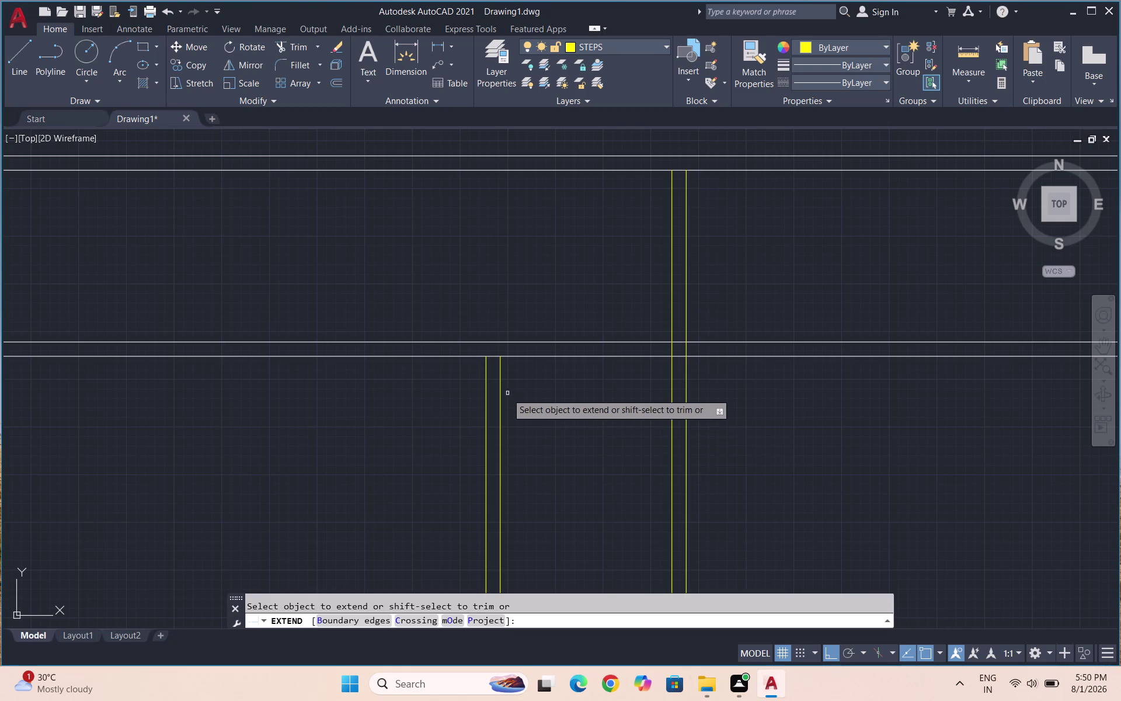
click(487, 388)
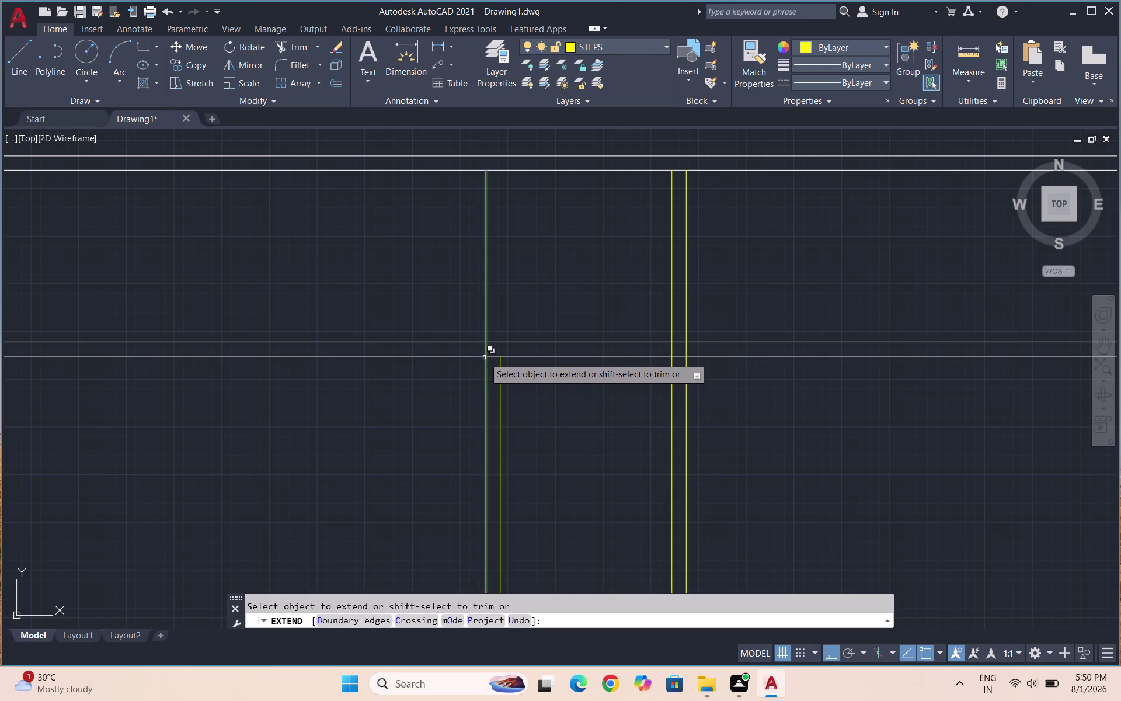
click(484, 357)
click(519, 407)
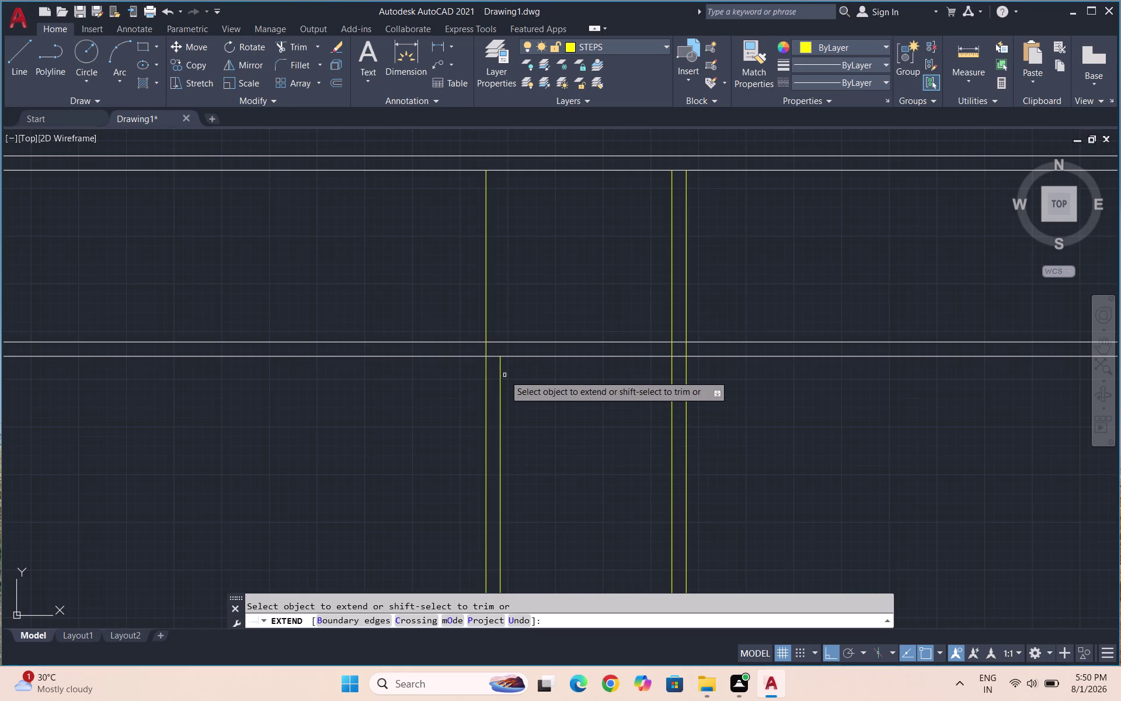
click(502, 373)
click(501, 346)
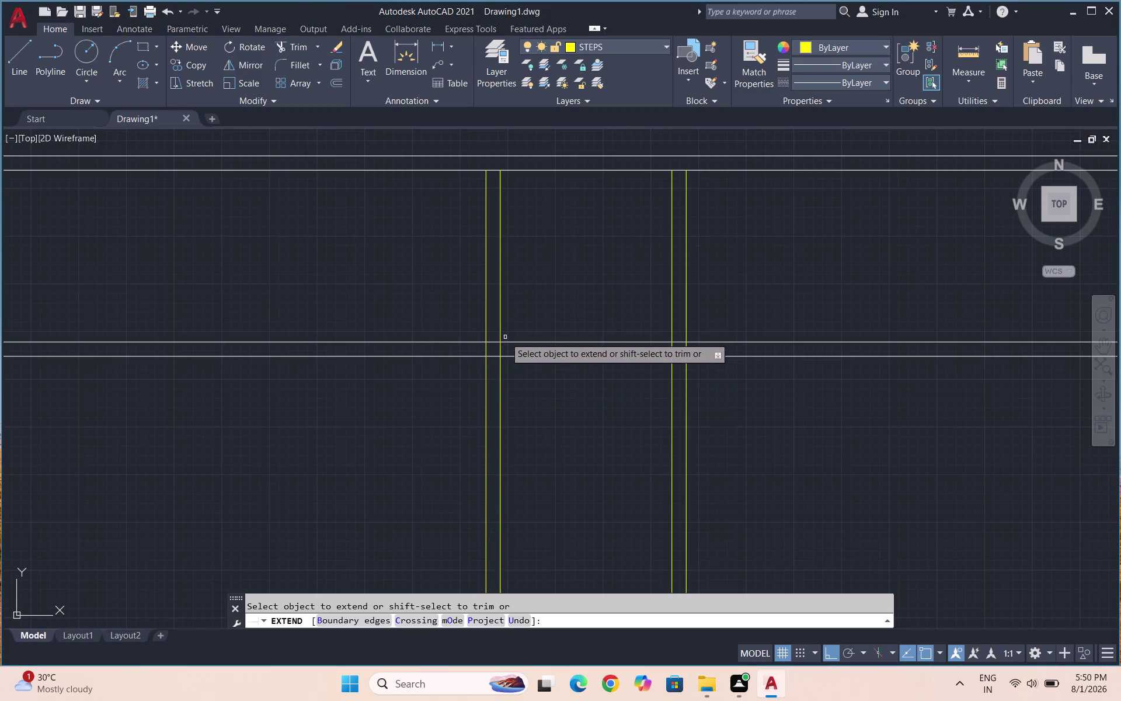
scroll(down, 3)
scroll(down, 3)
key(Escape)
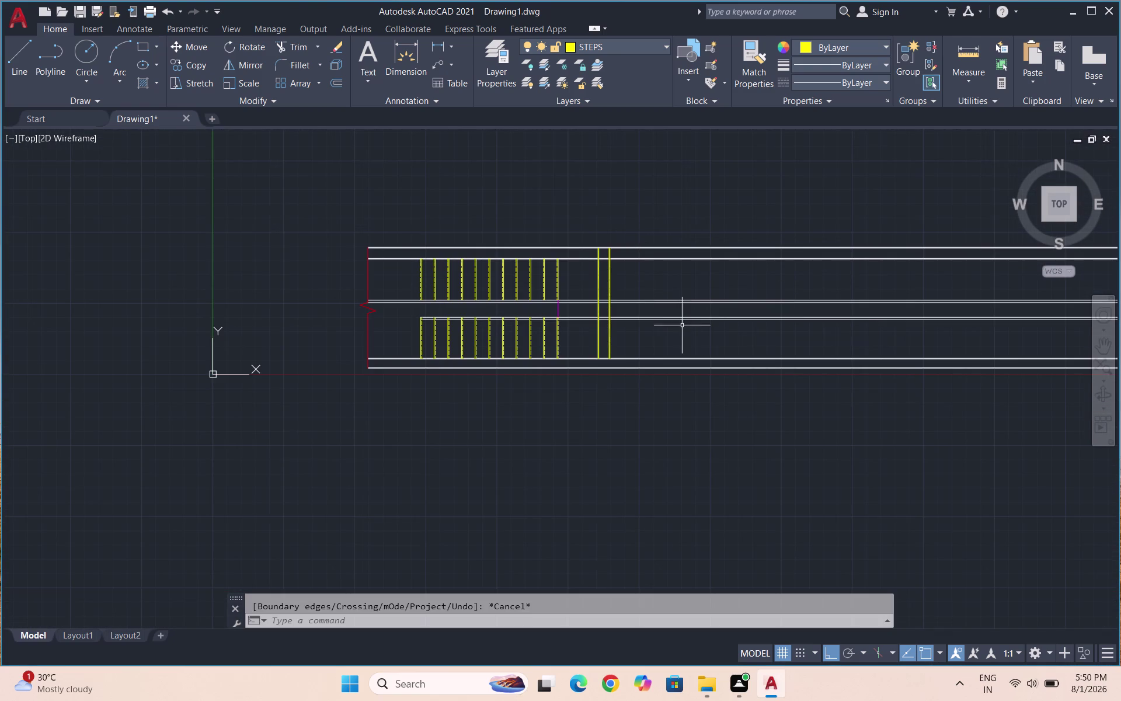
Extend the left and right landing line pairs downward across the gap.
key(Escape)
scroll(up, 3)
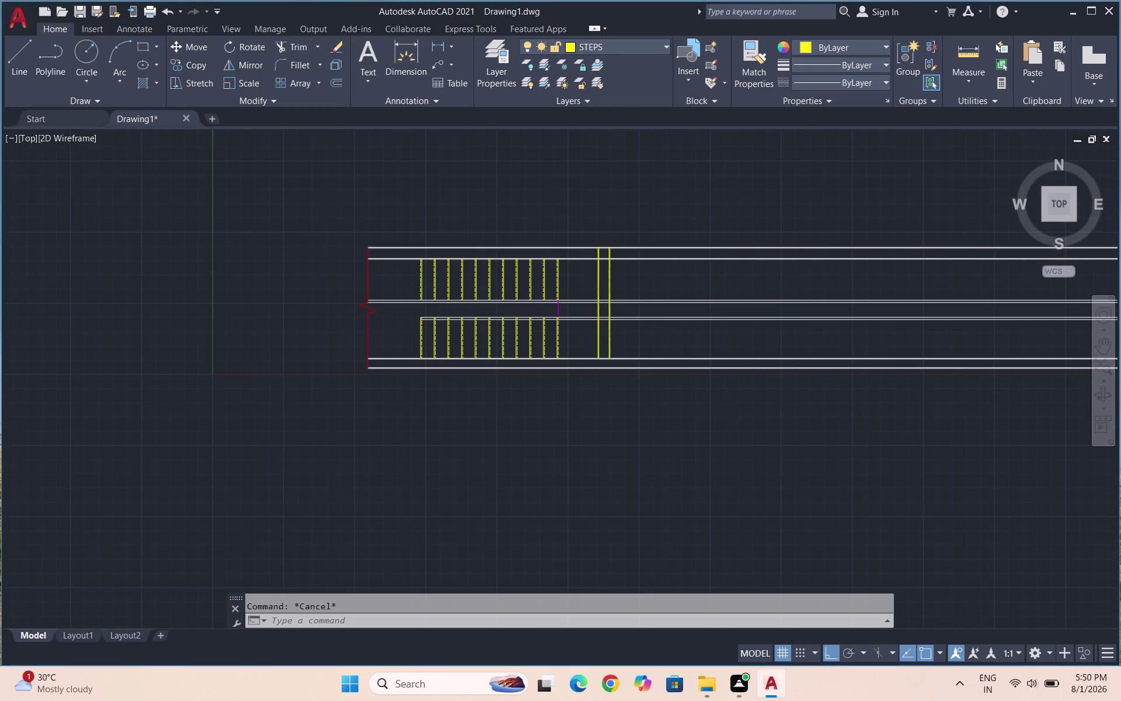
scroll(up, 3)
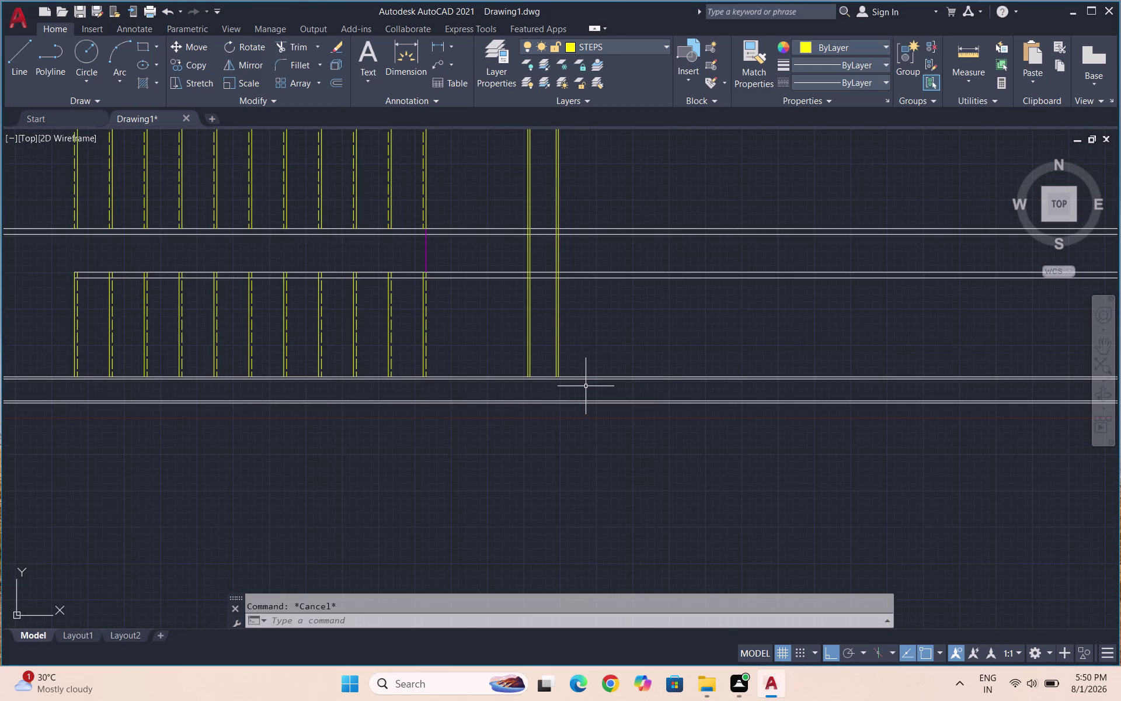
scroll(up, 3)
key(e)
key(x)
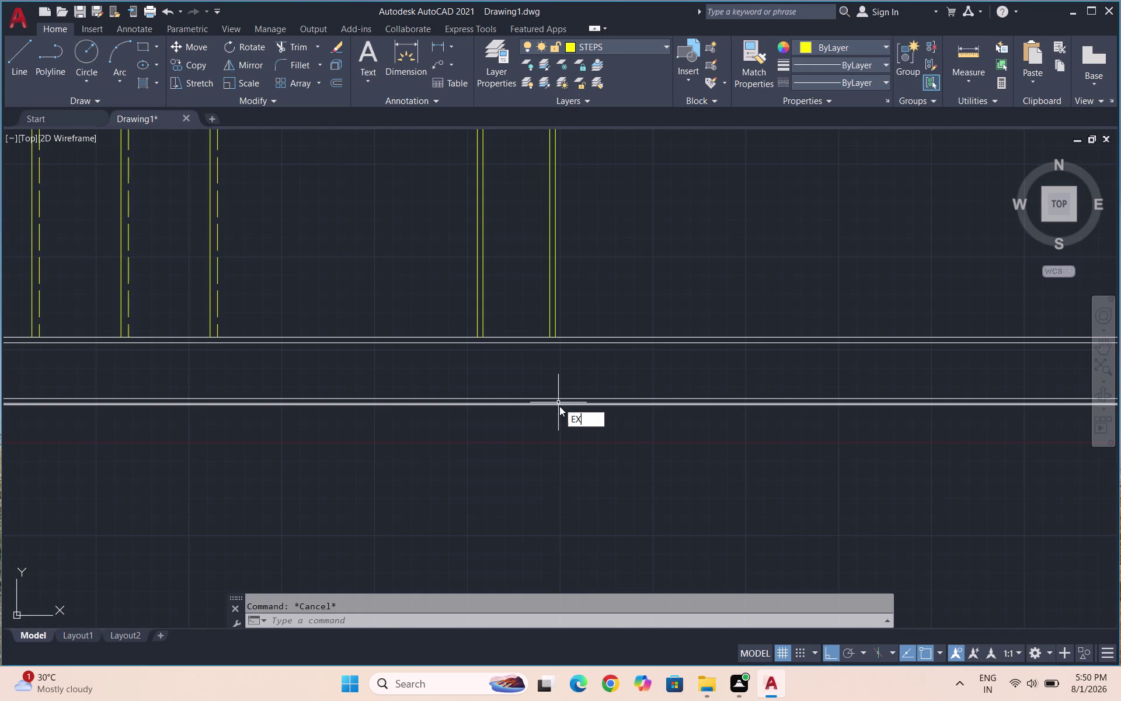
key(Return)
scroll(up, 3)
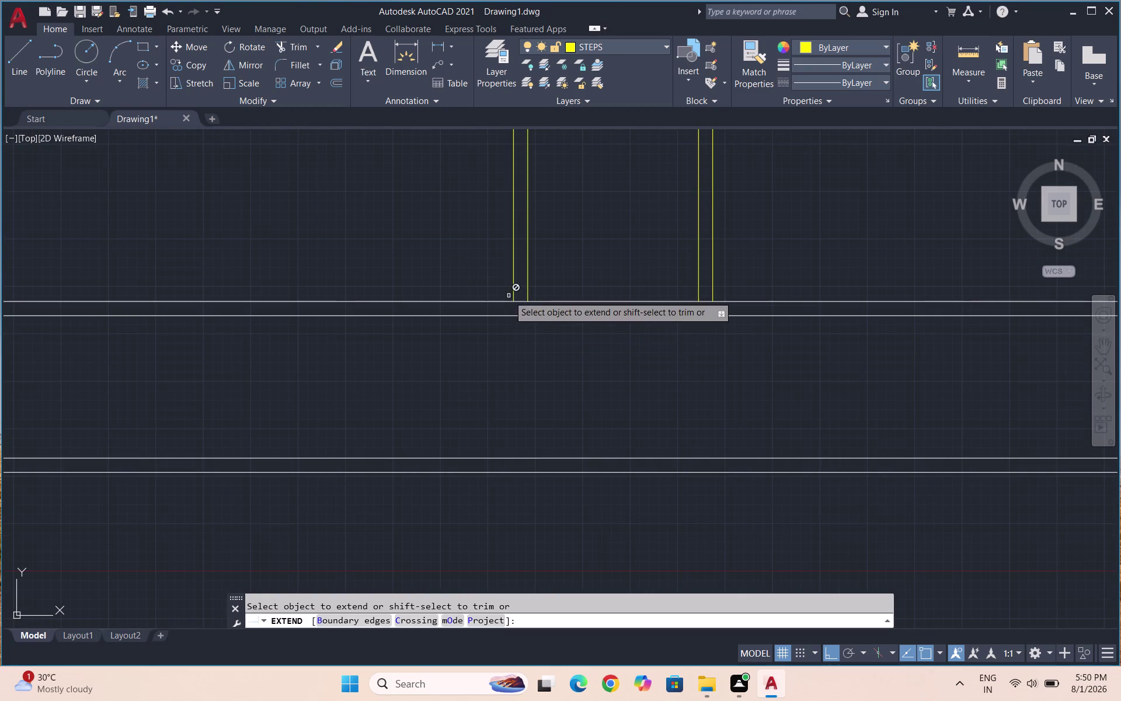
click(514, 288)
click(512, 307)
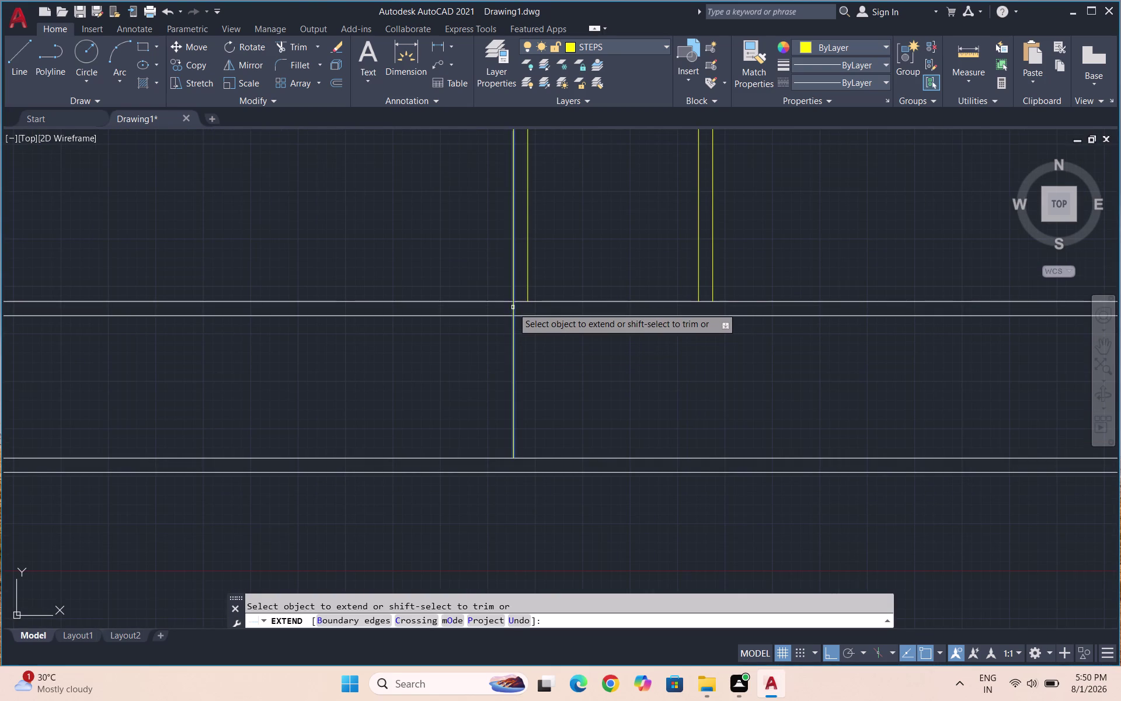
click(530, 291)
click(529, 305)
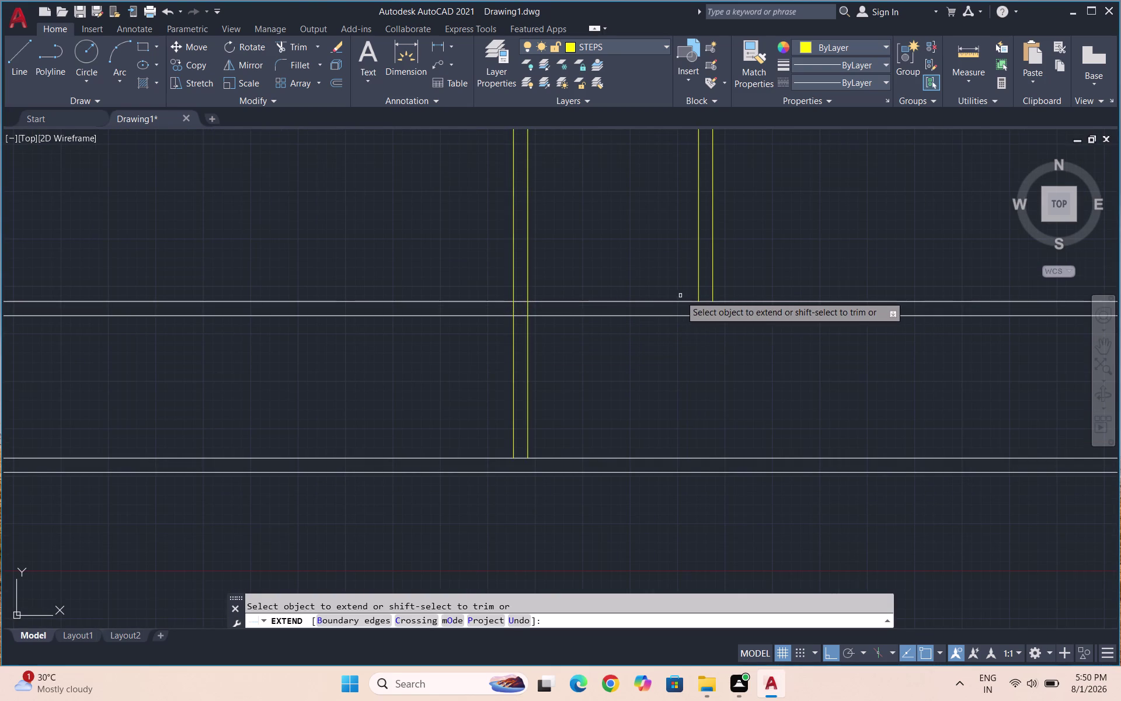
click(701, 284)
click(699, 309)
click(713, 288)
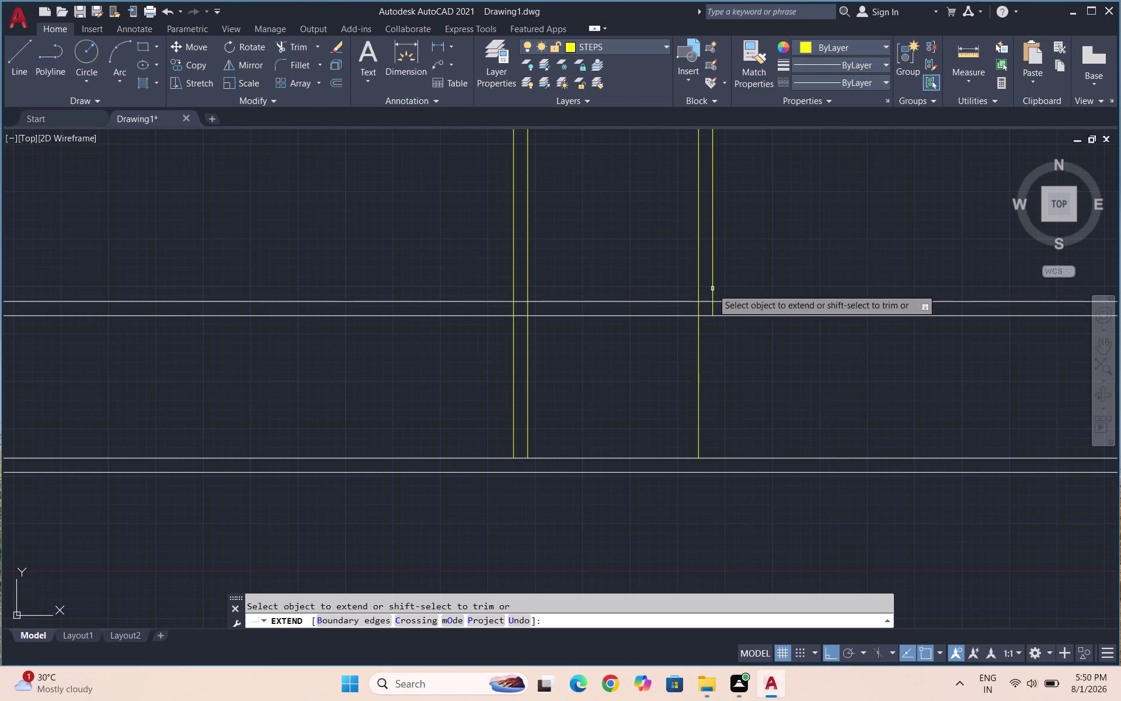
click(714, 308)
Extend the landing lines' lower ends to the outer bottom wall line.
scroll(down, 3)
scroll(down, 3)
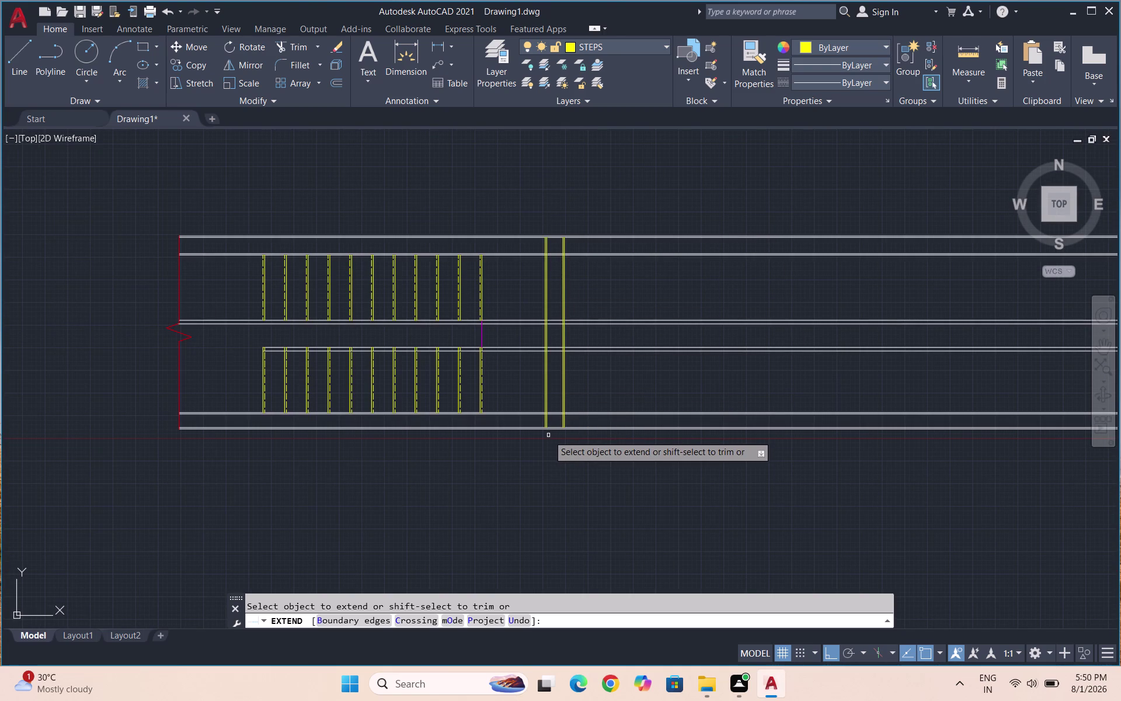
scroll(up, 3)
scroll(up, 3)
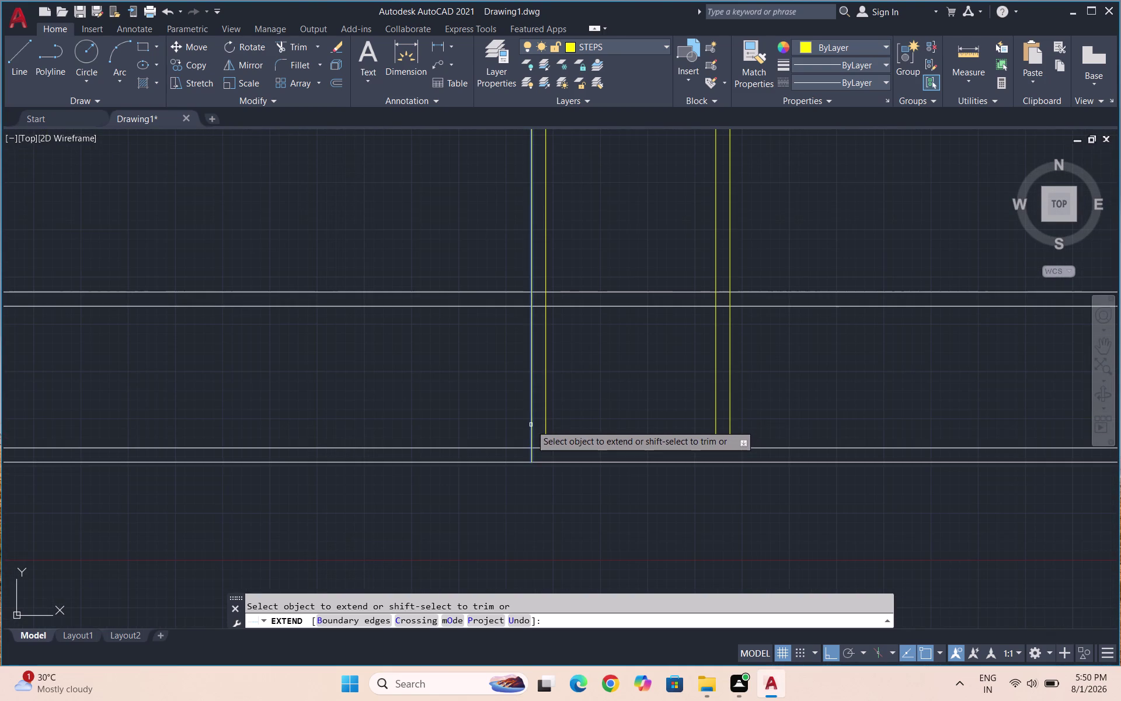
click(531, 424)
click(542, 422)
key(Escape)
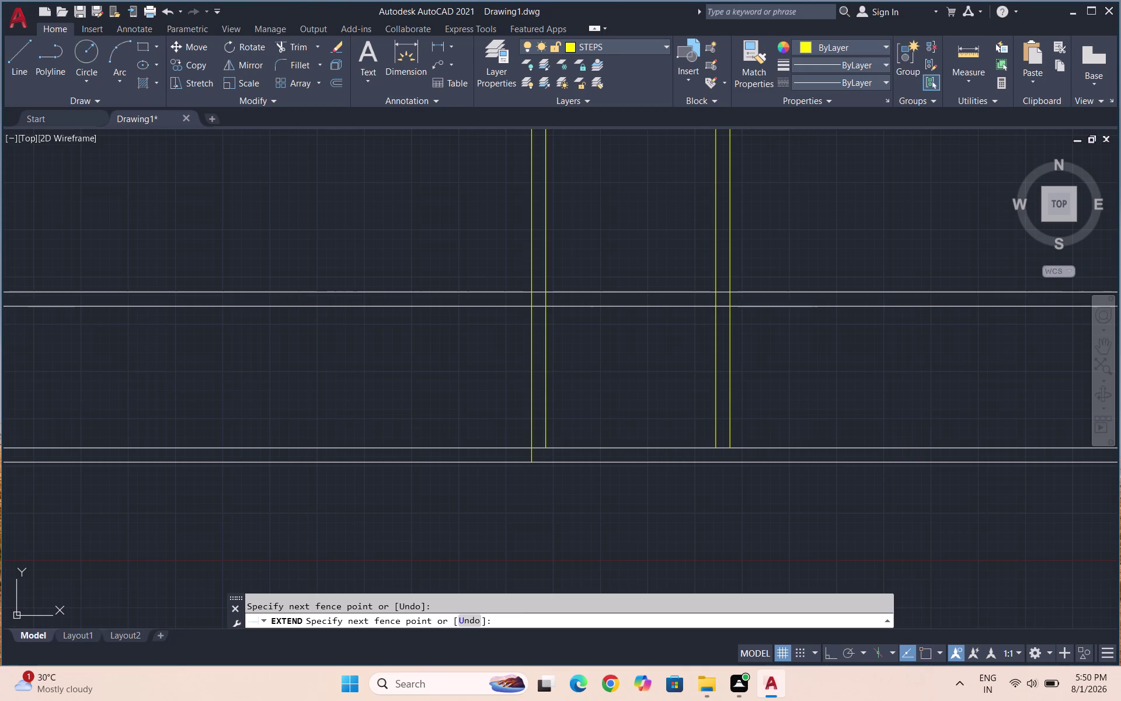
key(space)
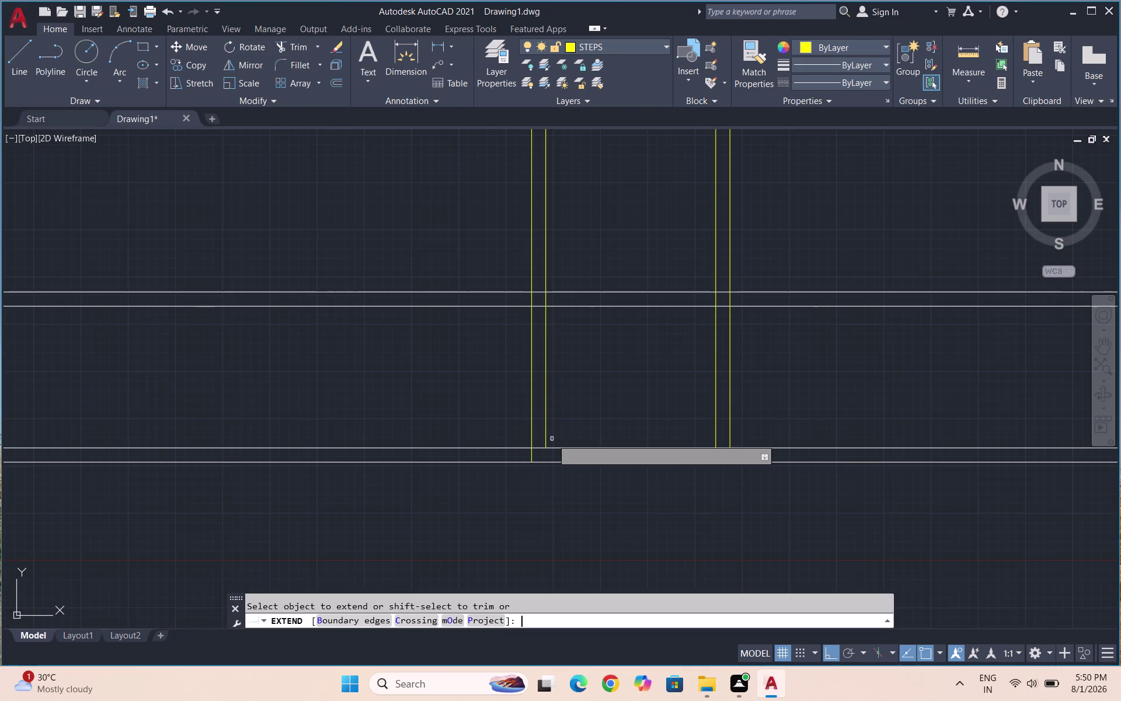
click(547, 439)
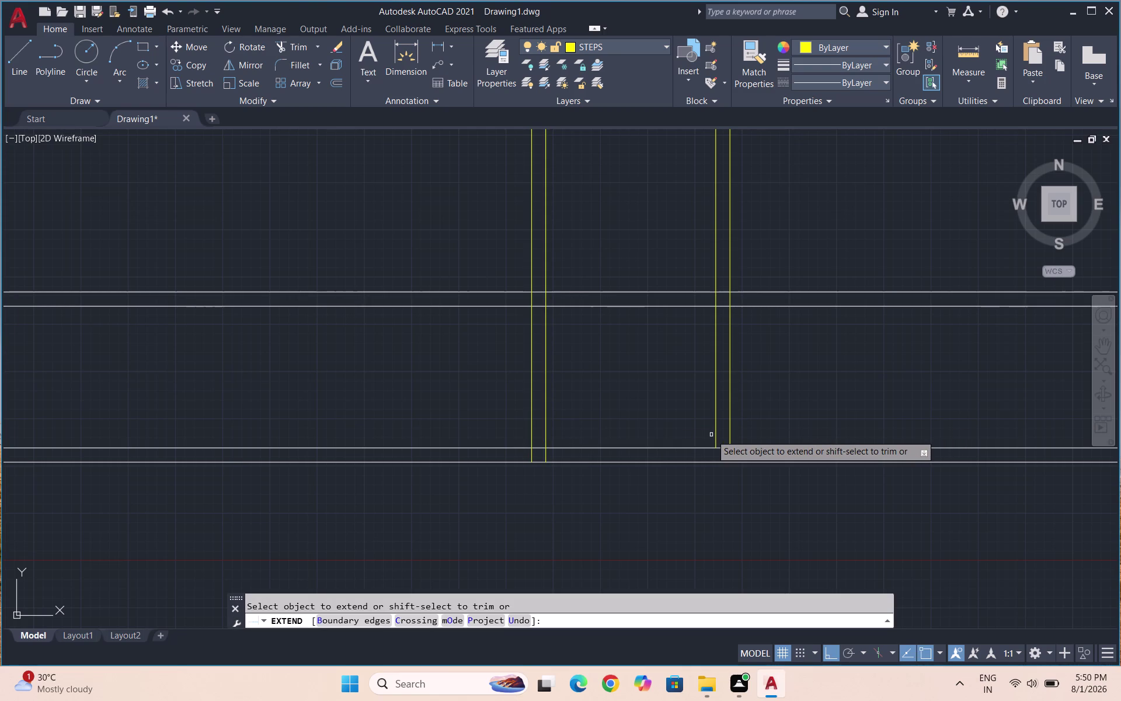
click(716, 436)
click(732, 438)
key(space)
scroll(down, 3)
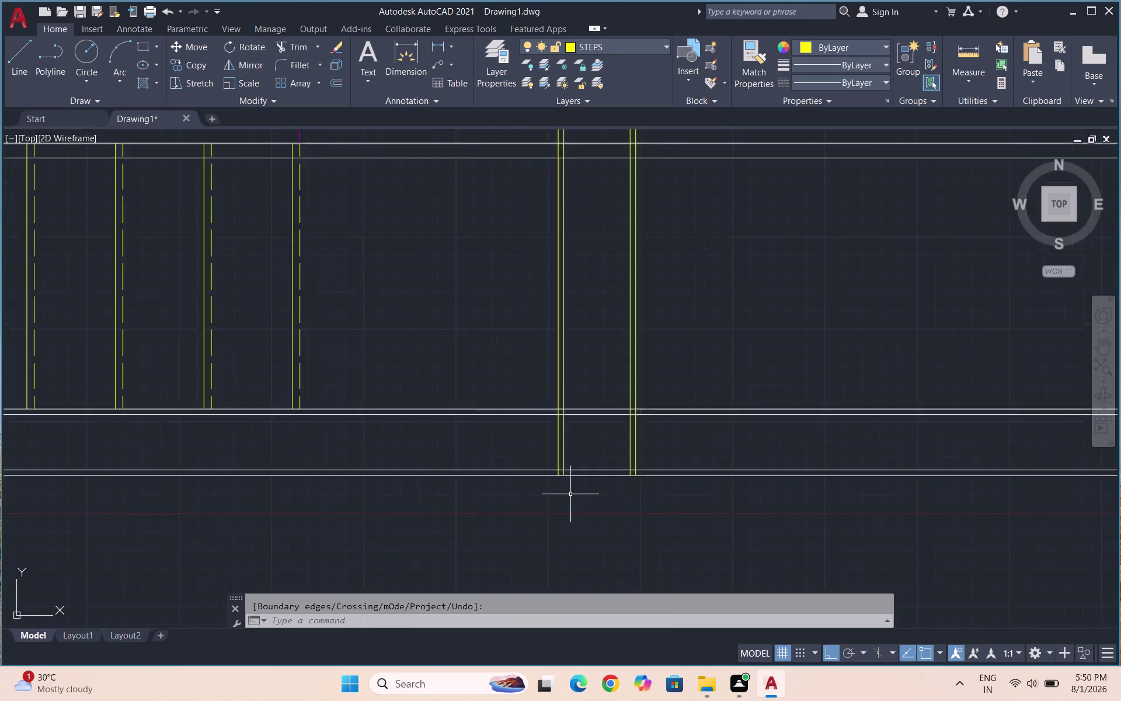
scroll(down, 3)
scroll(down, 3)
scroll(up, 3)
scroll(up, 3)
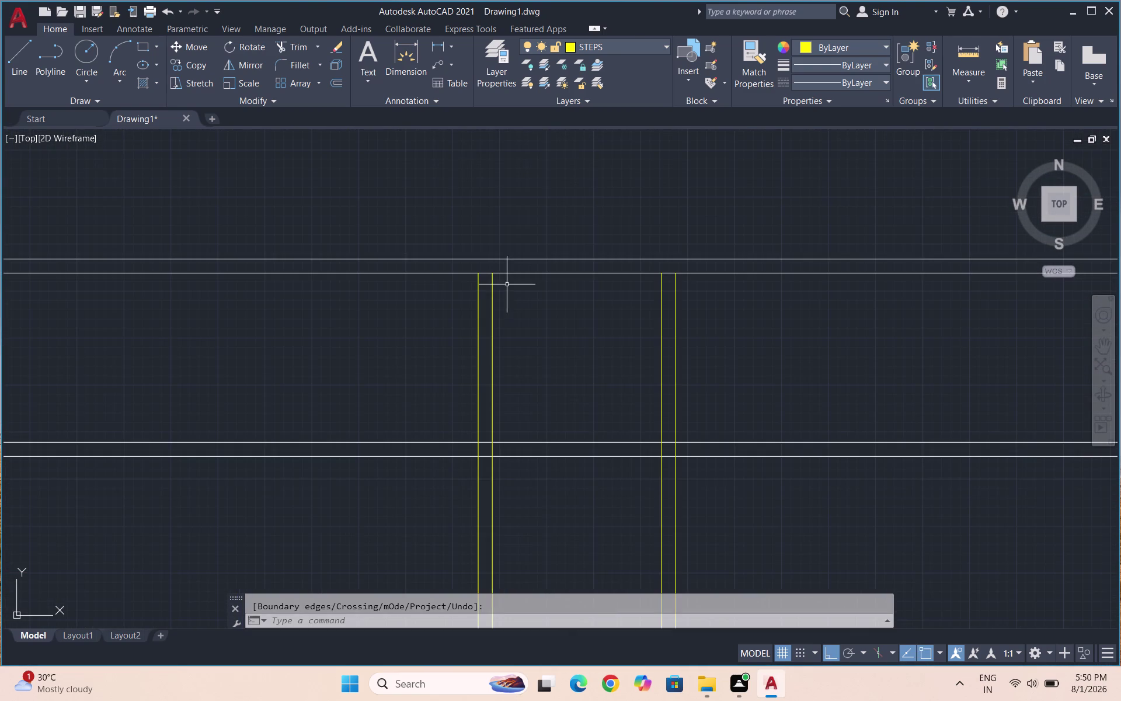
Extend the landing lines upward to the outer top wall line.
key(space)
scroll(up, 3)
click(500, 302)
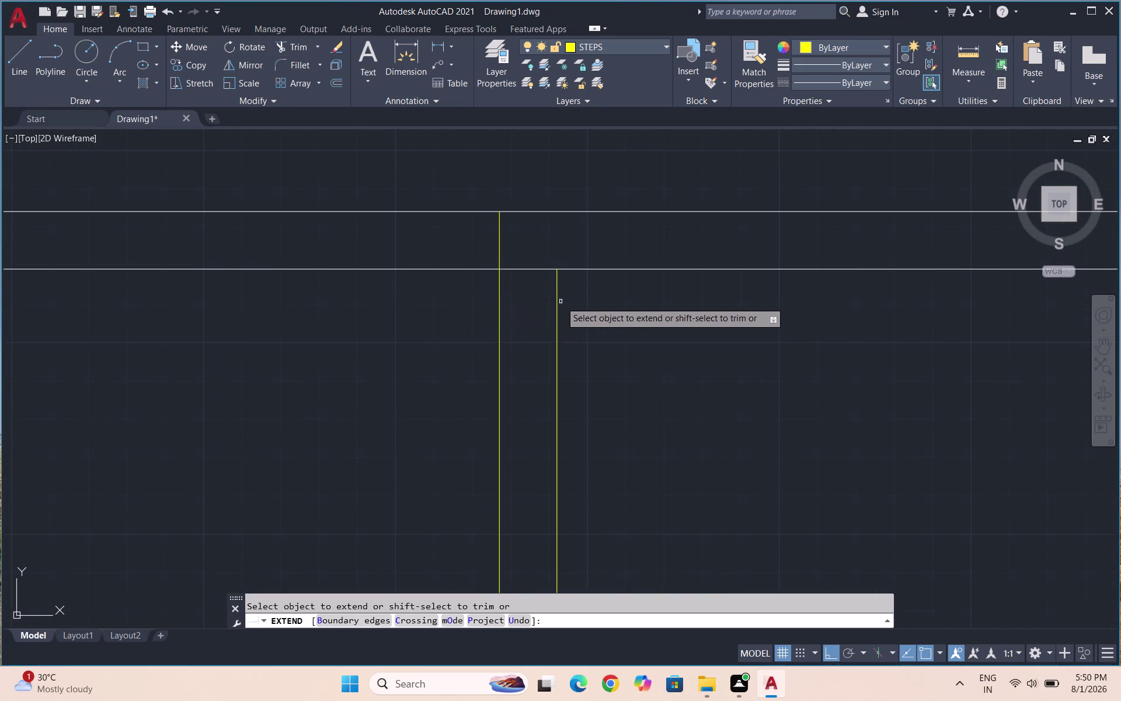
click(555, 304)
scroll(down, 3)
scroll(down, 3)
scroll(up, 3)
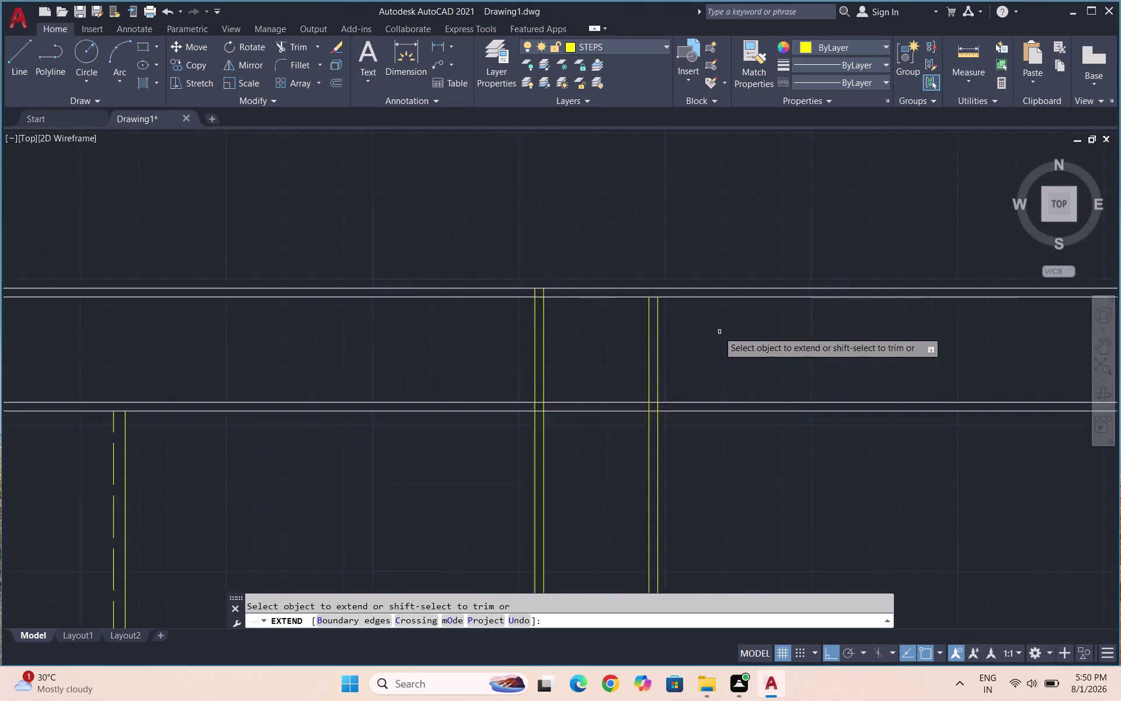
scroll(up, 3)
click(545, 320)
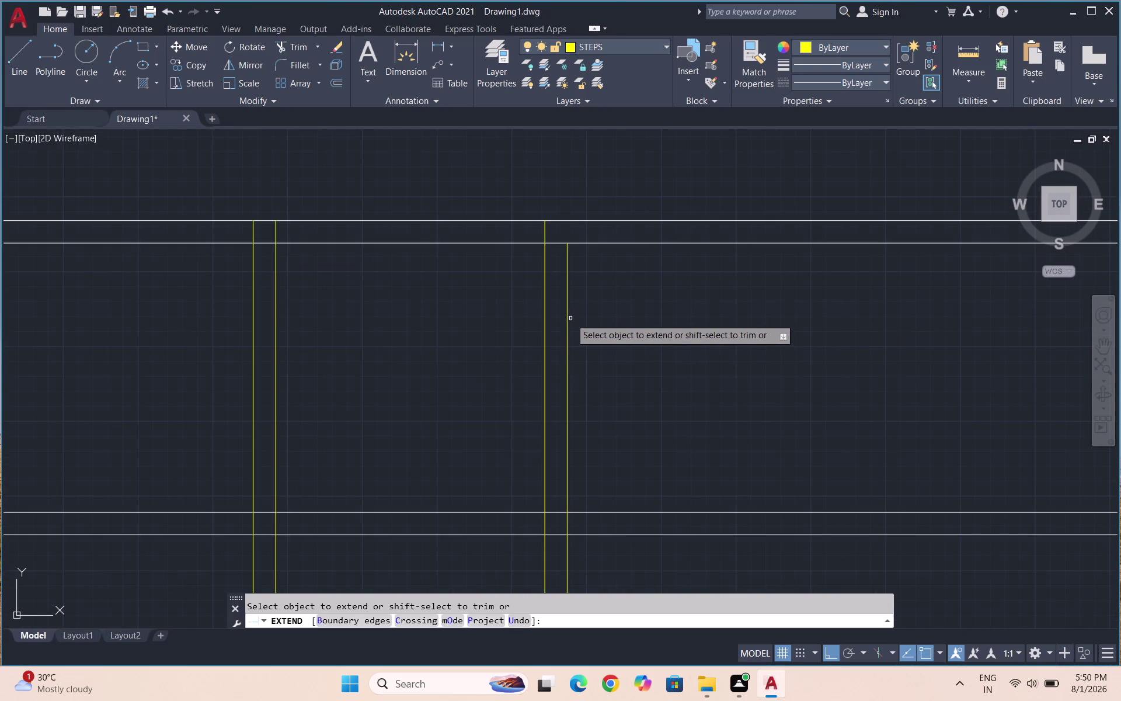
click(568, 320)
scroll(down, 3)
key(Escape)
key(Escape)
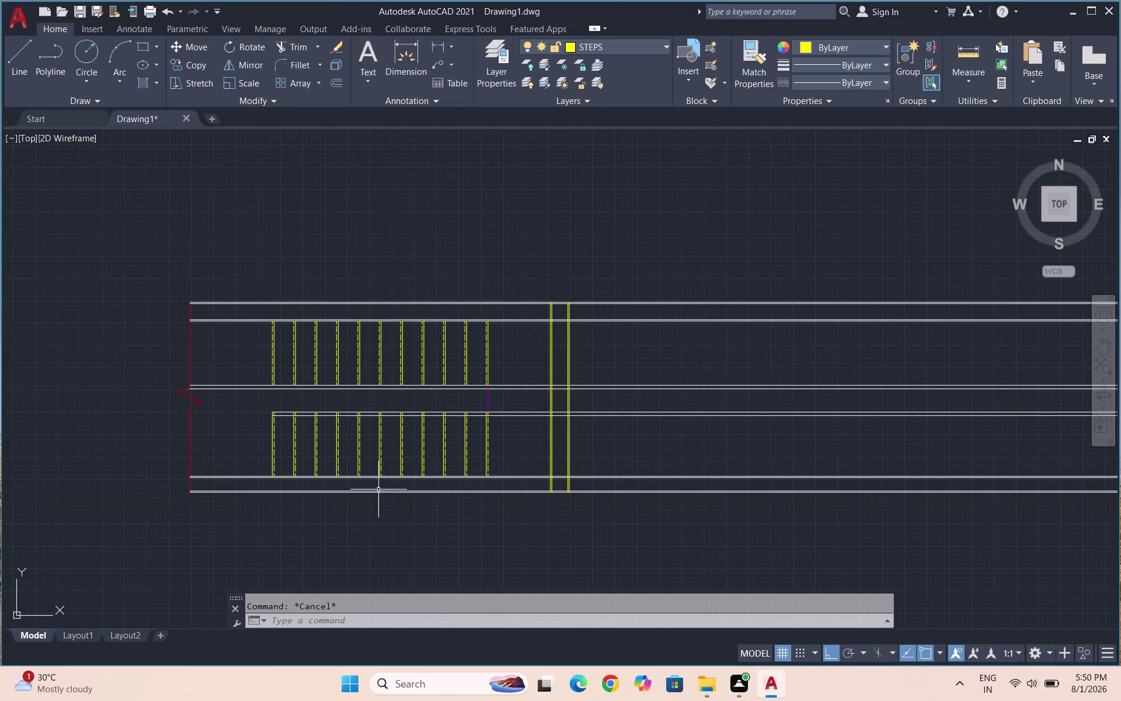
Zoom out to view the whole staircase plan.
scroll(up, 3)
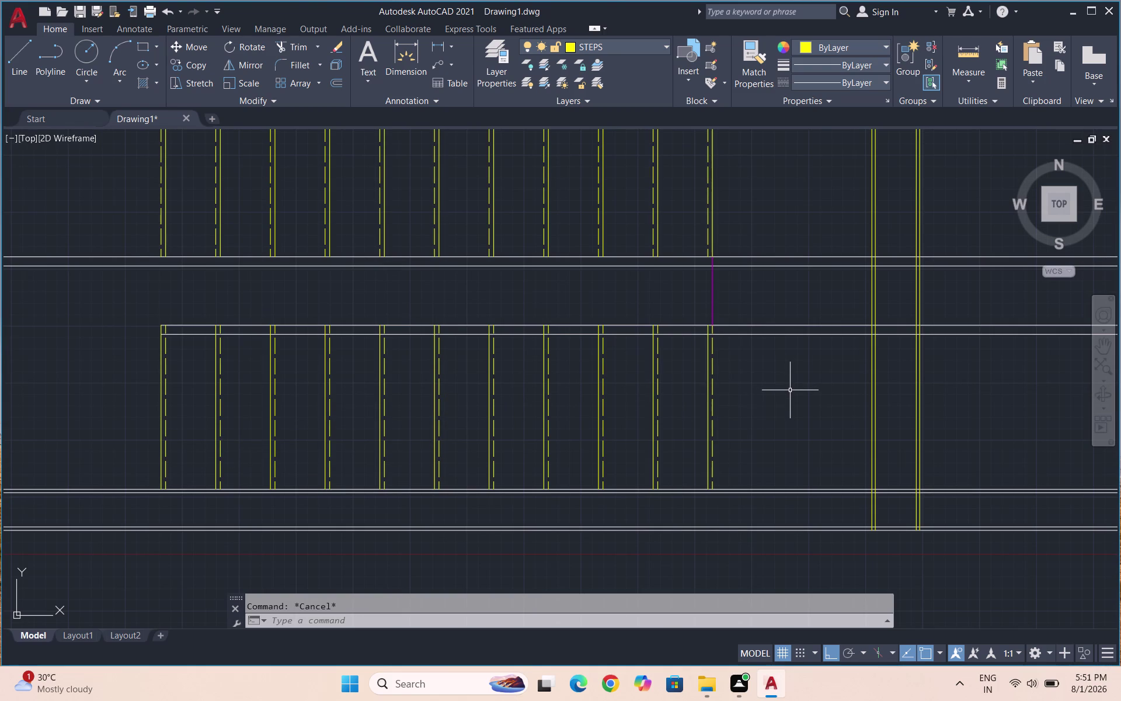
scroll(down, 3)
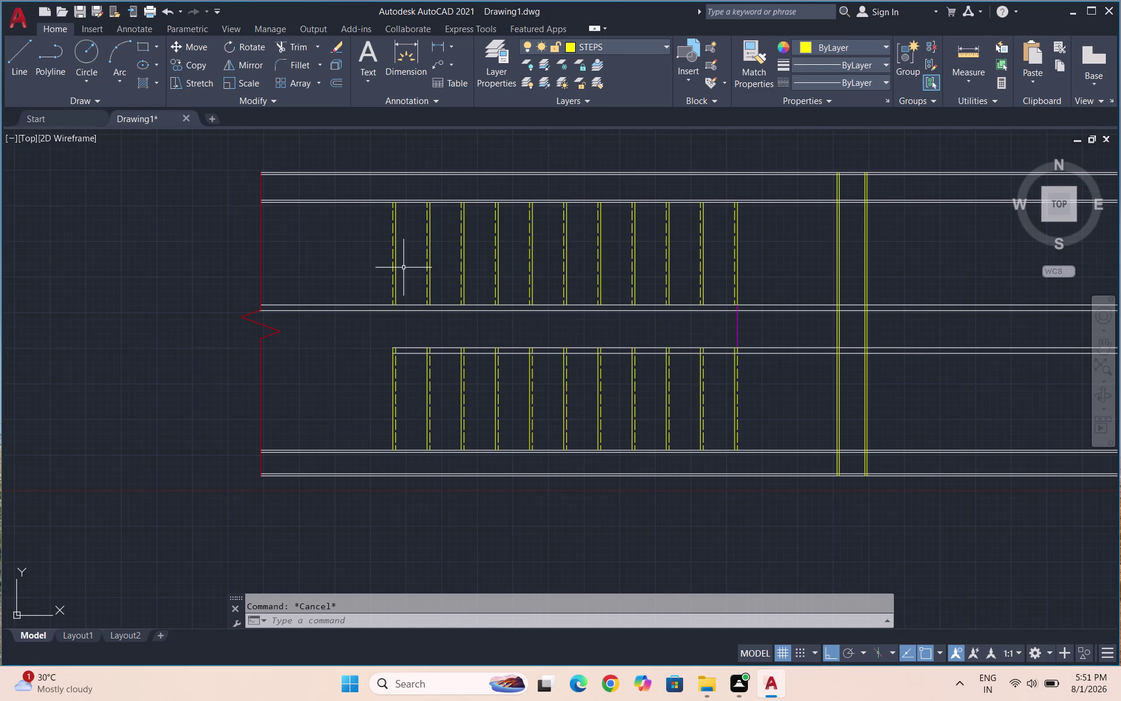
scroll(down, 3)
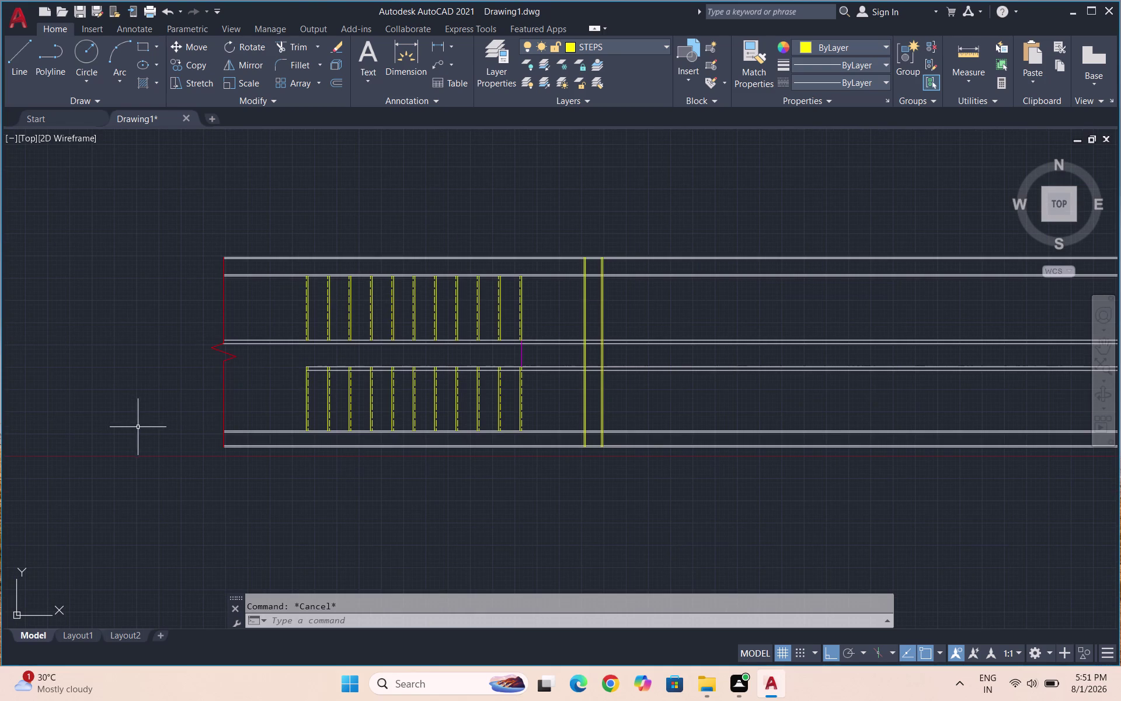
Trim away the wall lines running past the landing with a crossing fence.
key(t)
key(r)
key(Return)
key(Return)
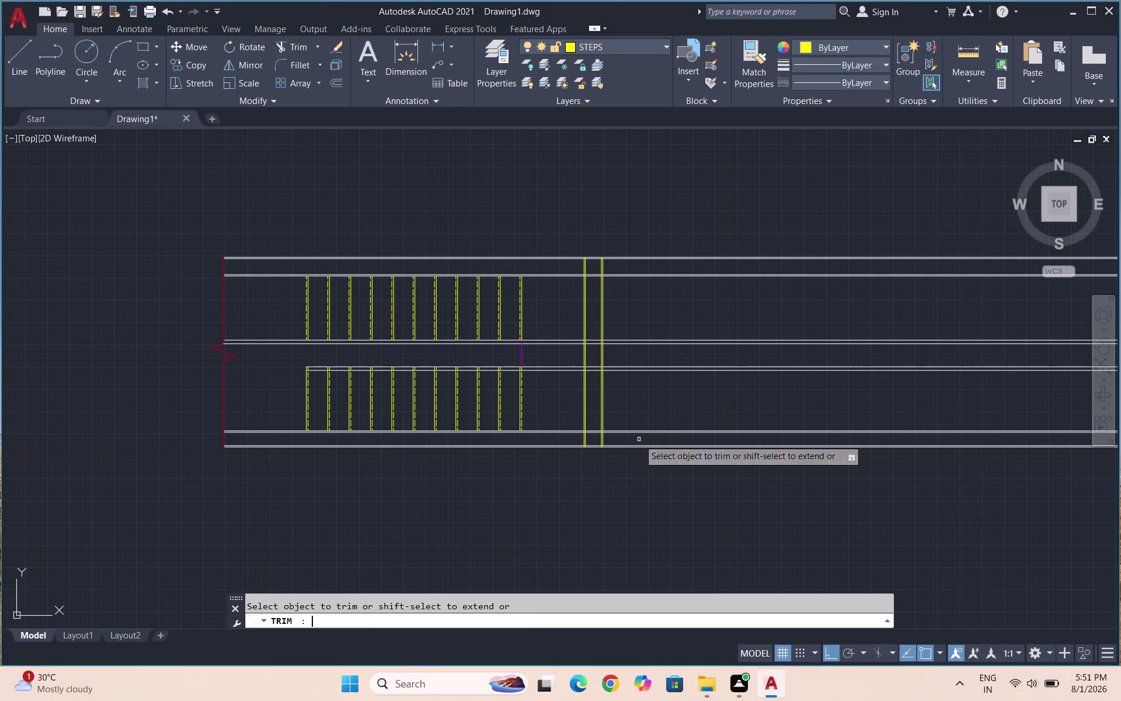
drag(748, 481, 740, 428)
click(696, 214)
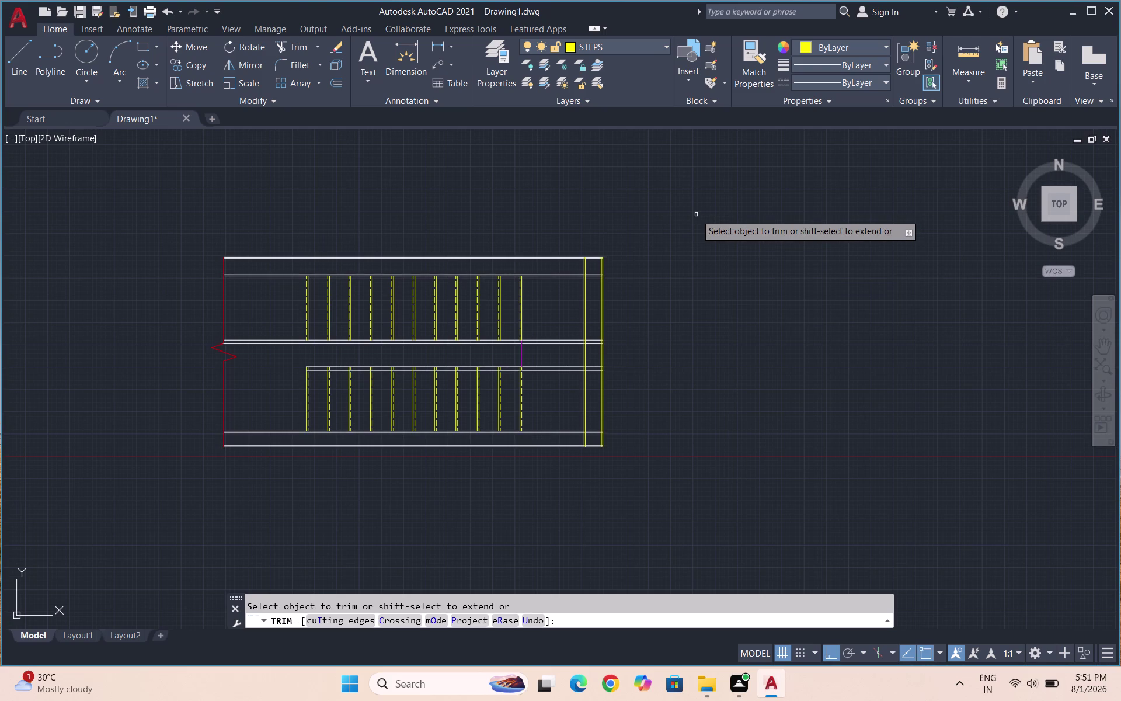
key(Escape)
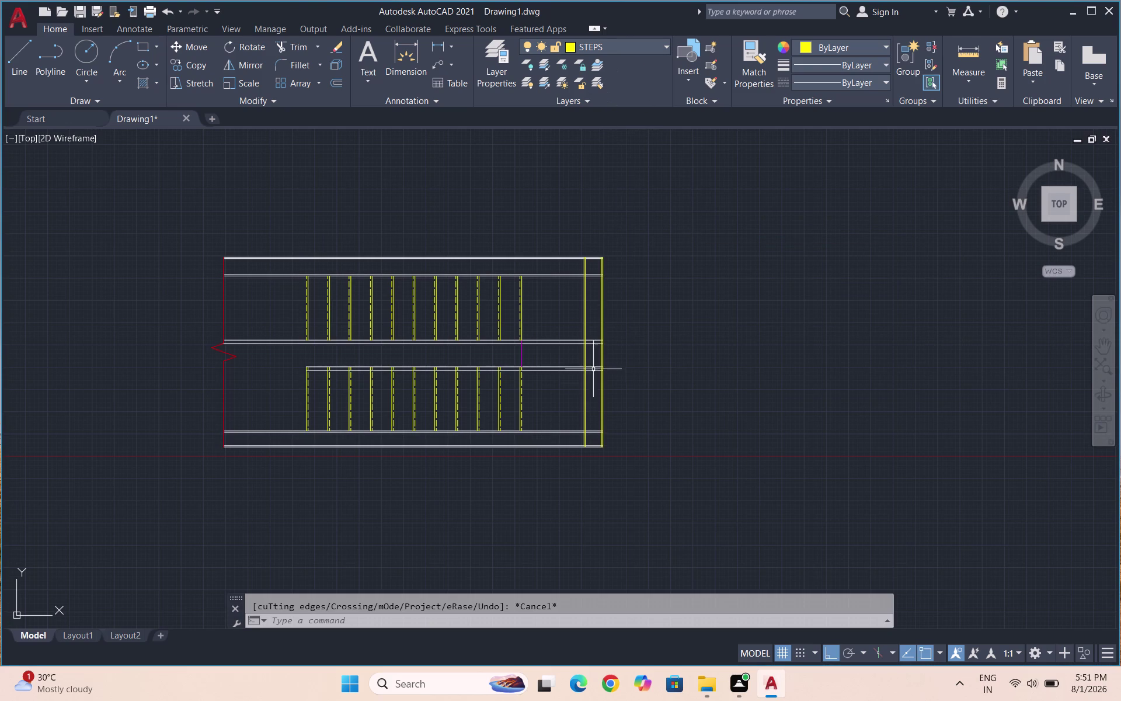
Restart and cancel TRIM, then window-select the two landing lines.
text(T)
text(R)
key(Return)
key(Return)
scroll(up, 3)
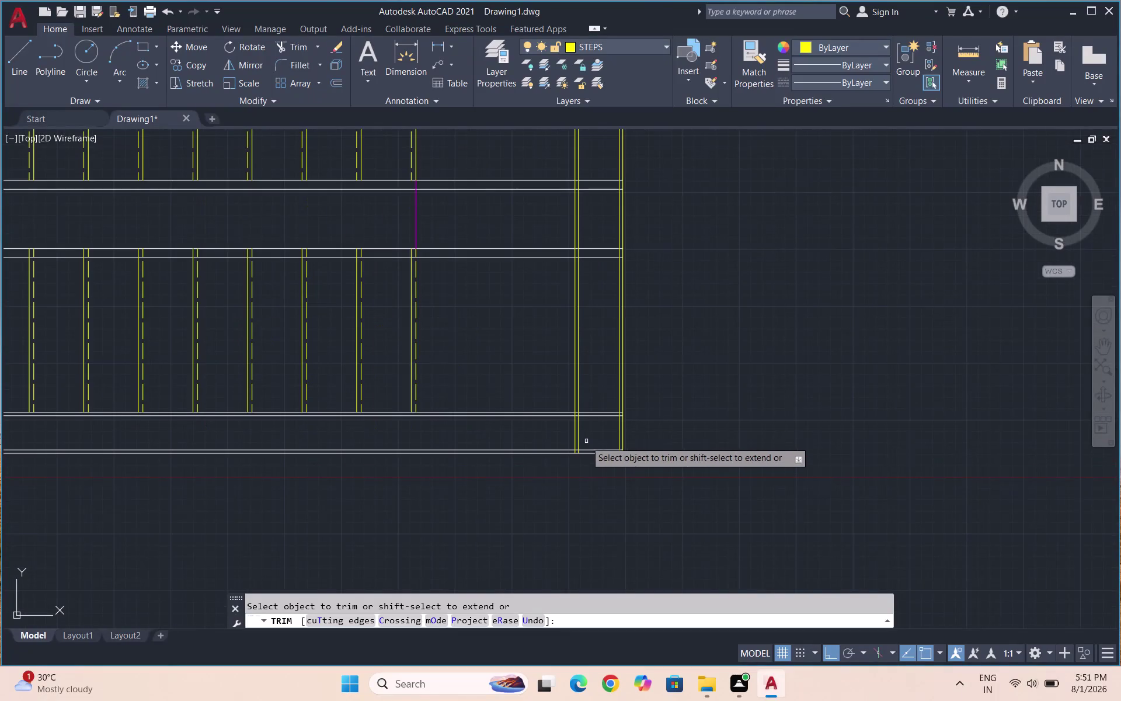
key(Escape)
drag(671, 293, 535, 310)
click(534, 310)
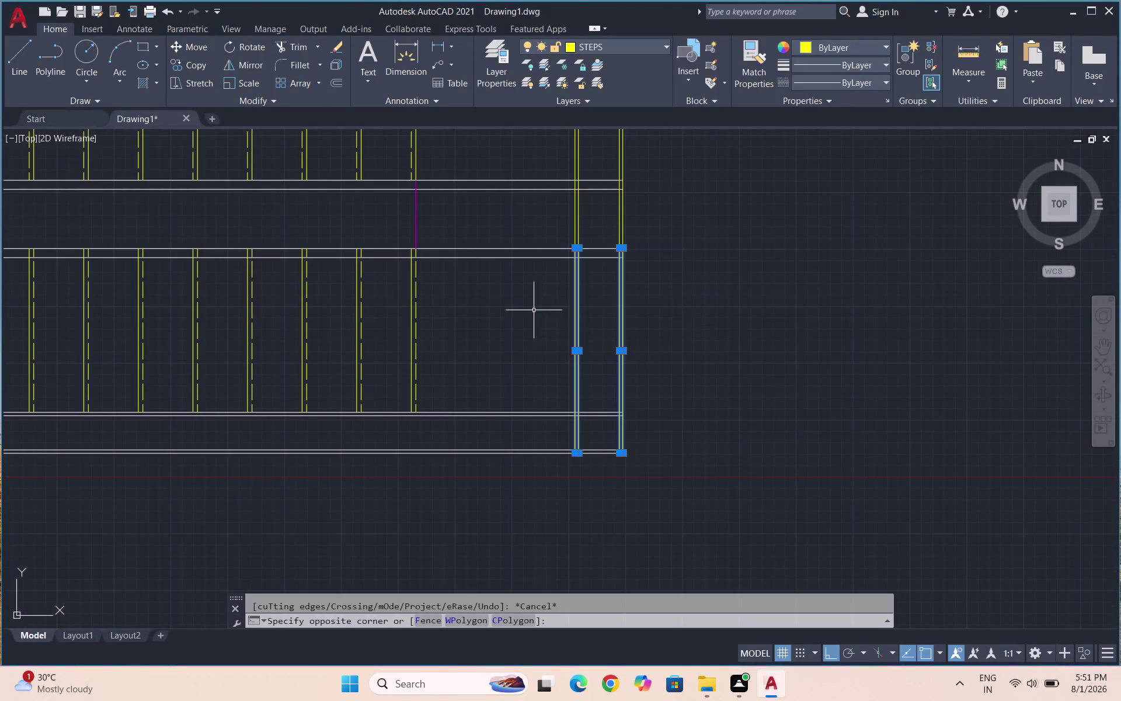
drag(680, 196, 541, 225)
Select the upper and lower wall lines and move them to the BRICK layer.
scroll(down, 3)
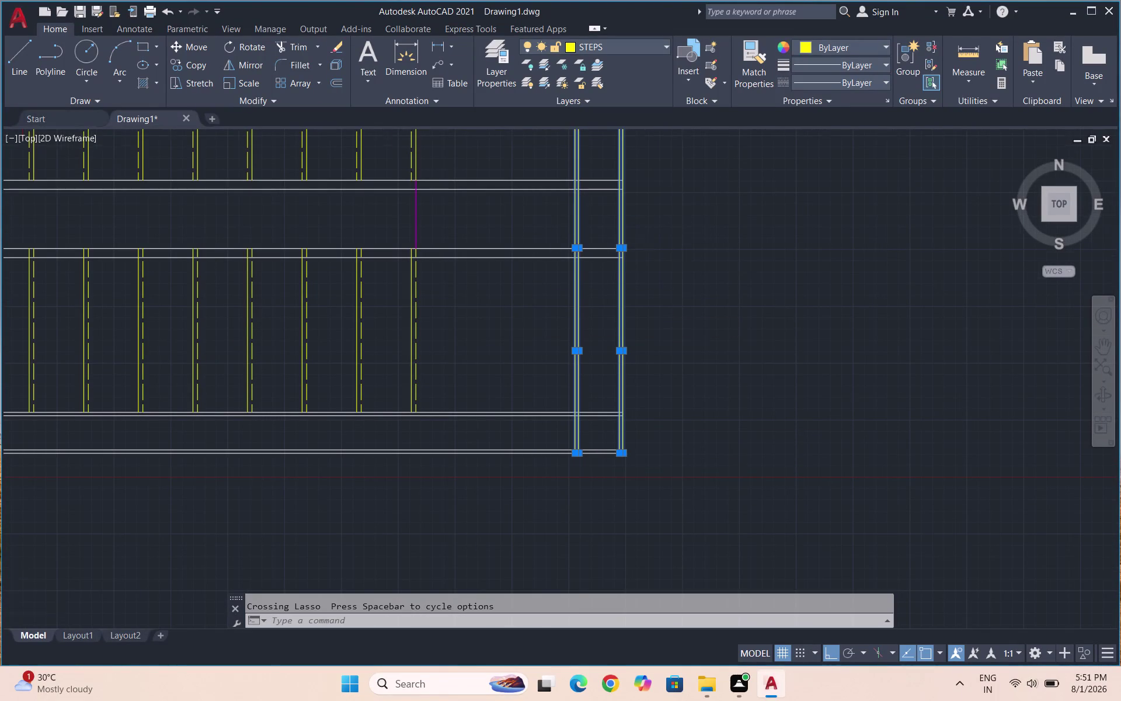
scroll(down, 3)
drag(585, 200, 585, 178)
click(564, 134)
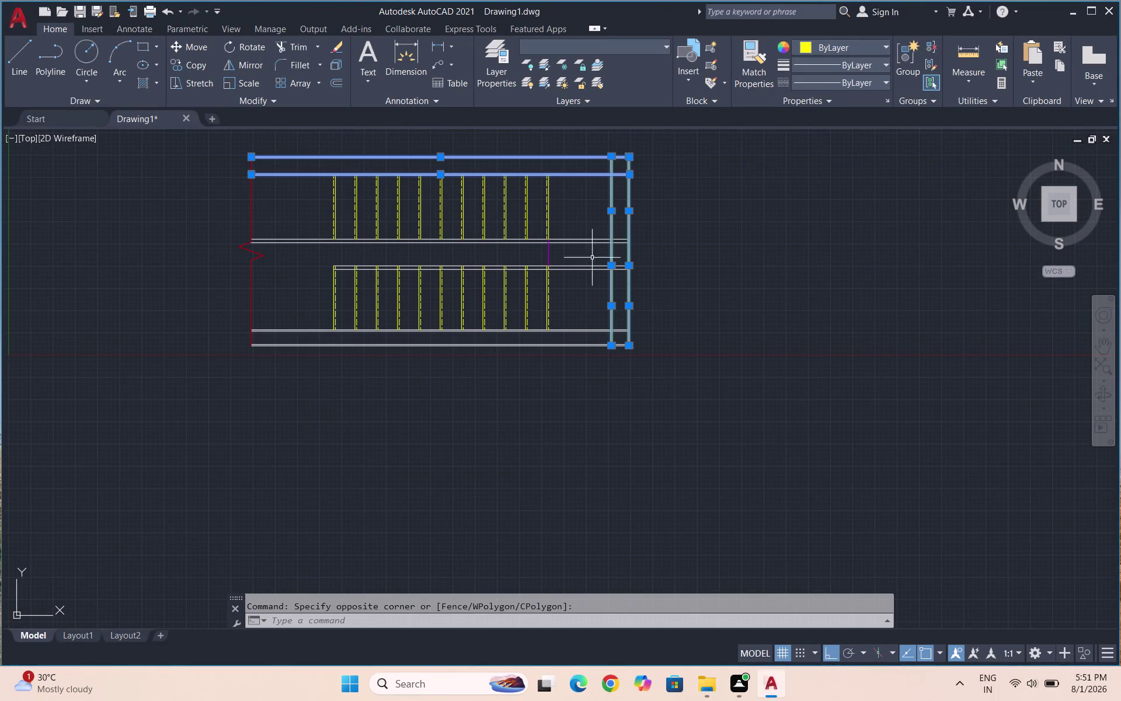
drag(595, 375, 595, 346)
click(588, 315)
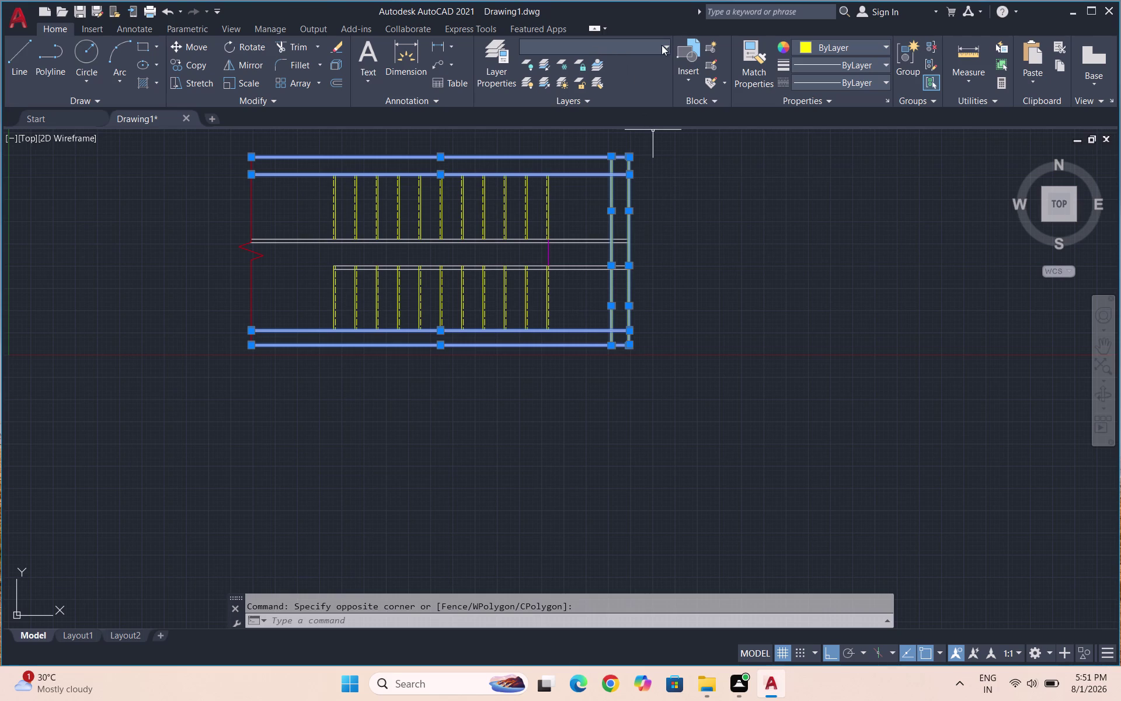
click(666, 44)
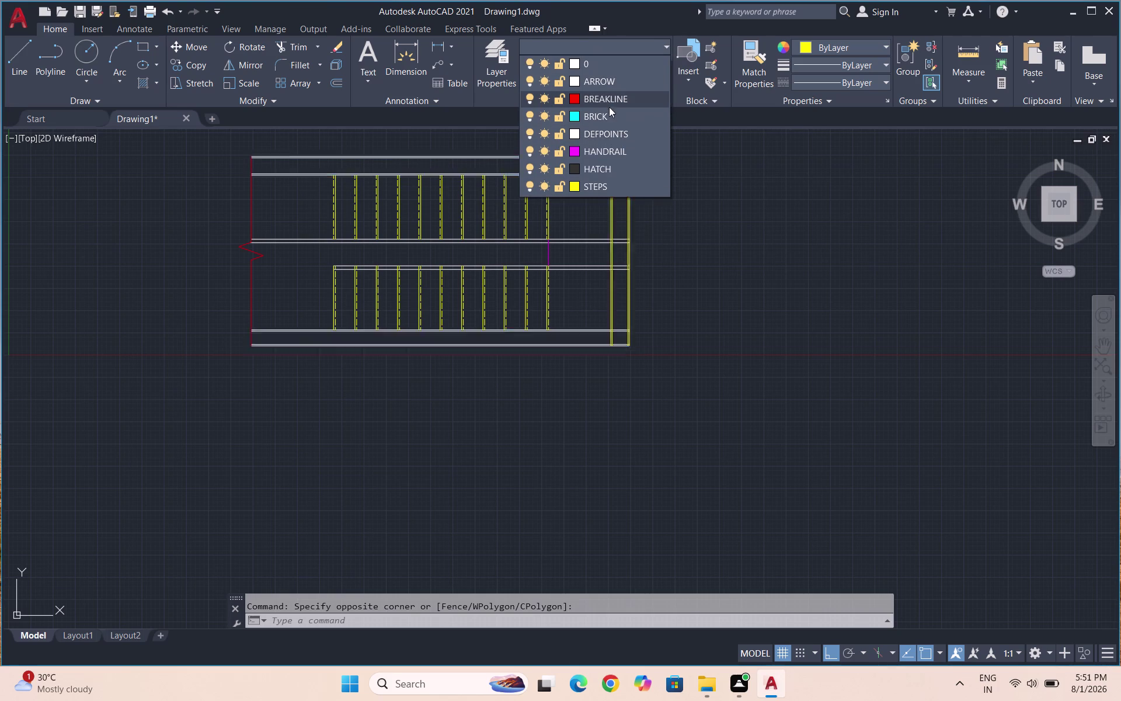
click(608, 118)
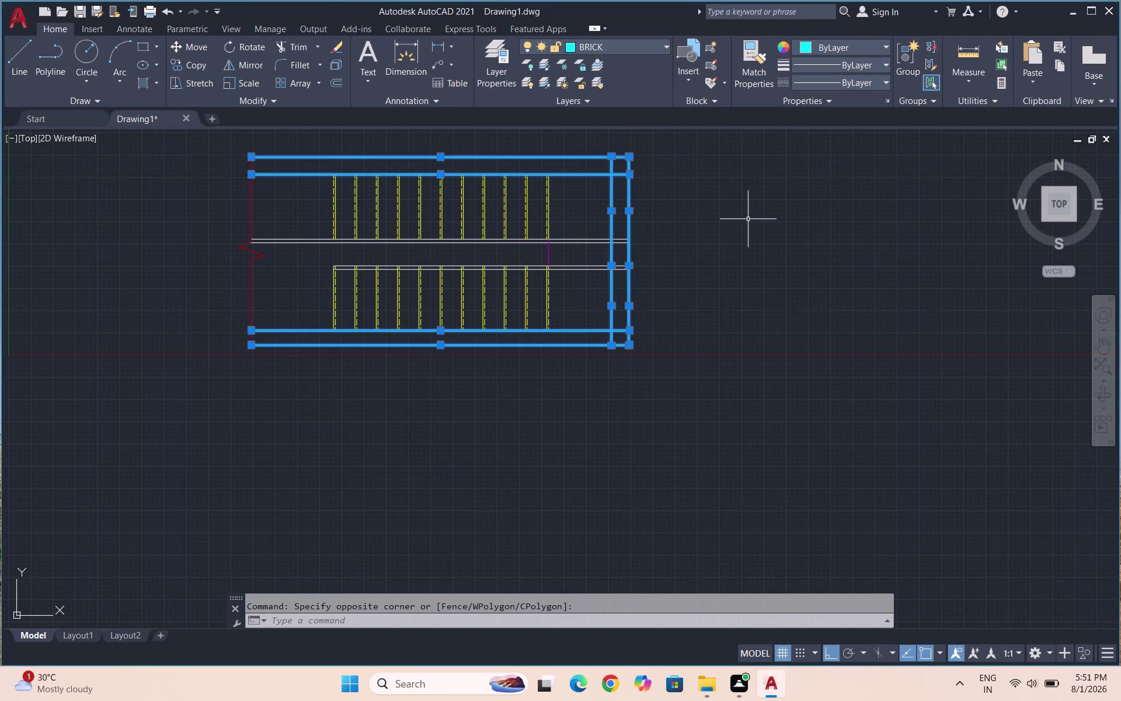
key(Escape)
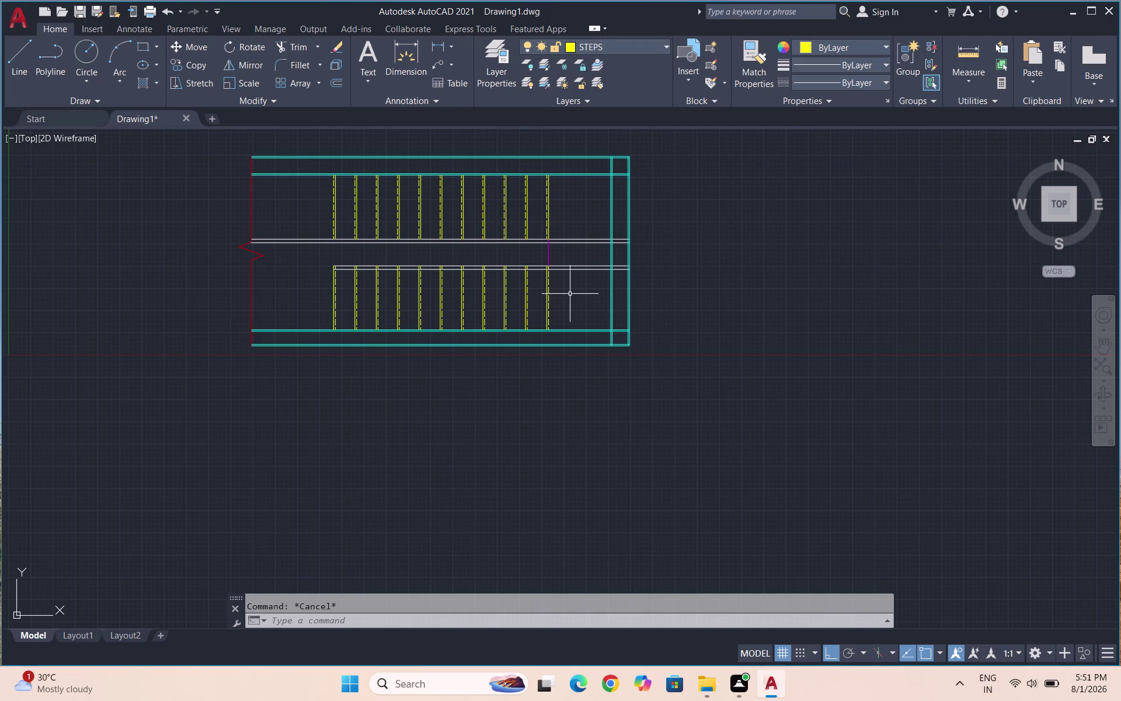
Start TRIM and zoom to the right-hand wall junctions, trying and undoing a fence cut.
text(TR)
key(Return)
key(Return)
drag(594, 283, 599, 267)
drag(579, 203, 586, 287)
scroll(up, 3)
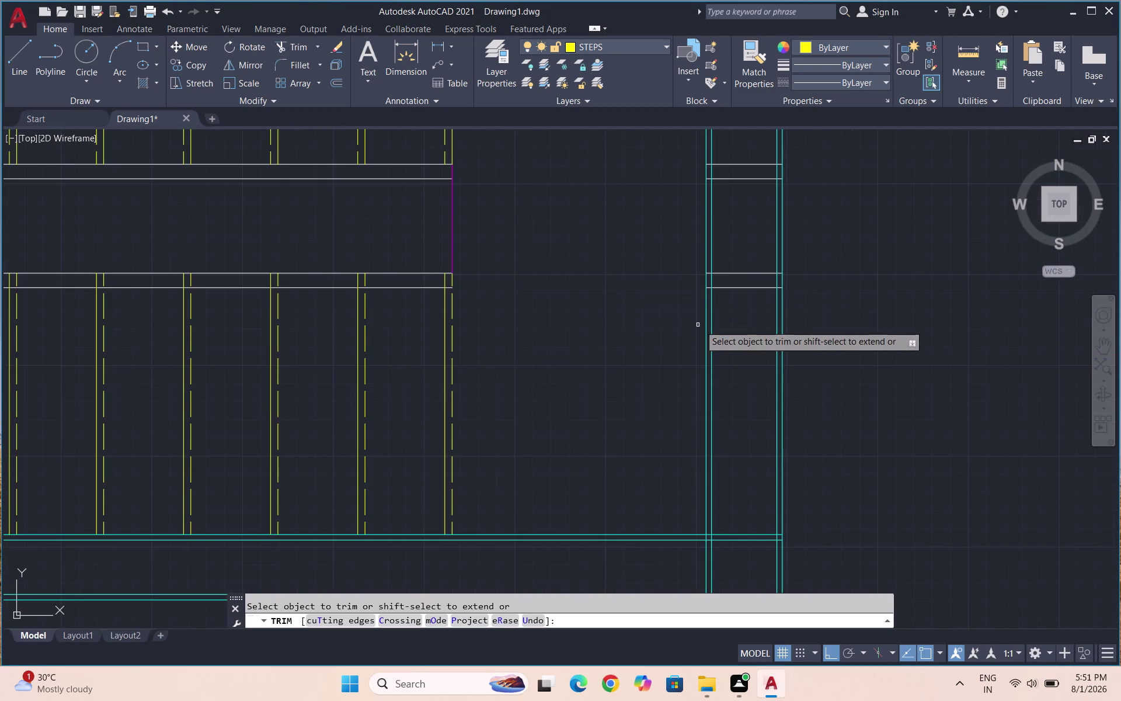
drag(749, 319, 750, 285)
drag(751, 225, 747, 153)
scroll(up, 3)
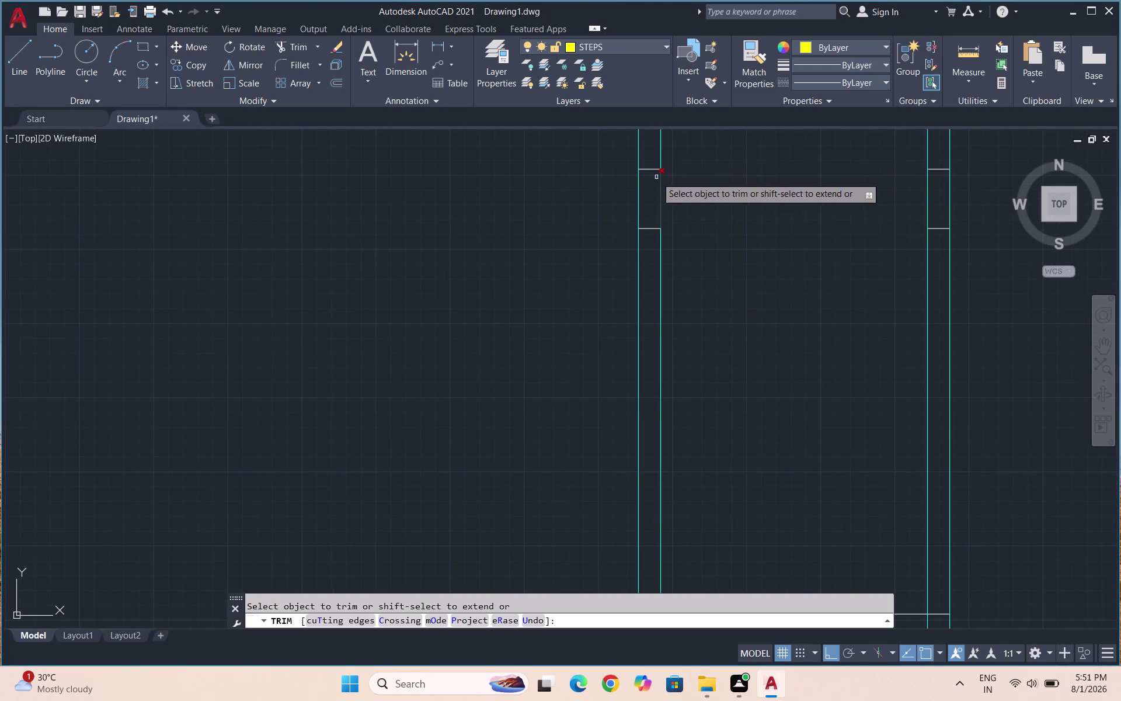
drag(648, 158, 653, 238)
scroll(down, 3)
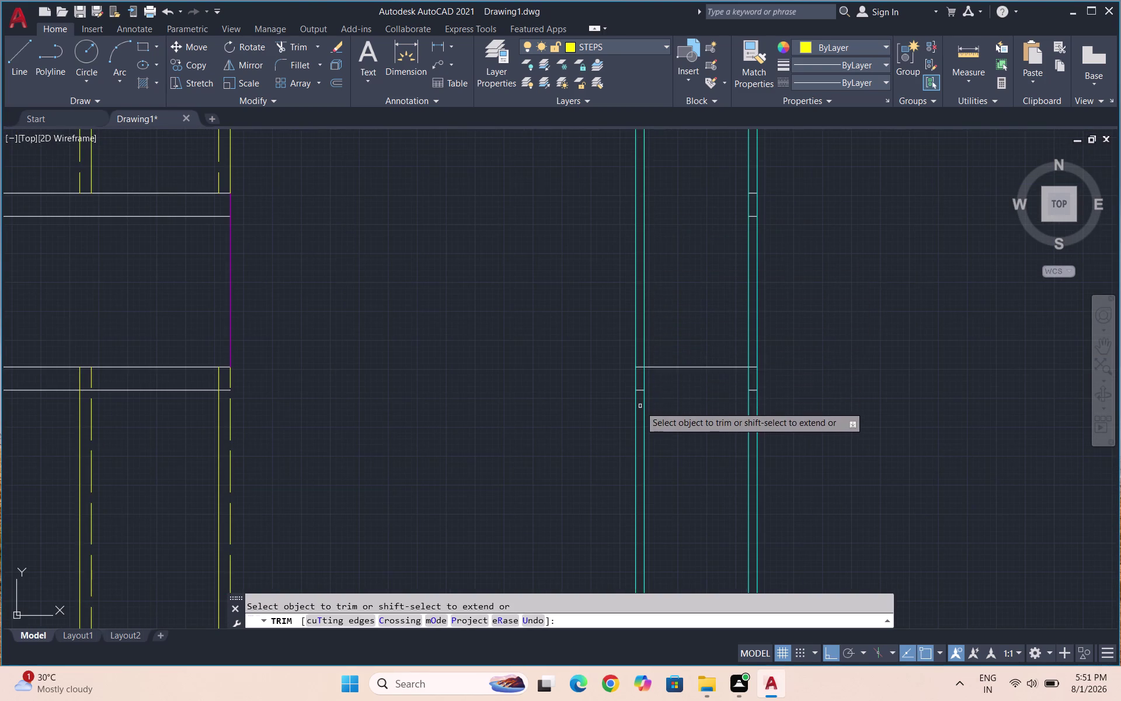
scroll(up, 3)
drag(643, 381, 644, 260)
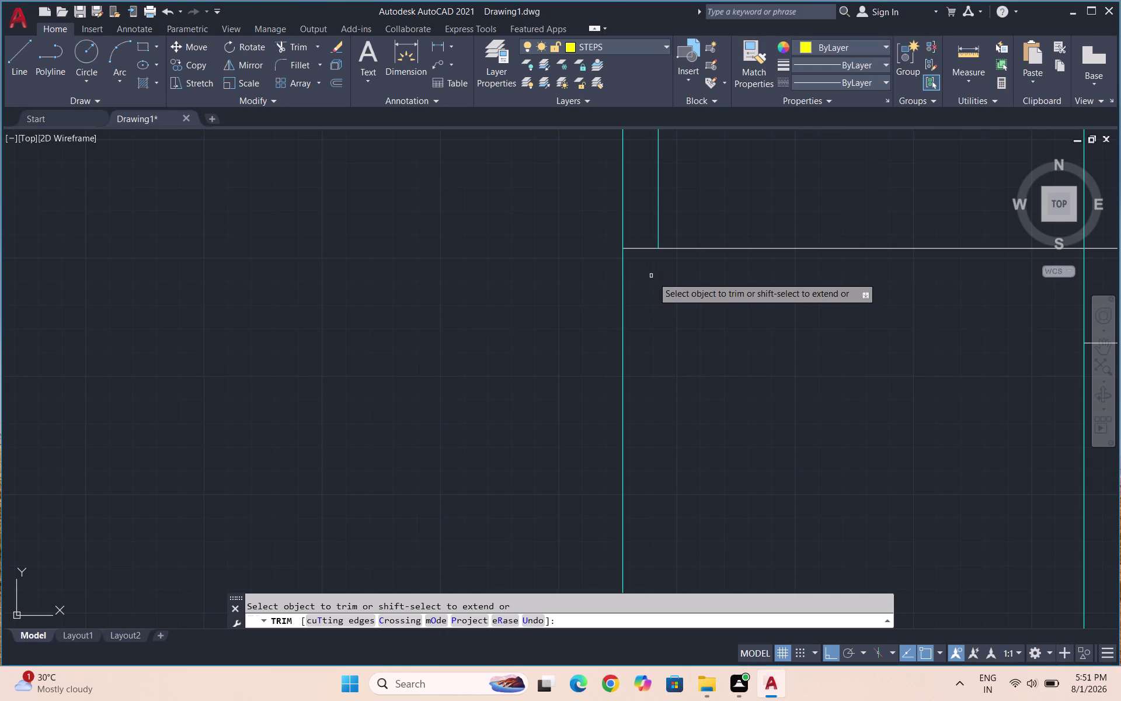
key(ctrl+z)
scroll(down, 3)
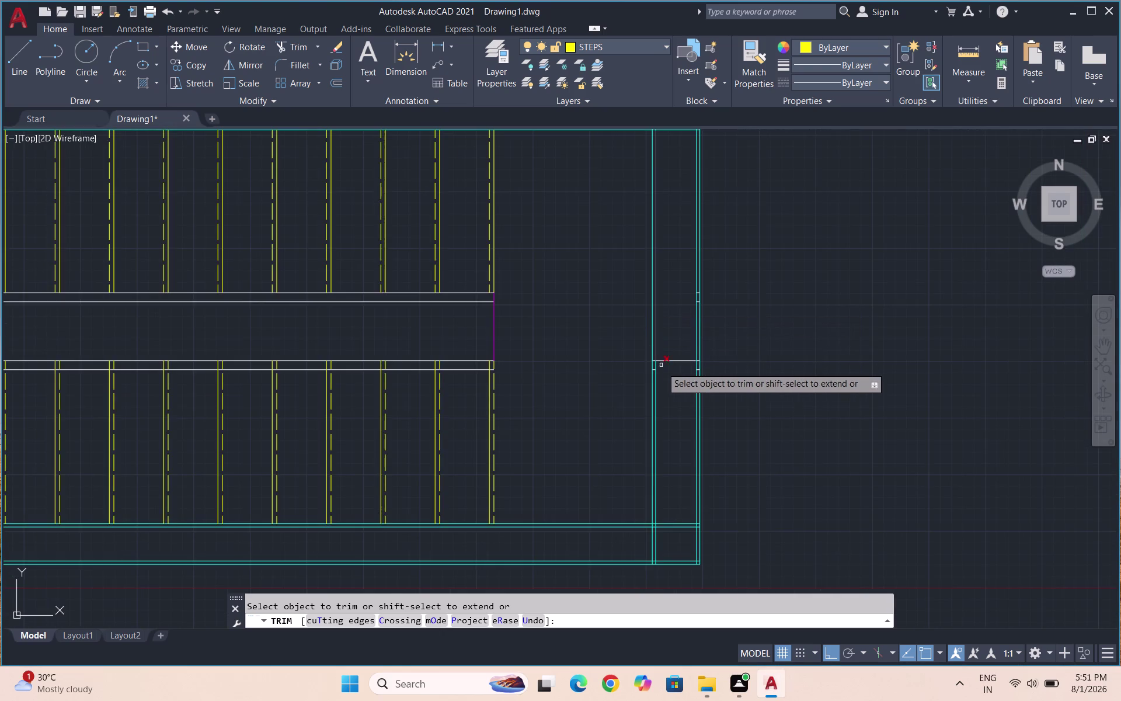
scroll(up, 3)
drag(657, 350, 657, 279)
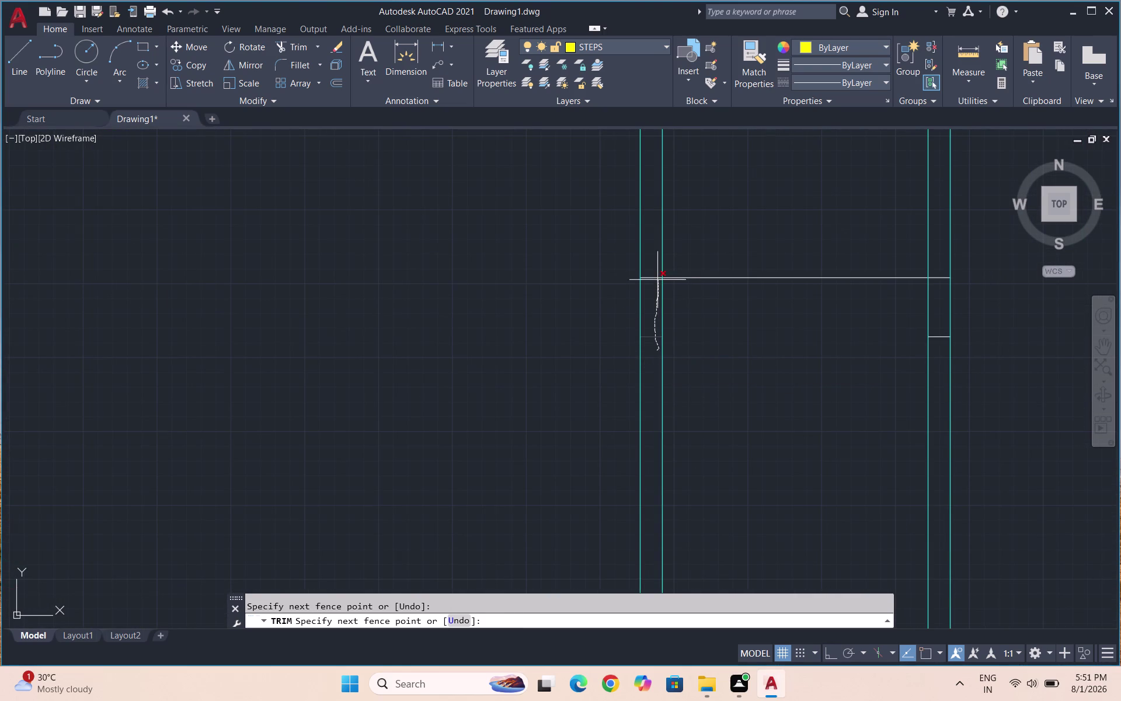
drag(657, 279, 701, 315)
key(ctrl+z)
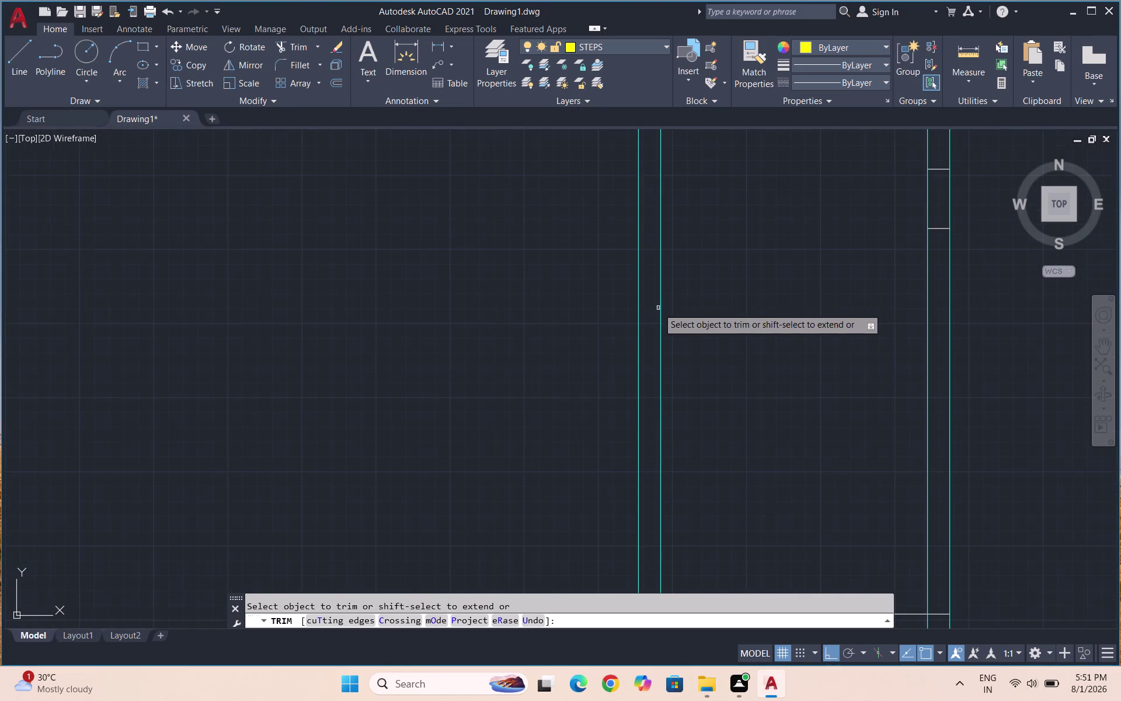
scroll(down, 3)
scroll(up, 3)
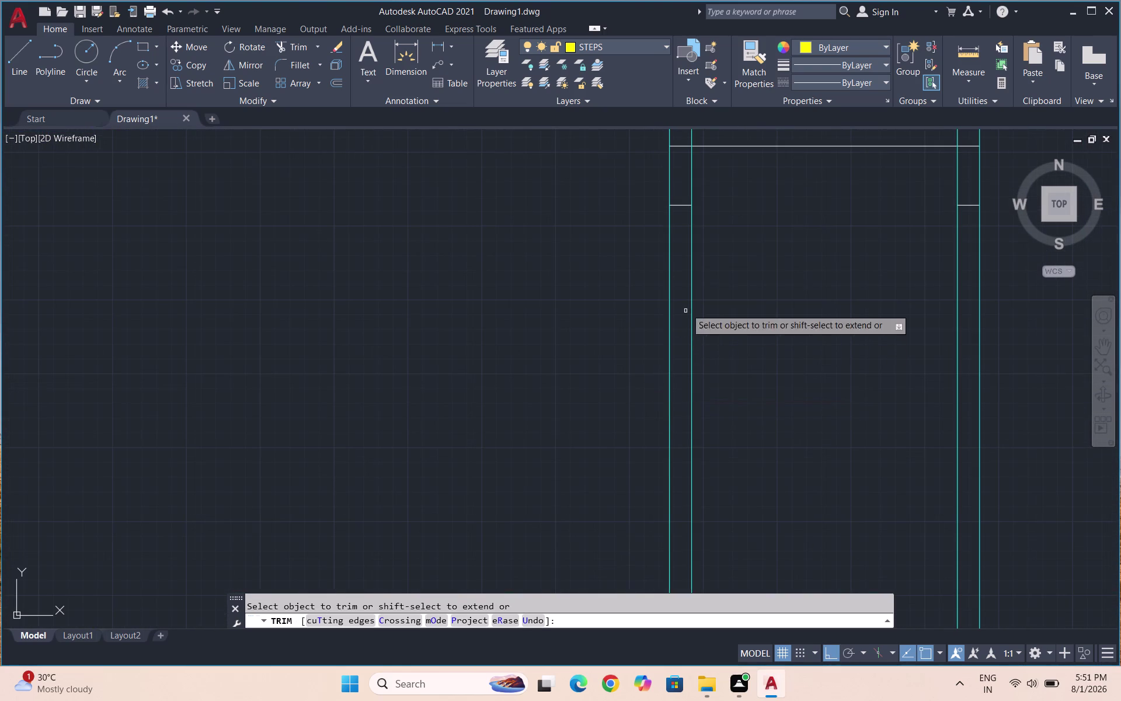
Trim the overlapping wall lines and short stubs at the upper wall corners.
click(682, 220)
click(681, 147)
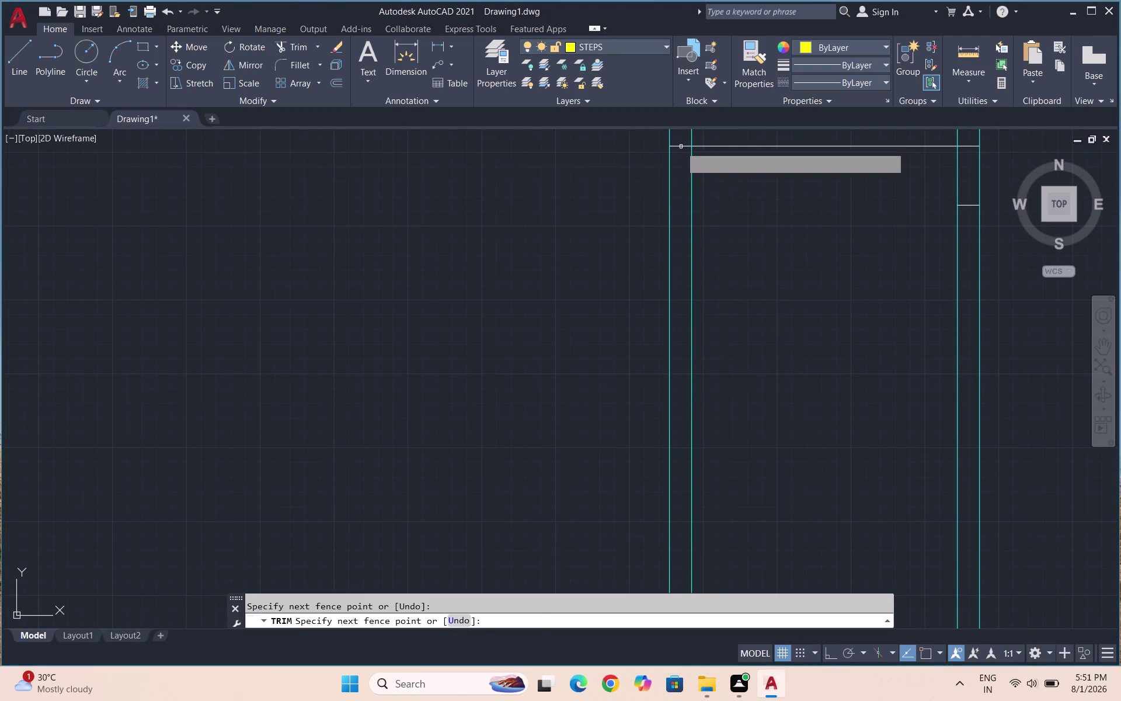
click(680, 144)
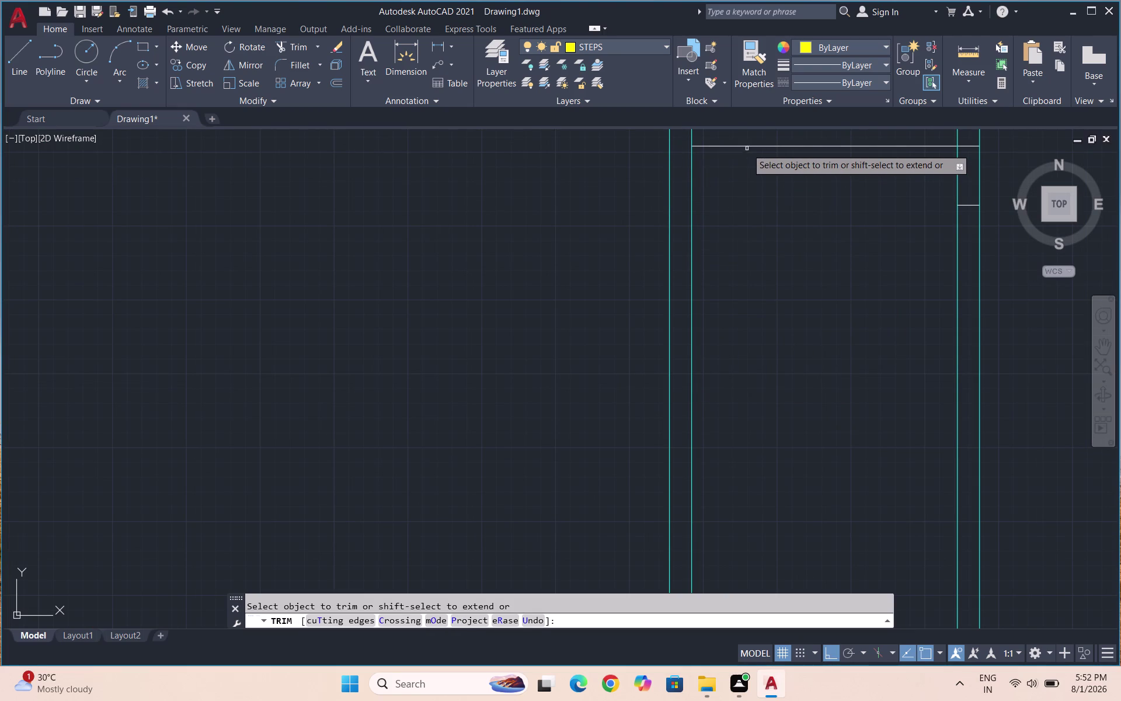
click(747, 148)
click(966, 207)
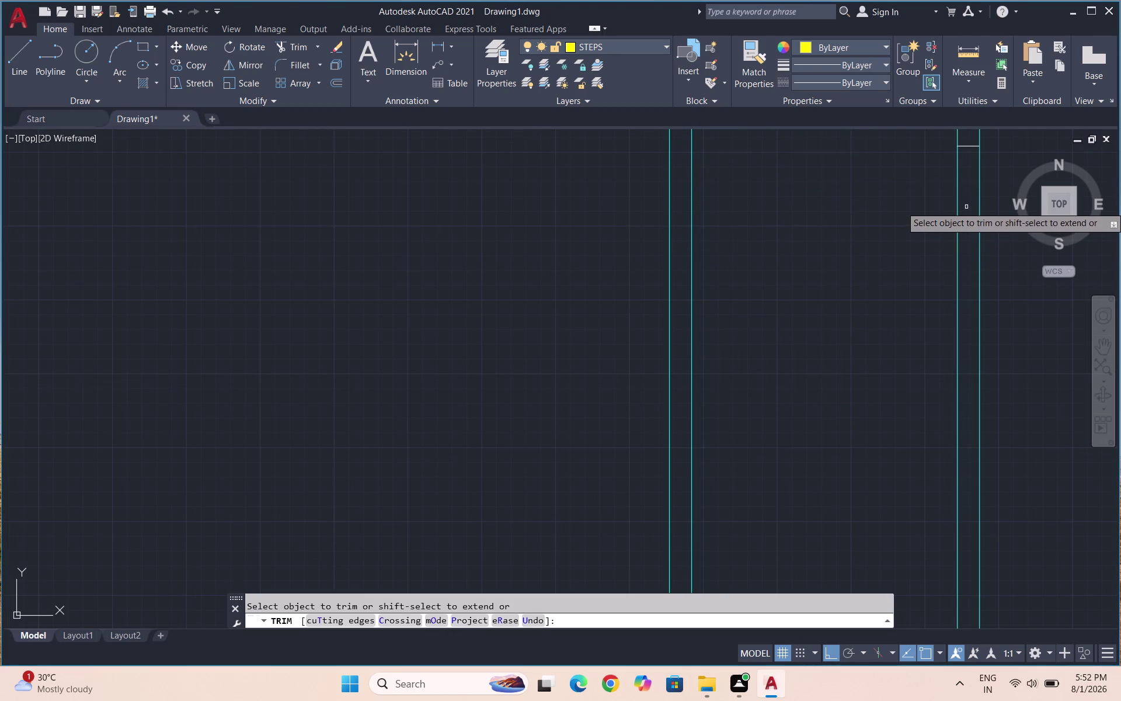
click(972, 146)
Trim the remaining cross lines between the wall faces and end the trim.
scroll(down, 3)
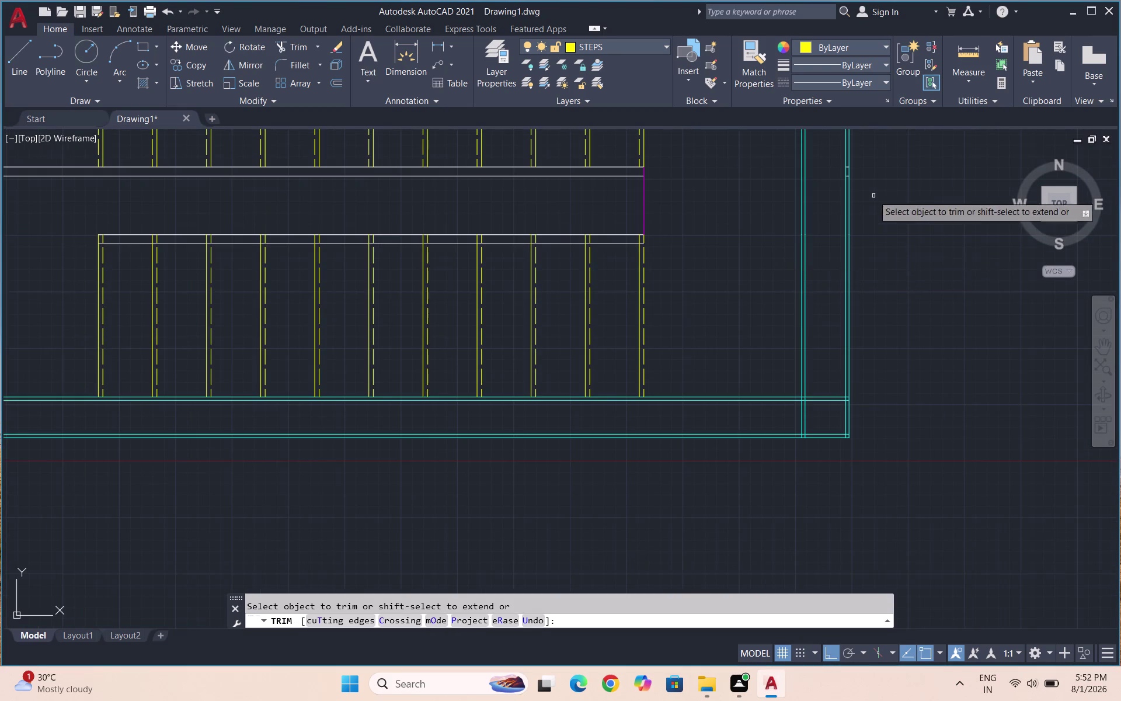
scroll(down, 3)
scroll(up, 3)
scroll(up, 3)
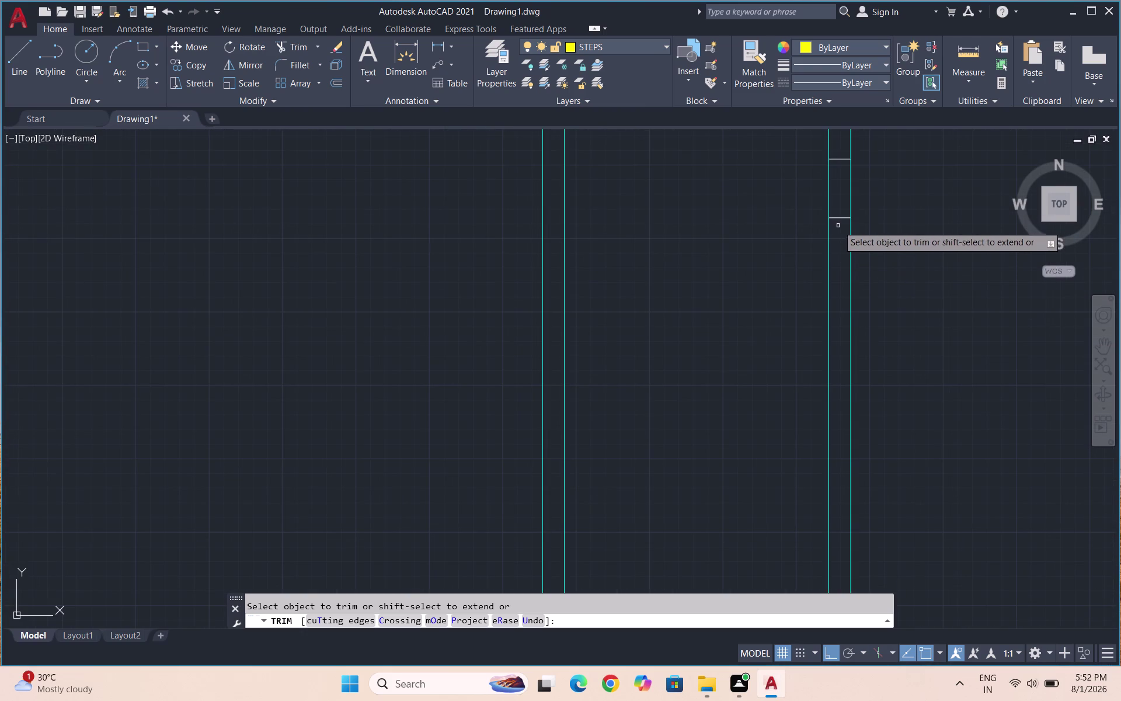
click(837, 219)
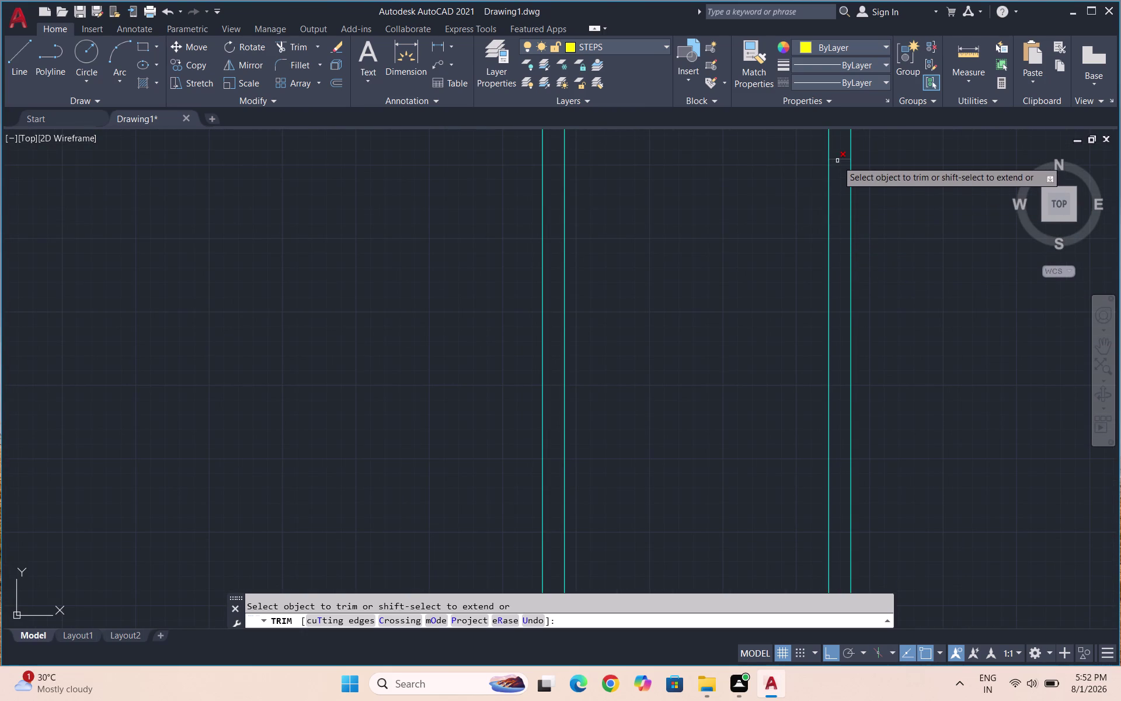
click(837, 160)
scroll(down, 3)
scroll(down, 3)
scroll(down, 3)
scroll(up, 3)
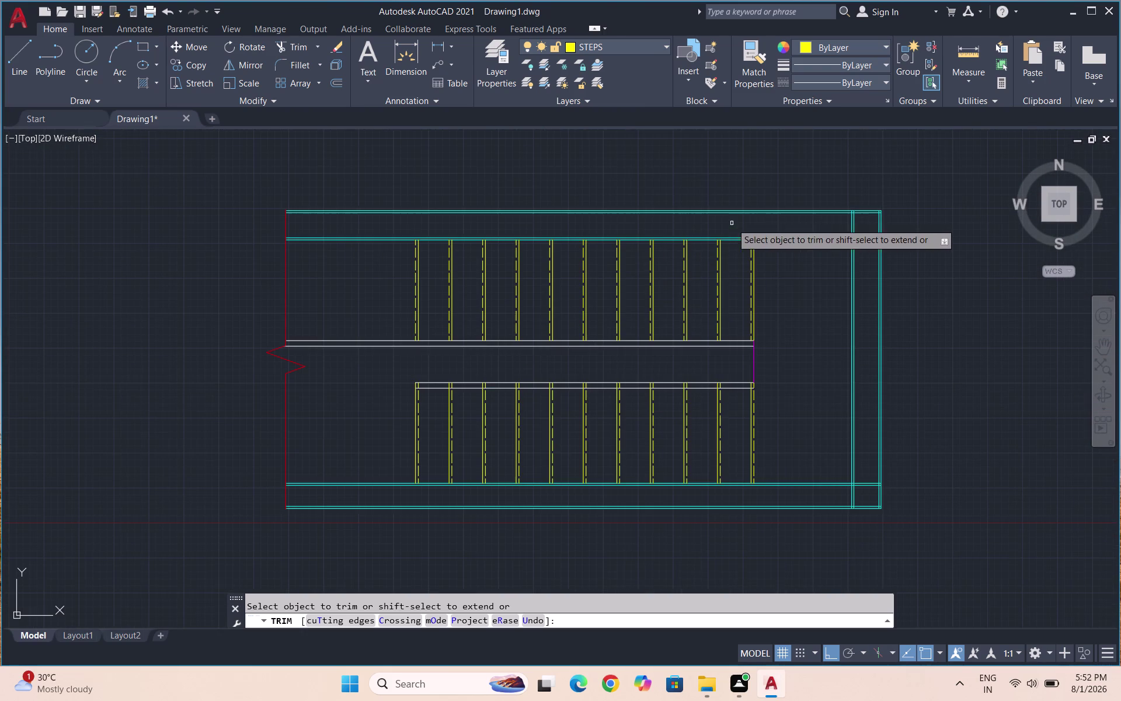
key(Escape)
key(Escape)
key(Escape)
key(Escape)
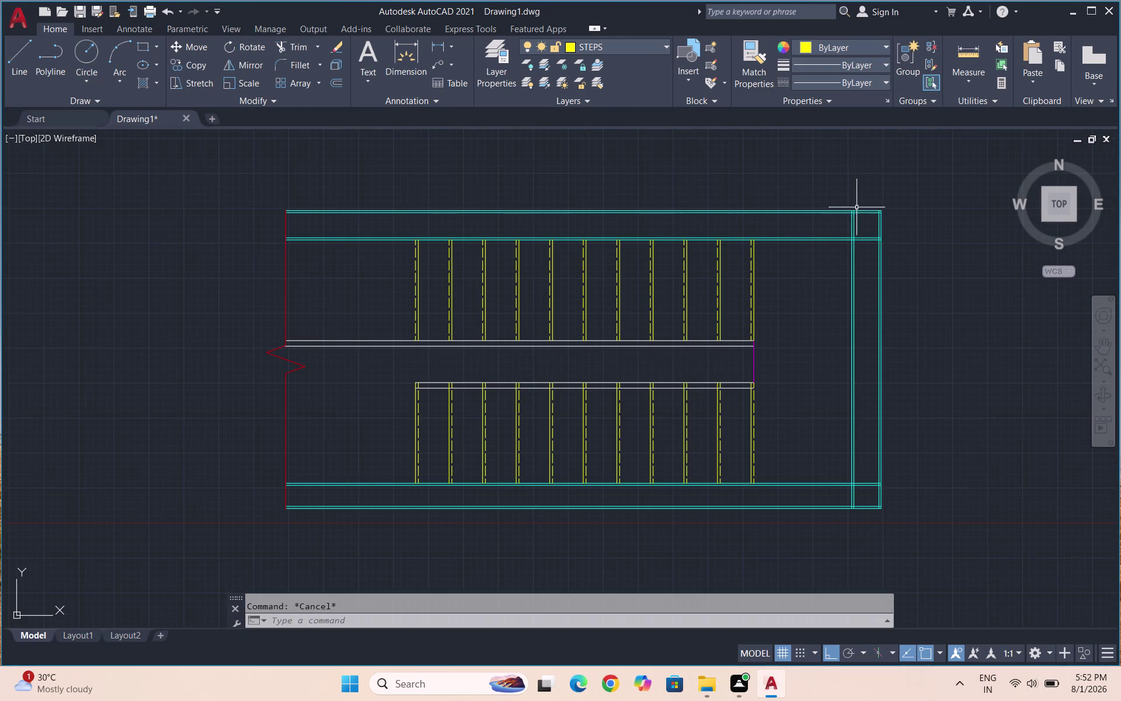
key(ctrl+s)
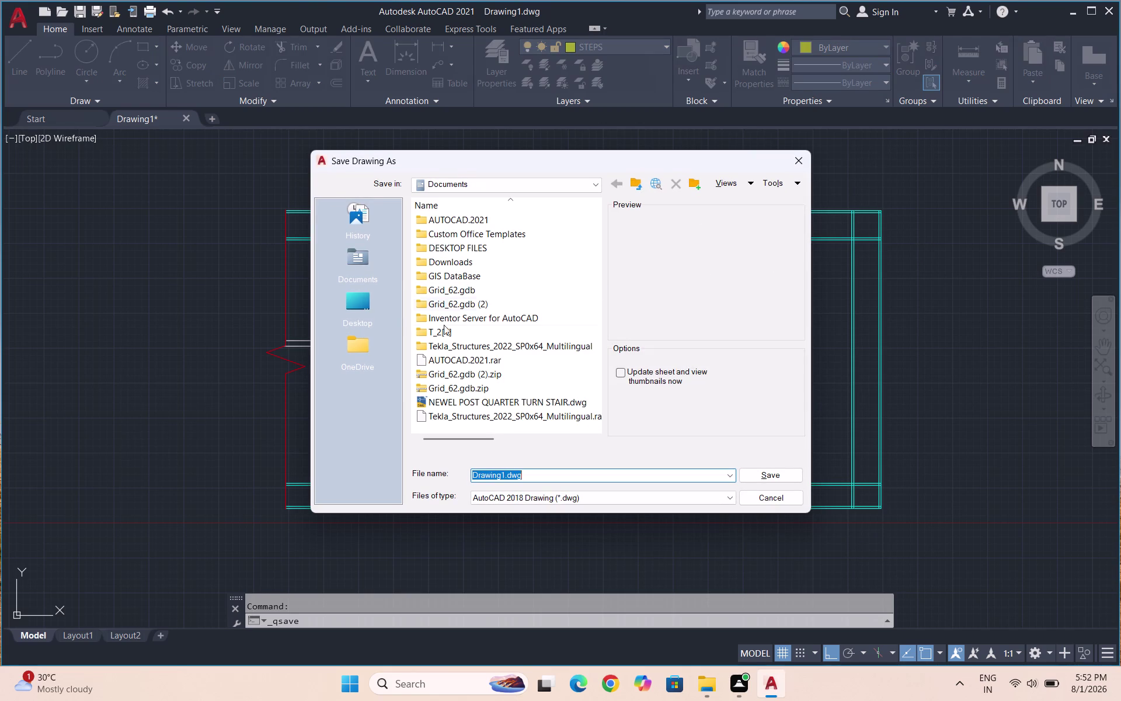
Save the drawing as 'HALF TURN STAIR' in the Desktop INTERNSHIP folder.
double_click(370, 307)
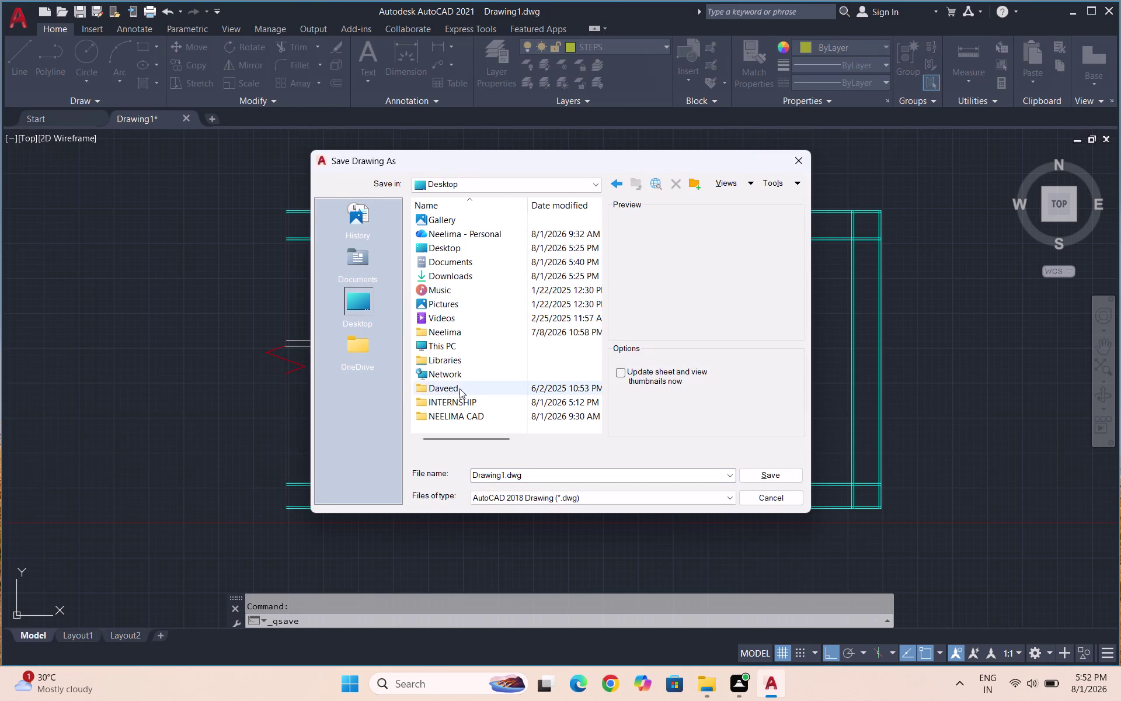
double_click(460, 401)
drag(543, 474, 541, 468)
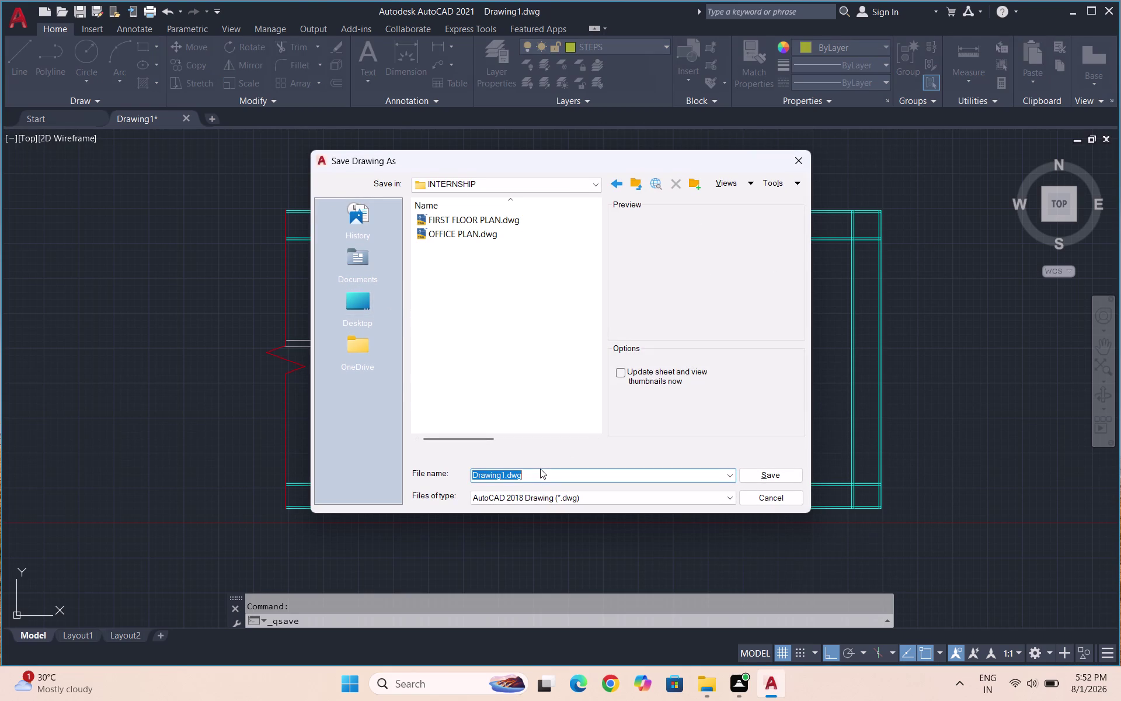
text(HALF T)
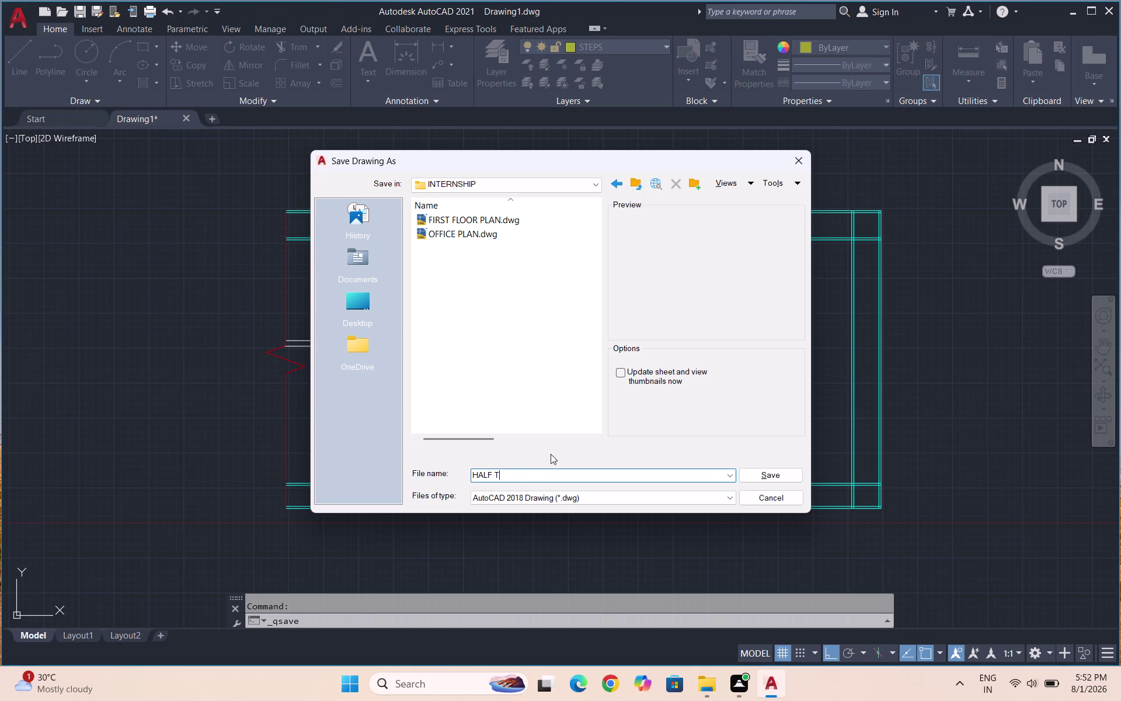
text(URN)
key(space)
text(ST)
text(AIR)
key(Return)
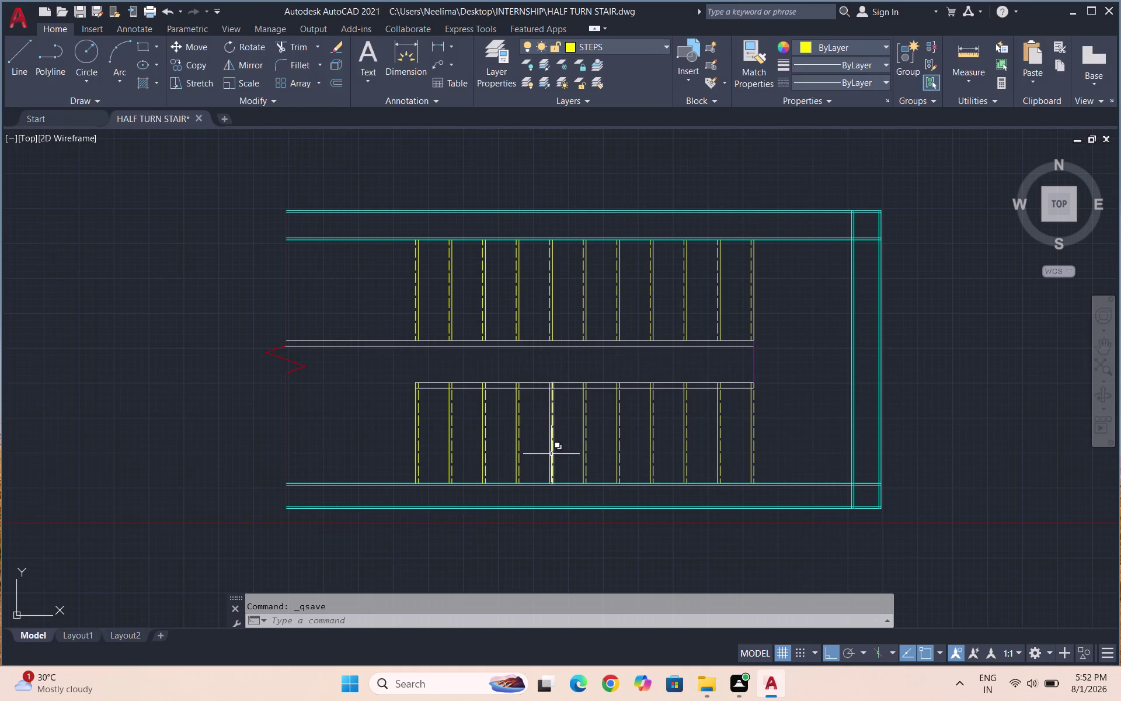
Offset the magenta landing line 2" to the left.
key(ctrl+s)
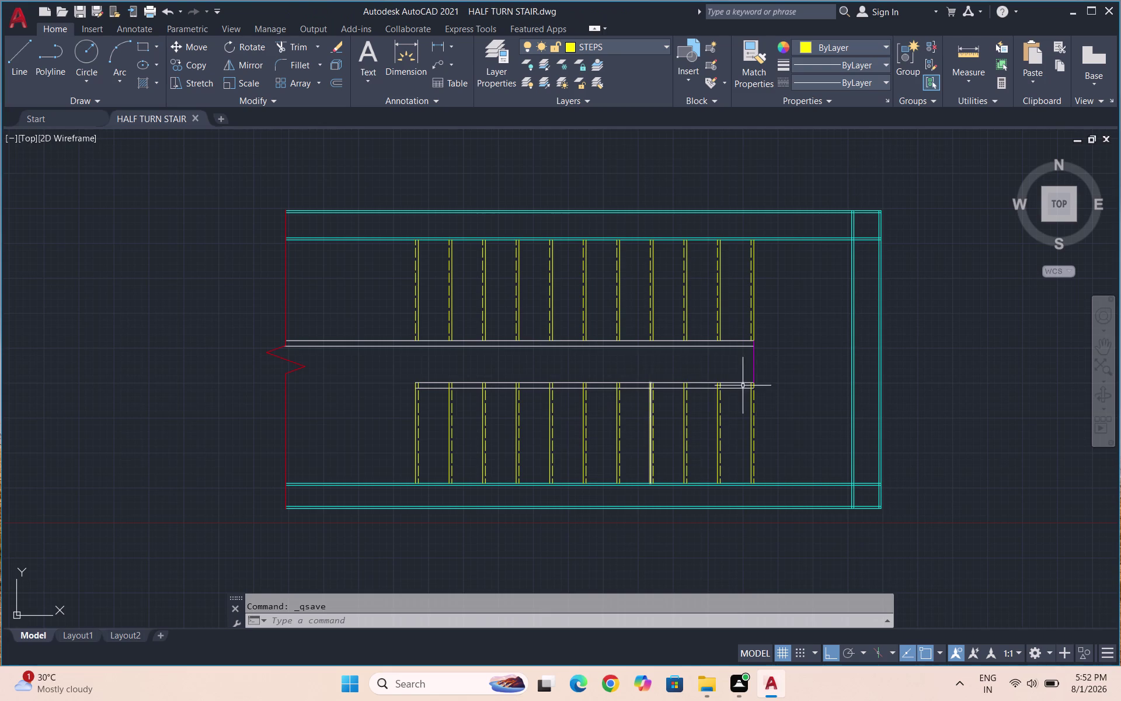
scroll(up, 3)
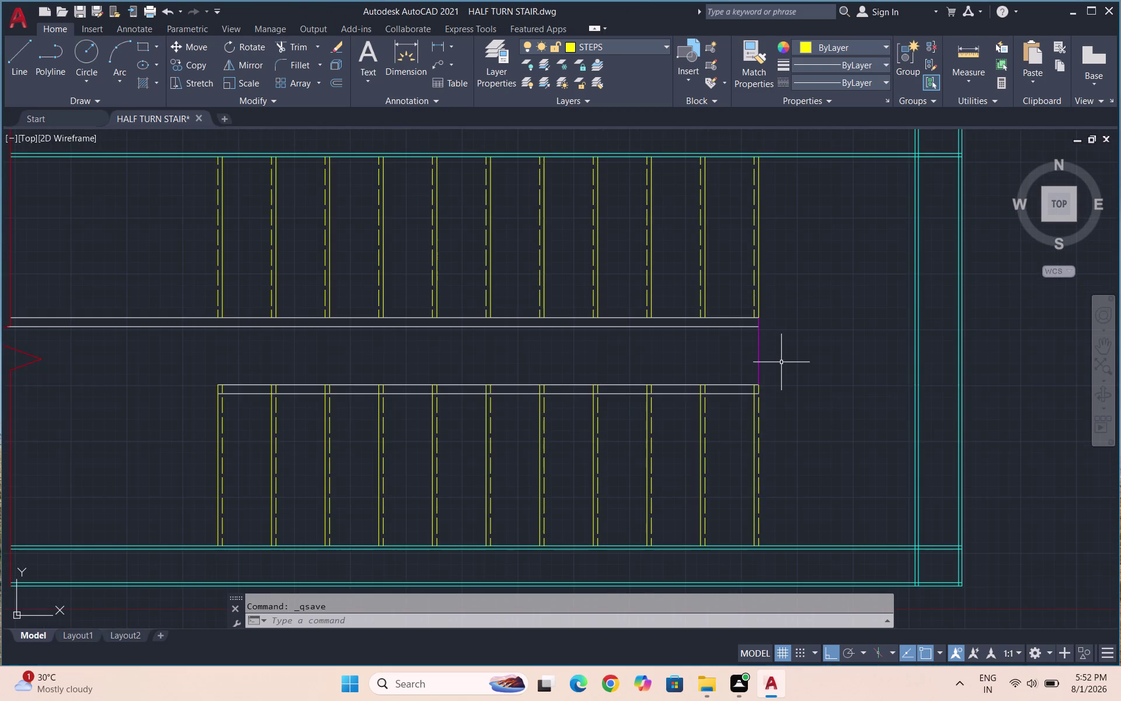
key(o)
key(Return)
text(2")
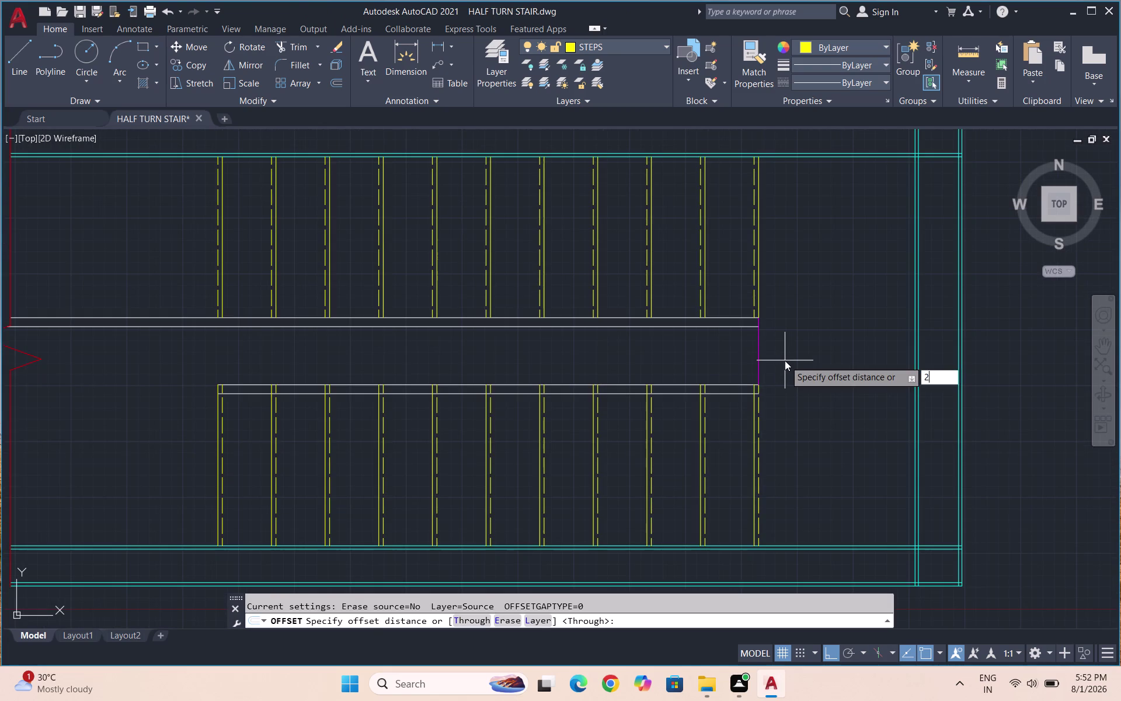
key(Return)
click(759, 350)
click(744, 354)
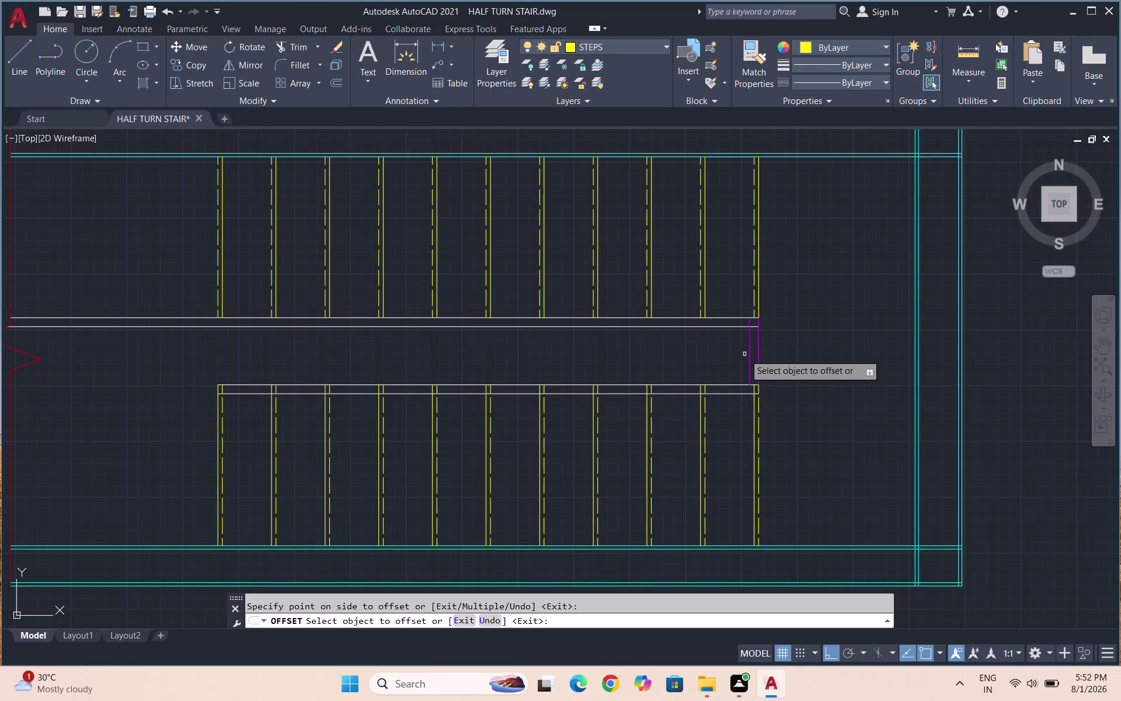
key(Escape)
Move the selected handrail outlines onto the magenta HANDRAIL layer.
drag(744, 413, 746, 405)
click(727, 316)
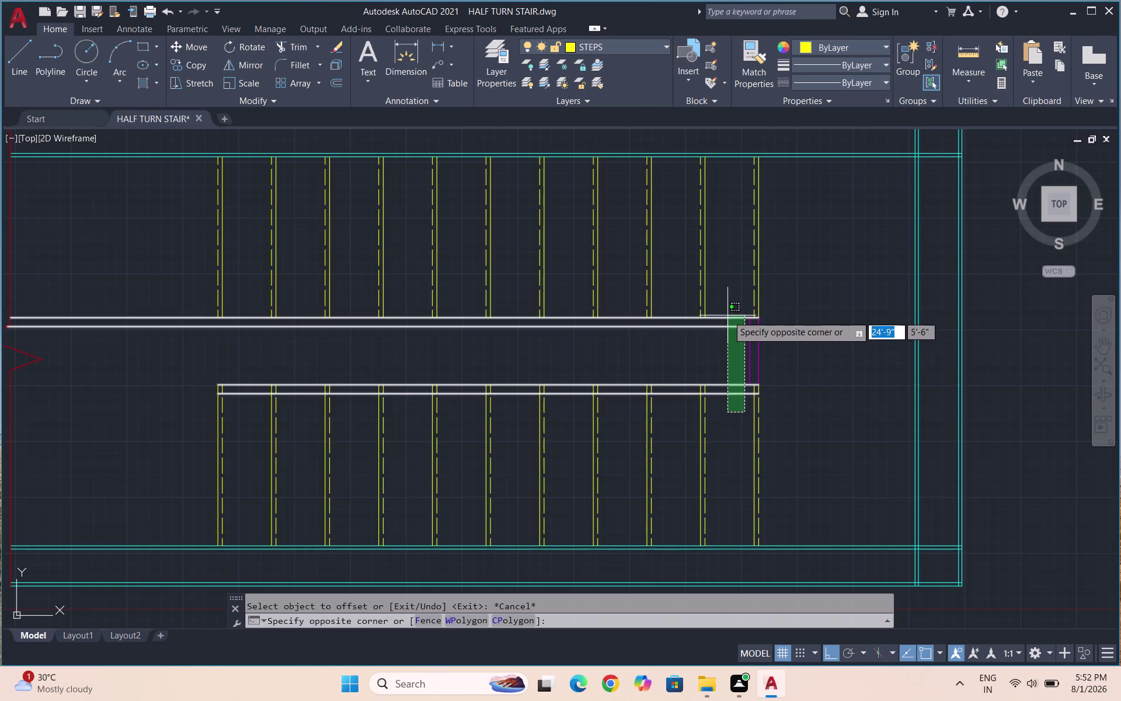
click(637, 46)
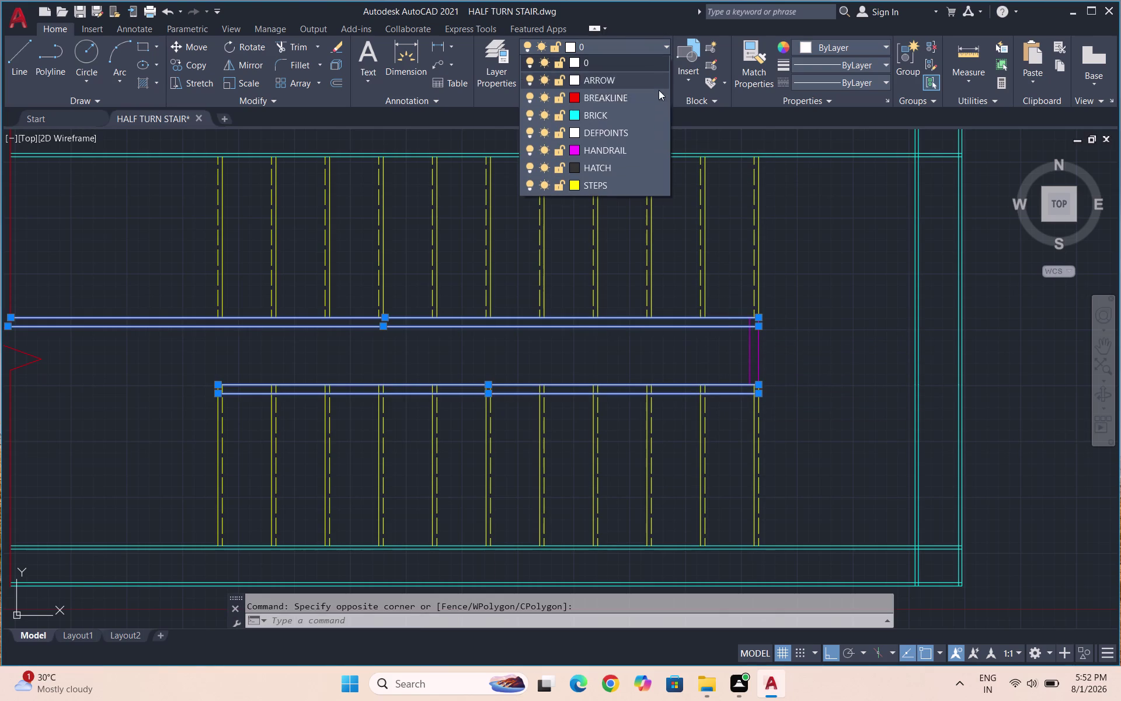
click(627, 150)
key(Escape)
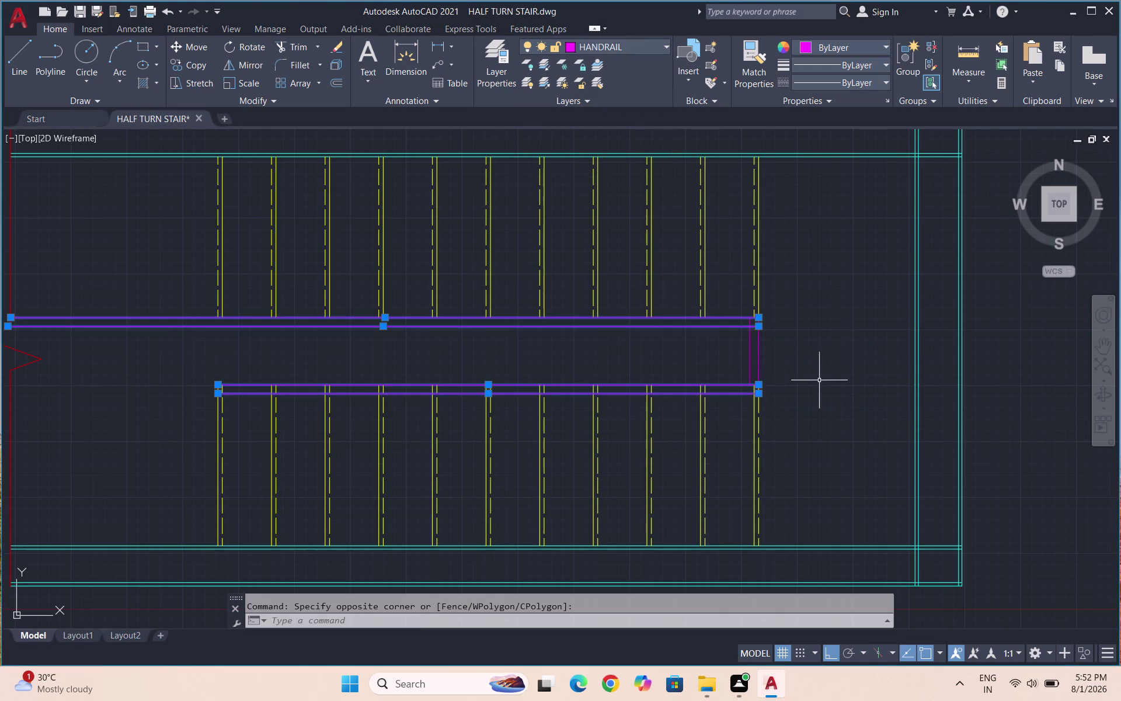
scroll(down, 3)
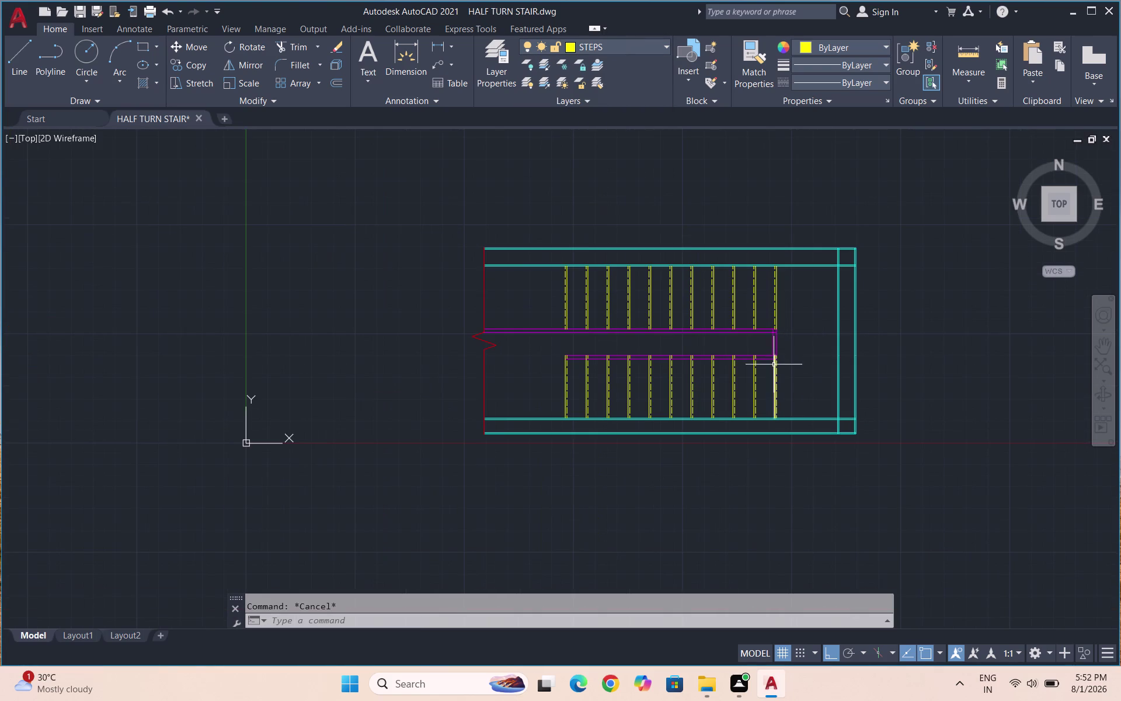
key(Escape)
Trim the tread lines inside the lower handrail with a fence across it.
scroll(up, 3)
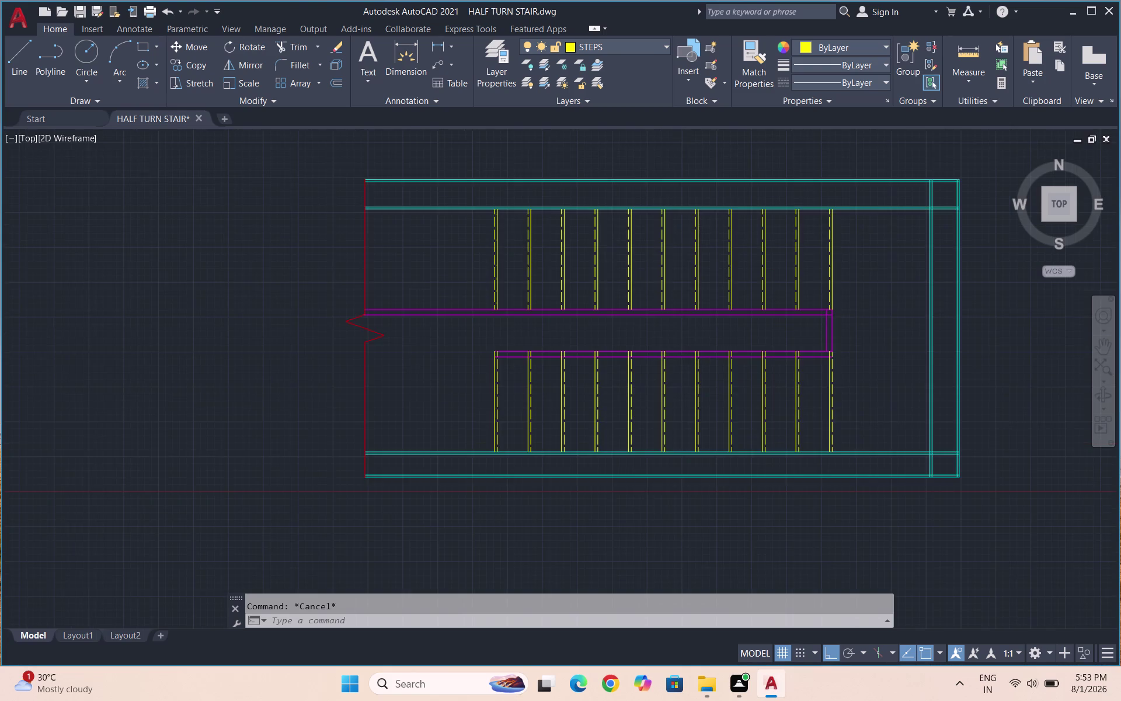
scroll(up, 3)
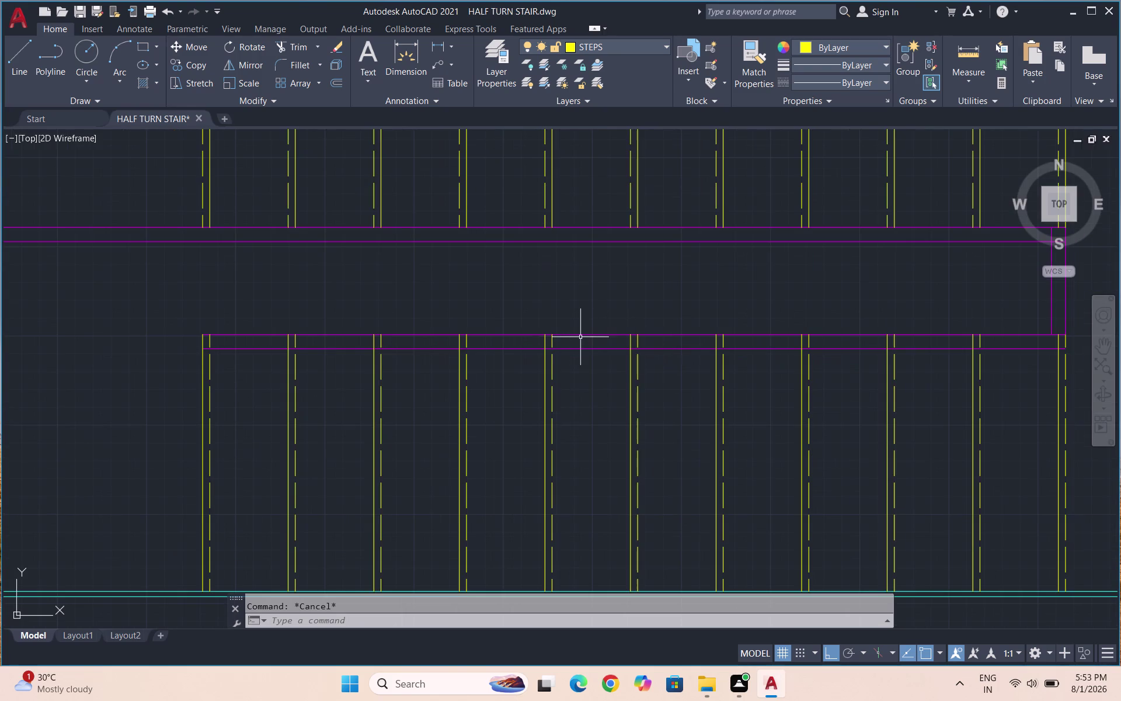
key(t)
key(r)
key(Return)
key(Return)
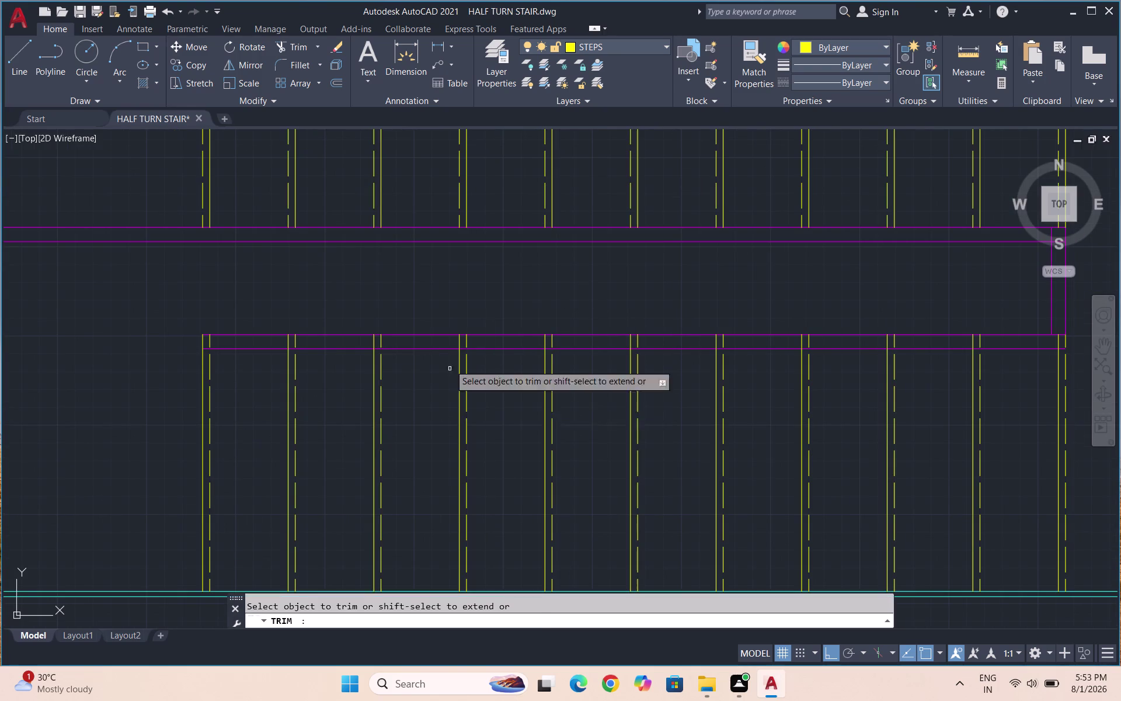
scroll(down, 3)
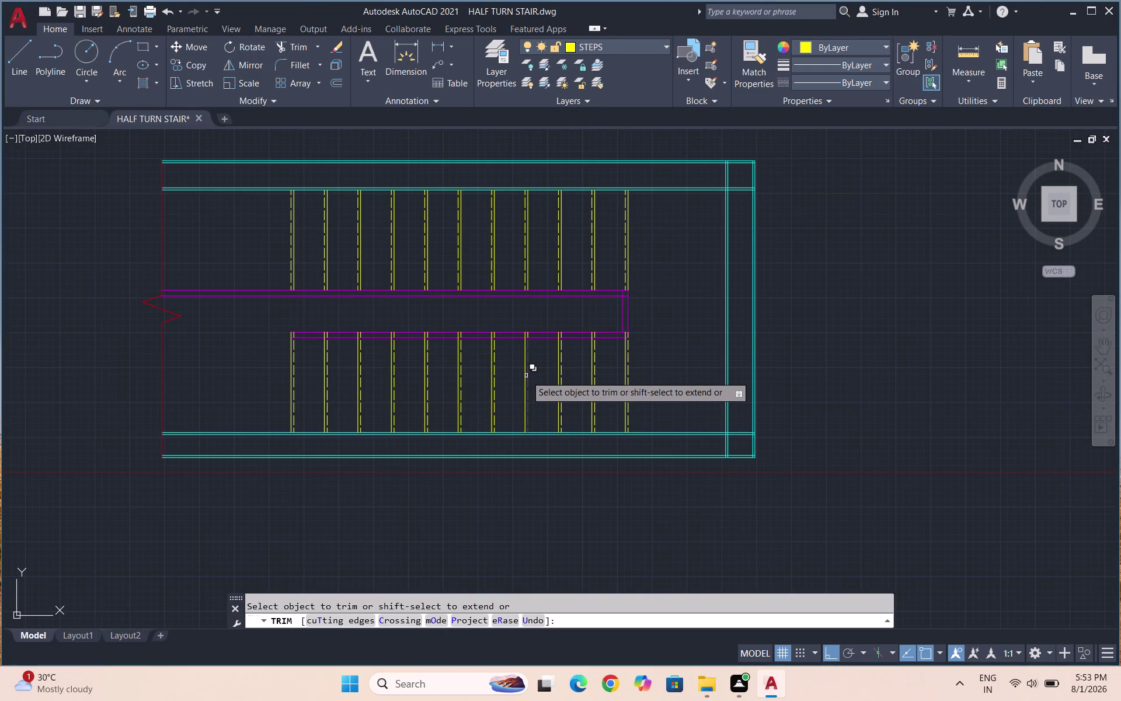
scroll(up, 3)
scroll(up, 3)
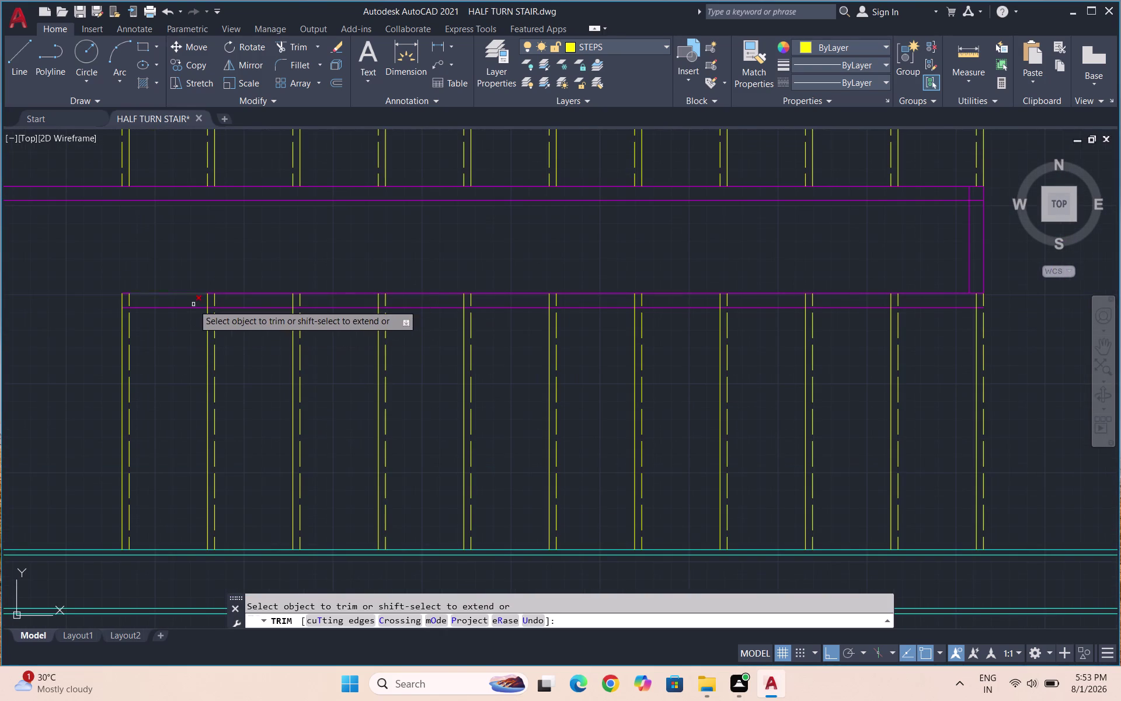
click(193, 304)
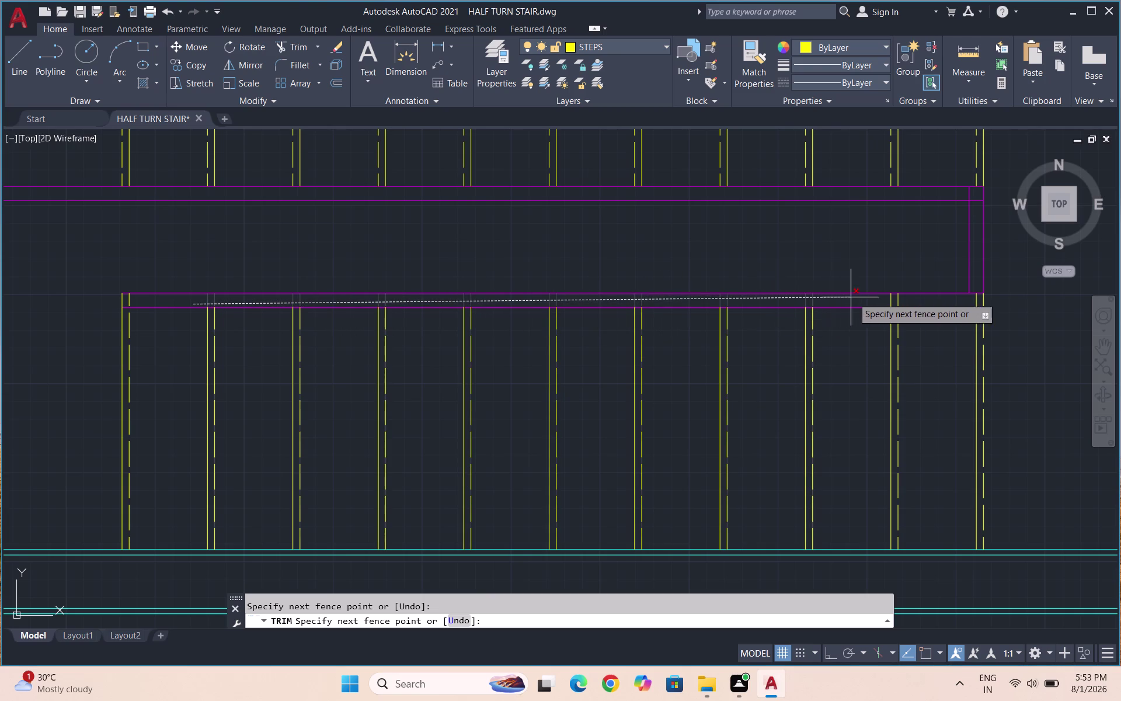
click(988, 301)
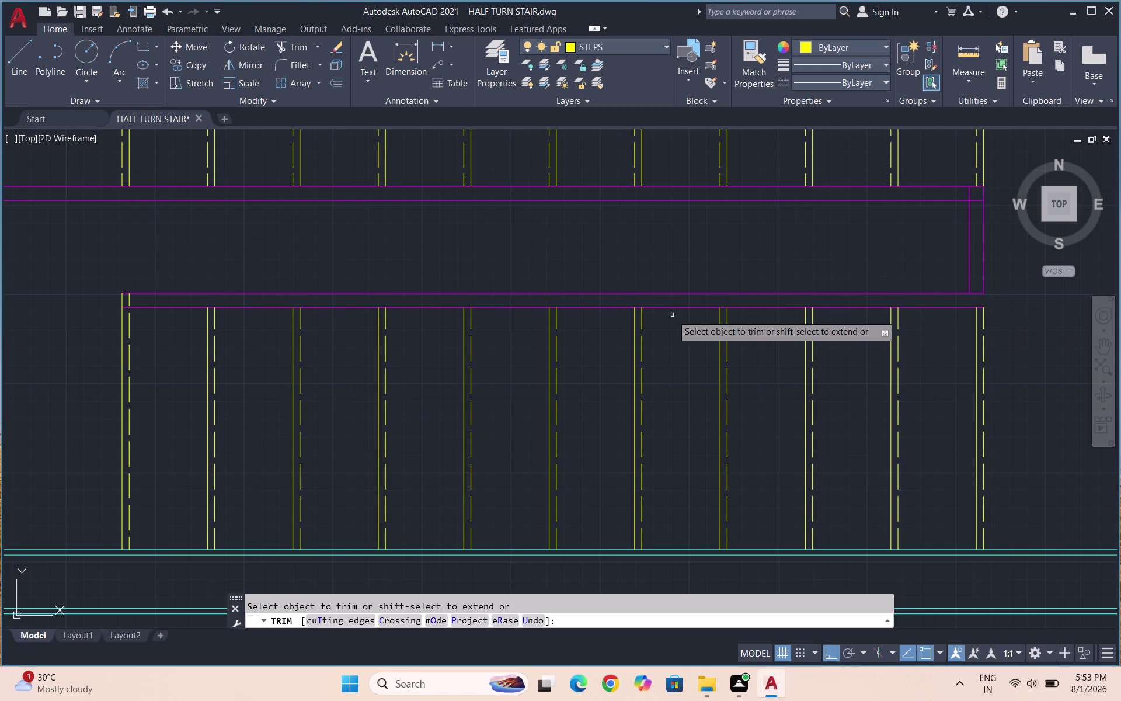
scroll(down, 3)
key(Escape)
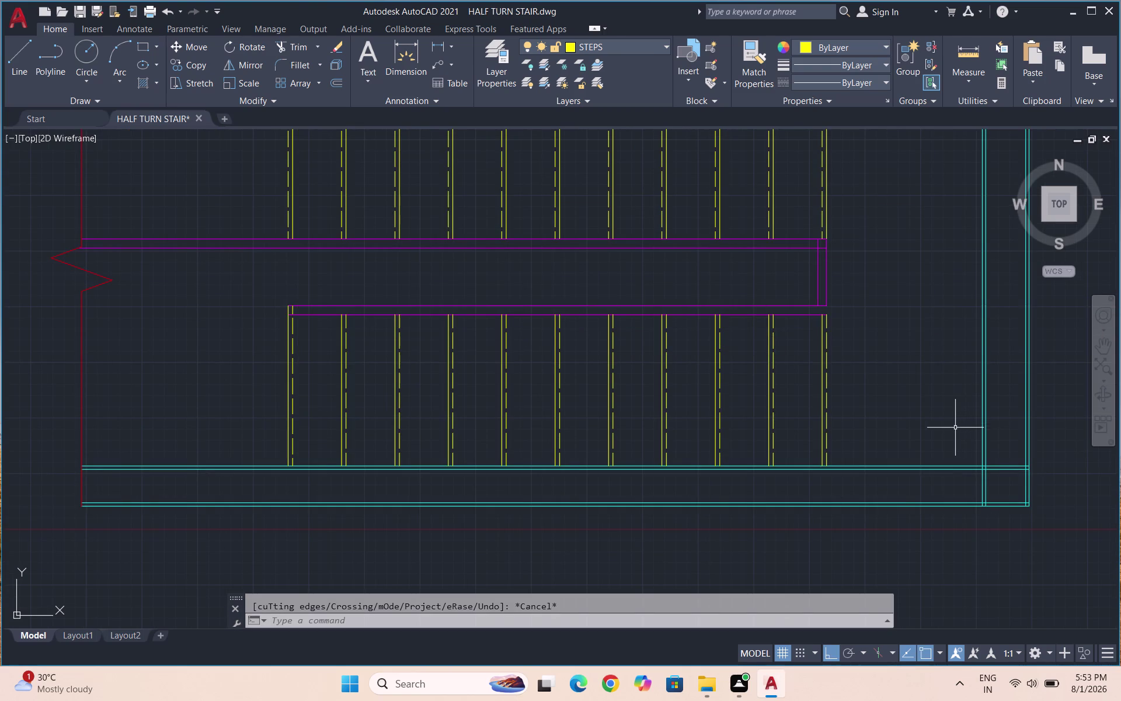
Trim the inner handrail lines and corner piece at the turning end.
key(e)
key(x)
key(Return)
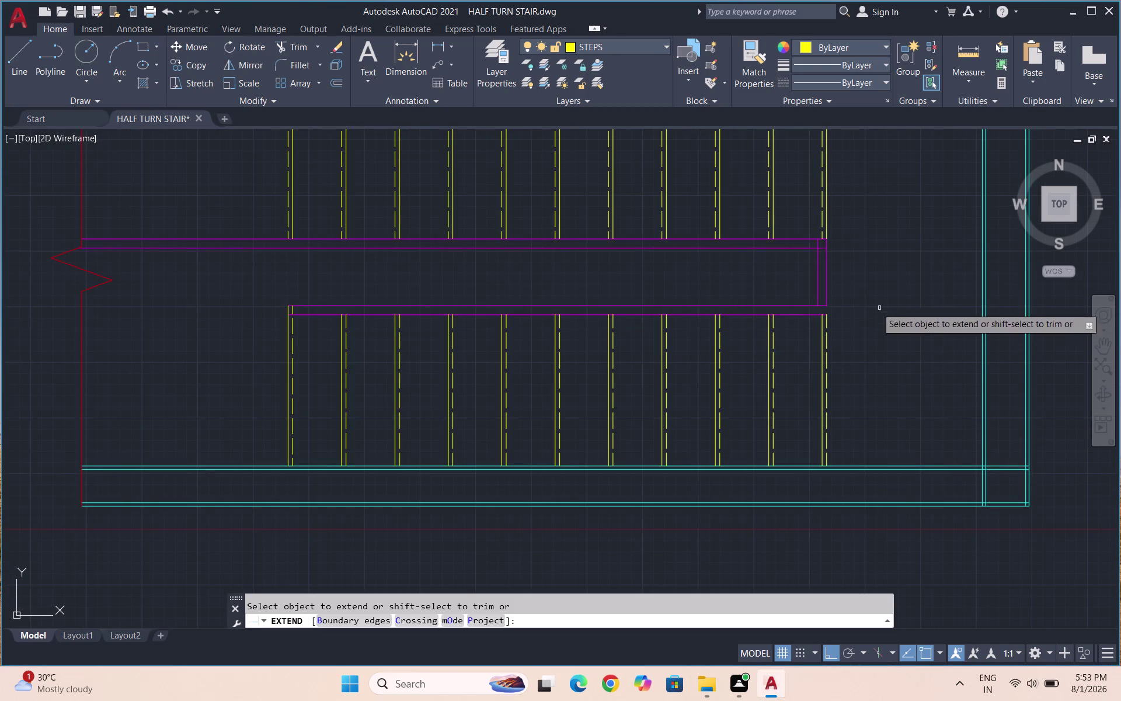
click(828, 297)
key(Escape)
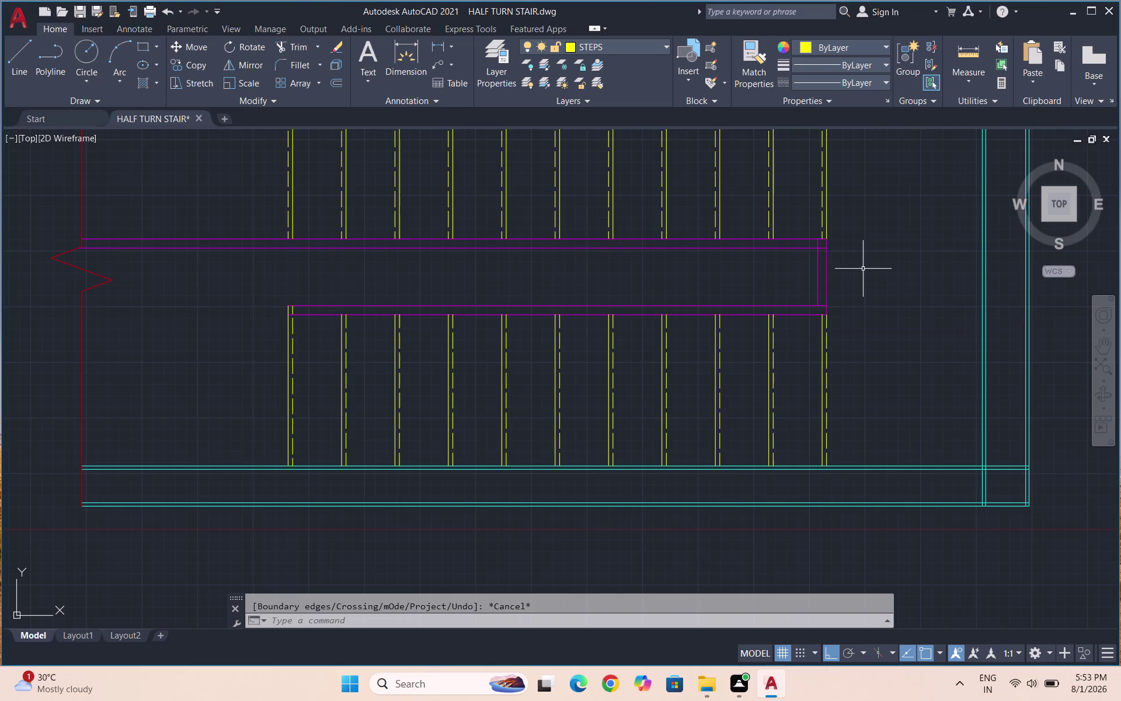
key(t)
key(r)
key(Return)
key(Return)
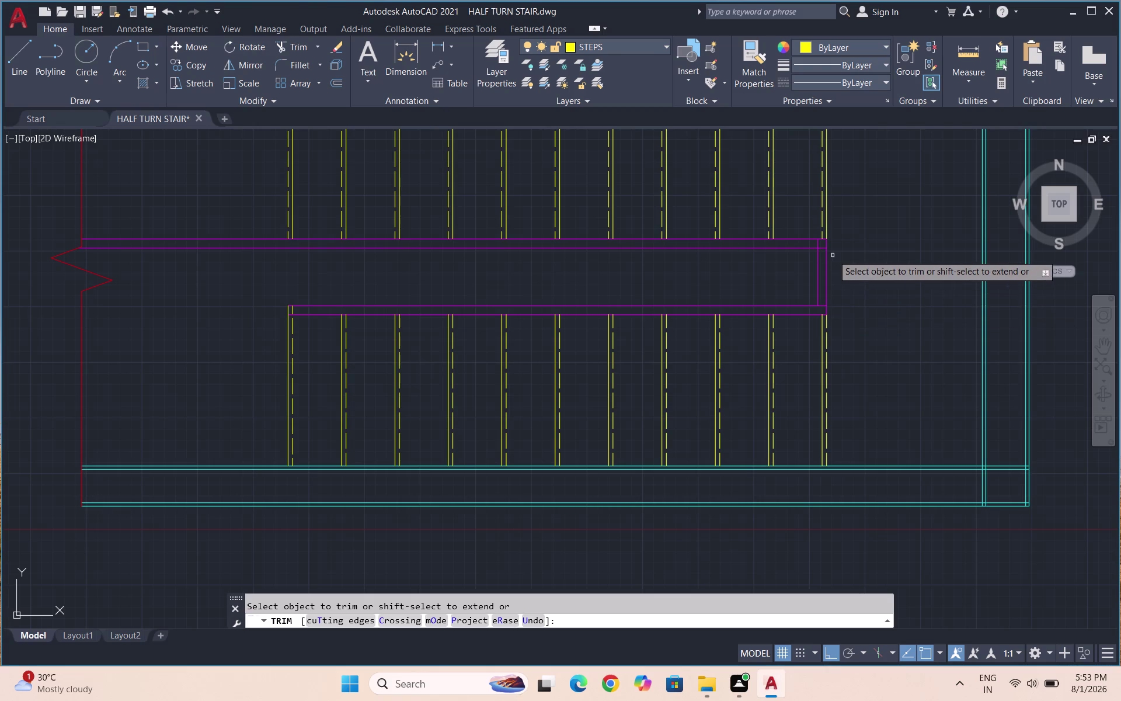
click(820, 245)
click(822, 248)
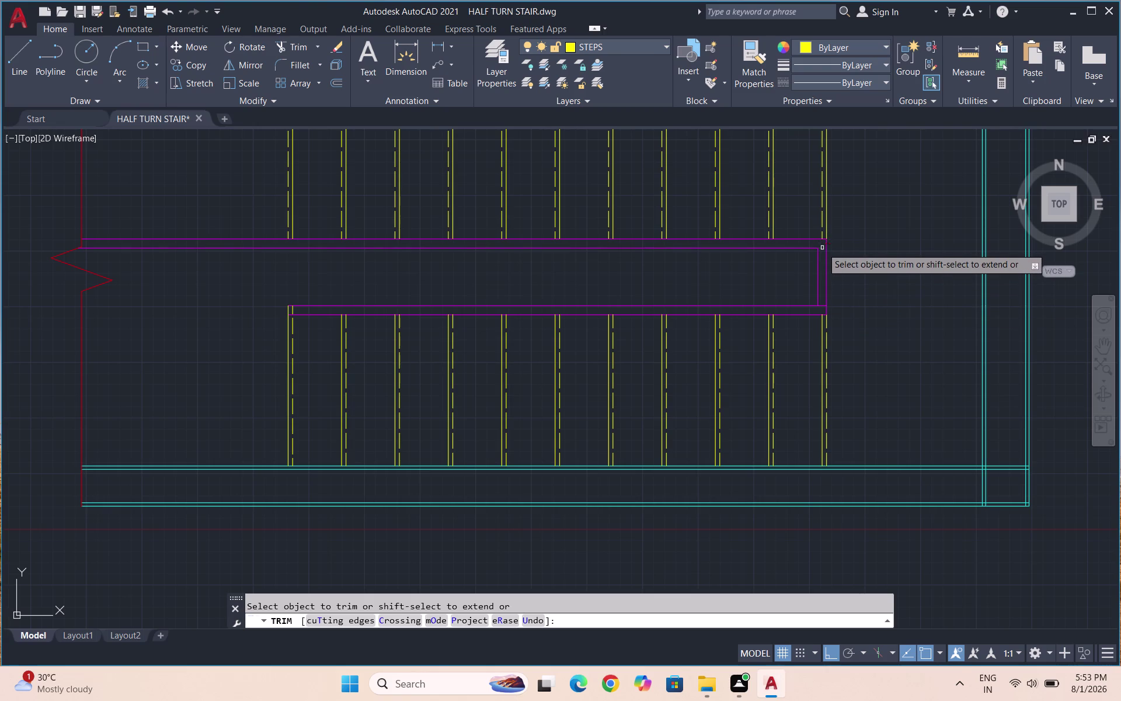
click(821, 305)
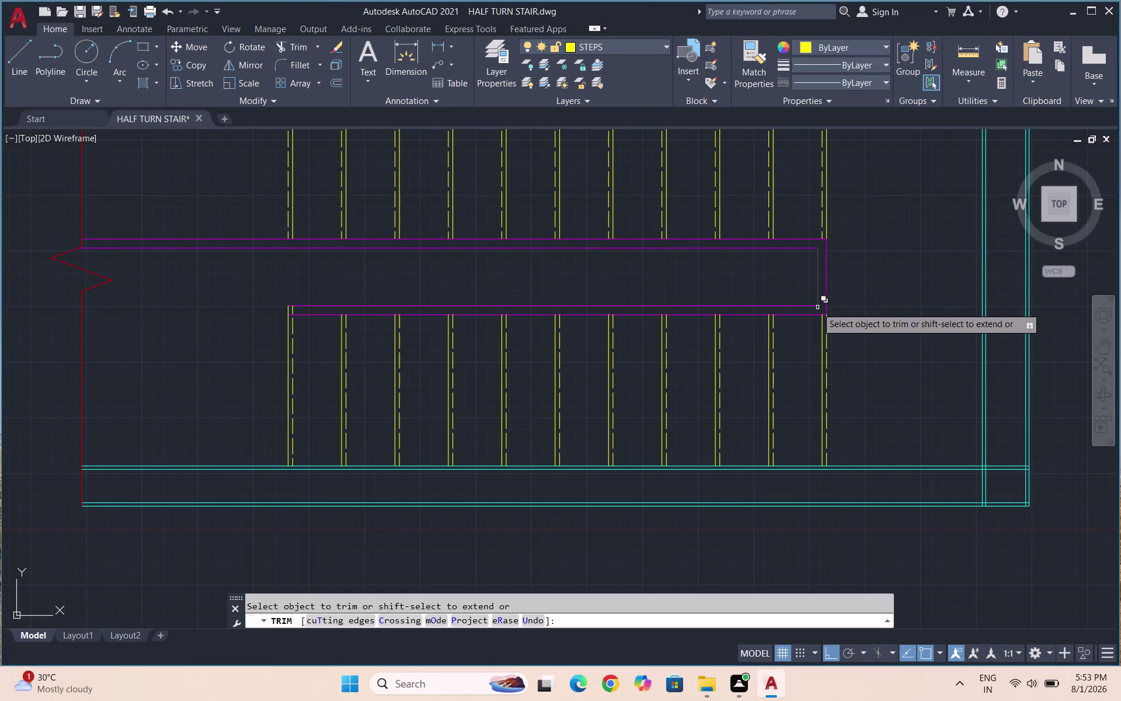
key(Escape)
scroll(down, 3)
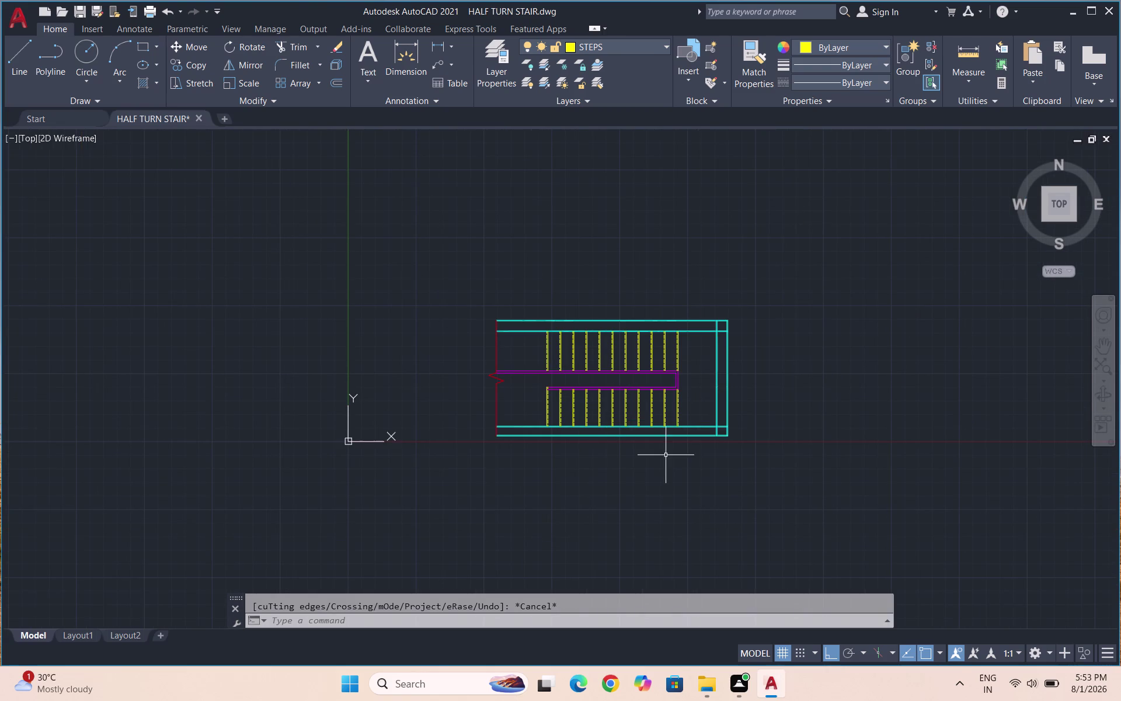
Start TRIM and cut the overlapping wall line ends at the top right corner.
scroll(up, 3)
text(TR)
key(Return)
key(Return)
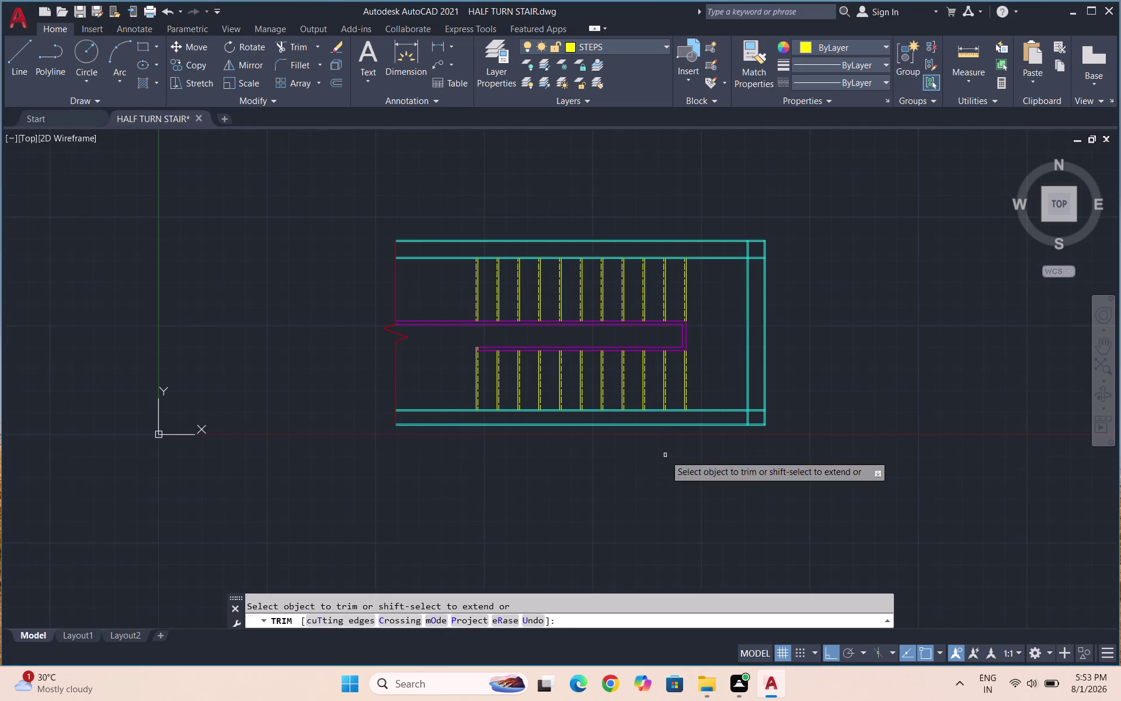
scroll(up, 3)
drag(708, 245, 772, 242)
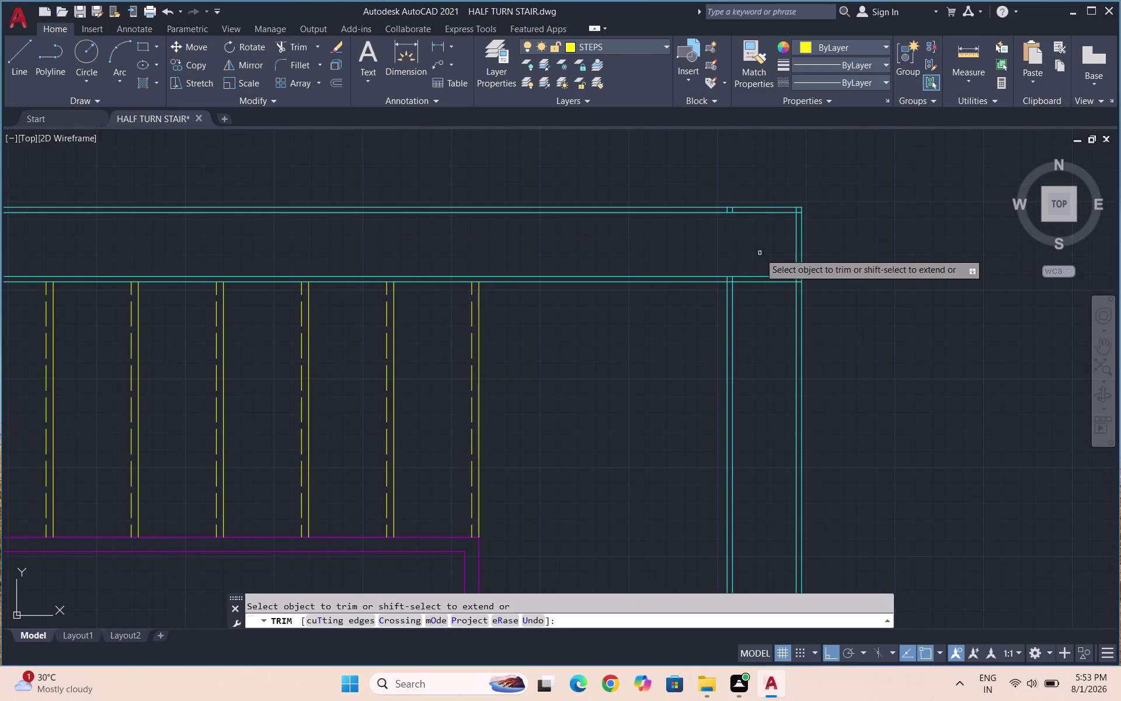
drag(759, 267, 759, 312)
scroll(up, 3)
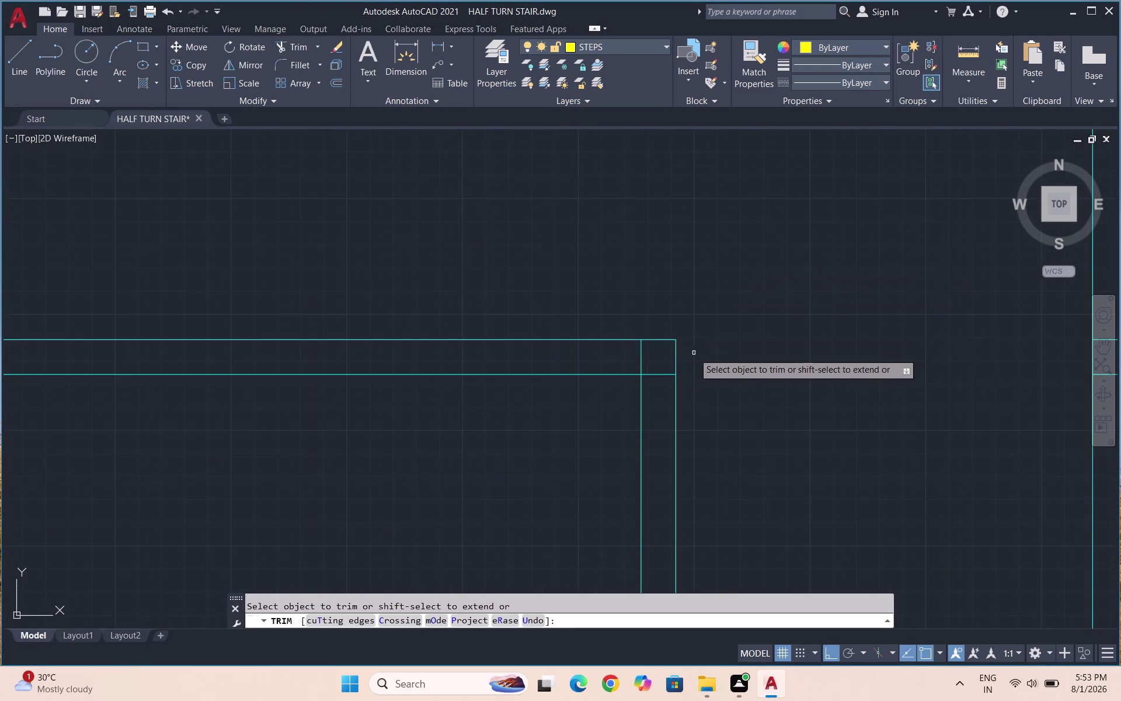
click(663, 374)
click(642, 360)
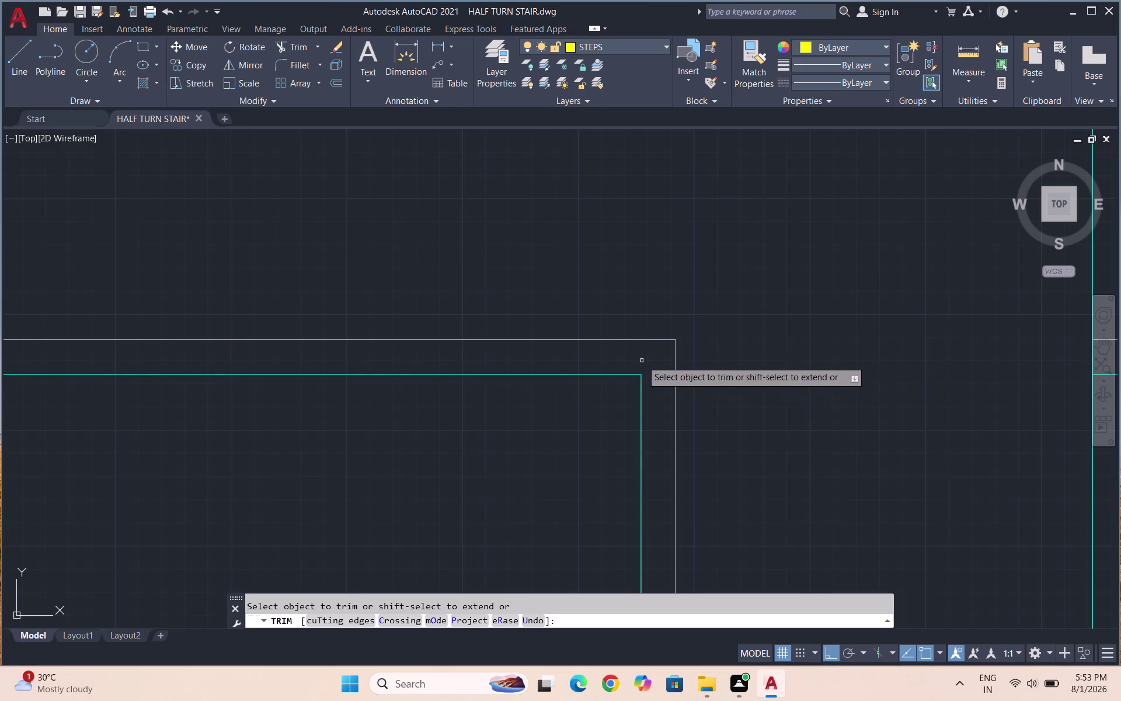
Trim across the protruding wall line ends at the next wall corner.
scroll(down, 3)
scroll(up, 3)
drag(654, 282, 563, 284)
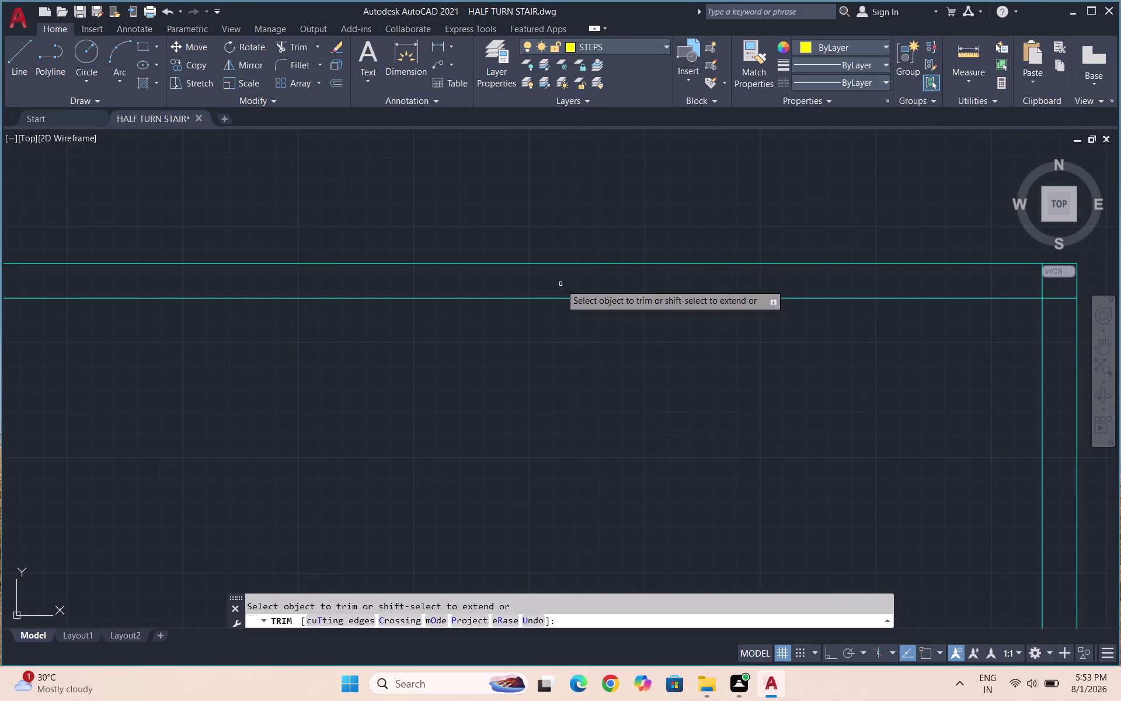
scroll(down, 3)
scroll(up, 3)
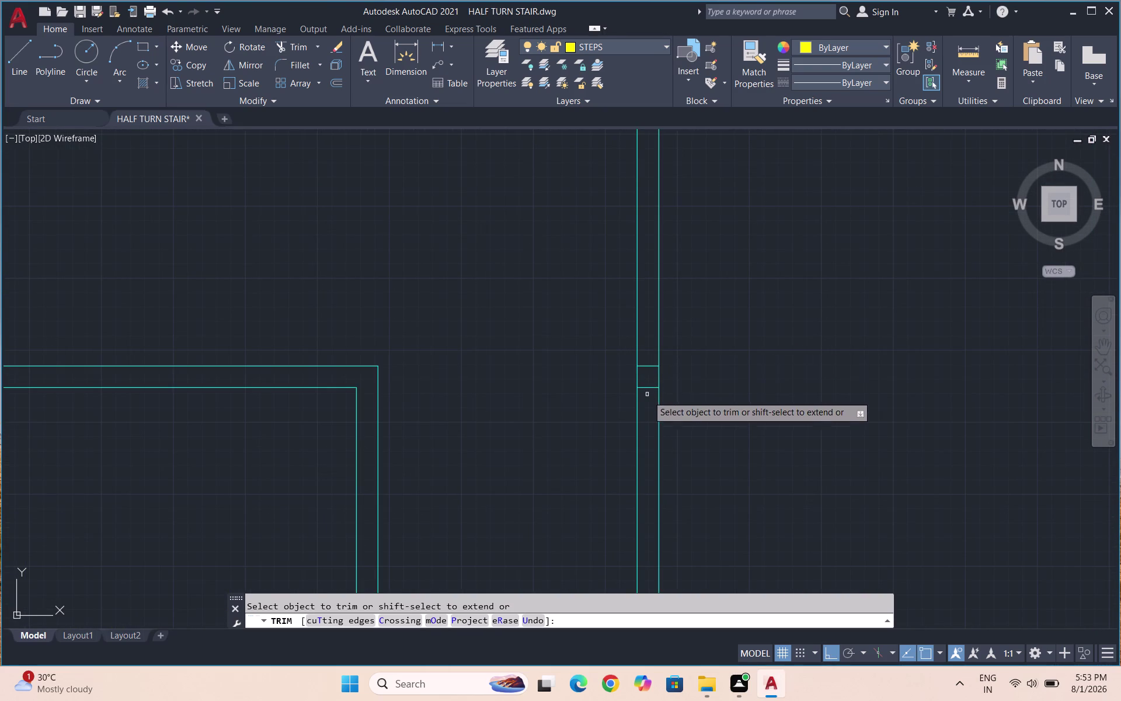
drag(648, 399, 654, 369)
drag(650, 341, 653, 381)
scroll(down, 3)
scroll(up, 3)
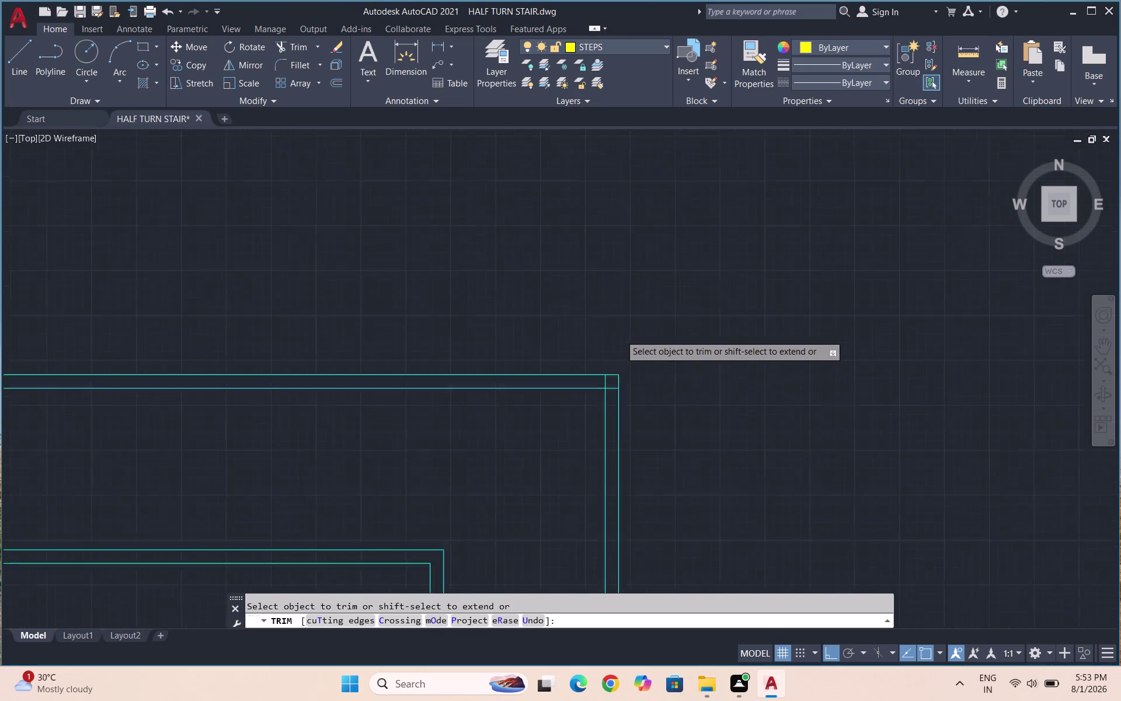
scroll(up, 3)
scroll(up, 3)
drag(645, 519, 641, 505)
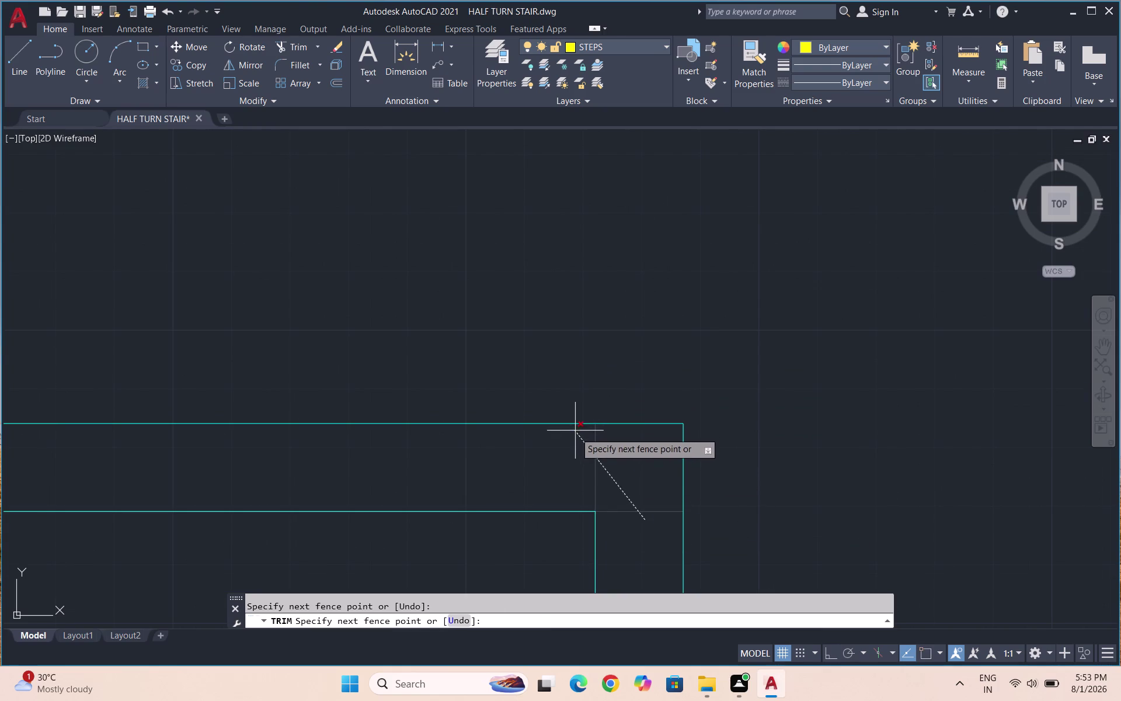
click(575, 433)
Trim the overlapping wall pieces at the bottom right junction and right wall.
scroll(down, 3)
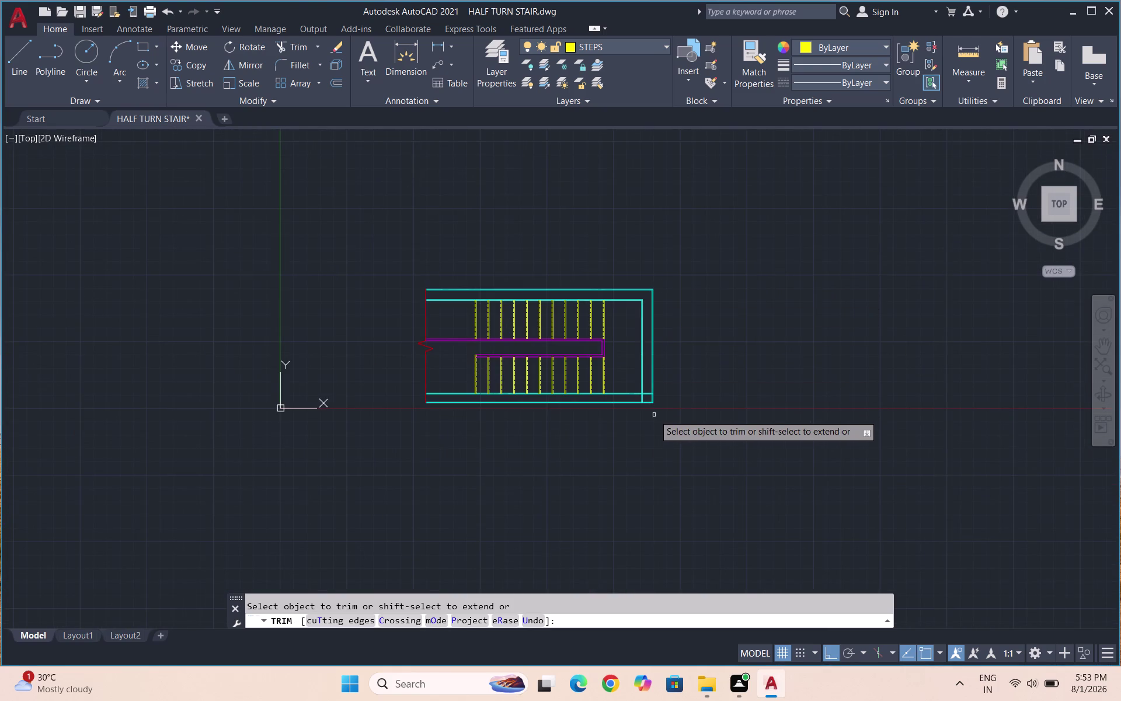
scroll(up, 3)
scroll(up, 3)
scroll(down, 3)
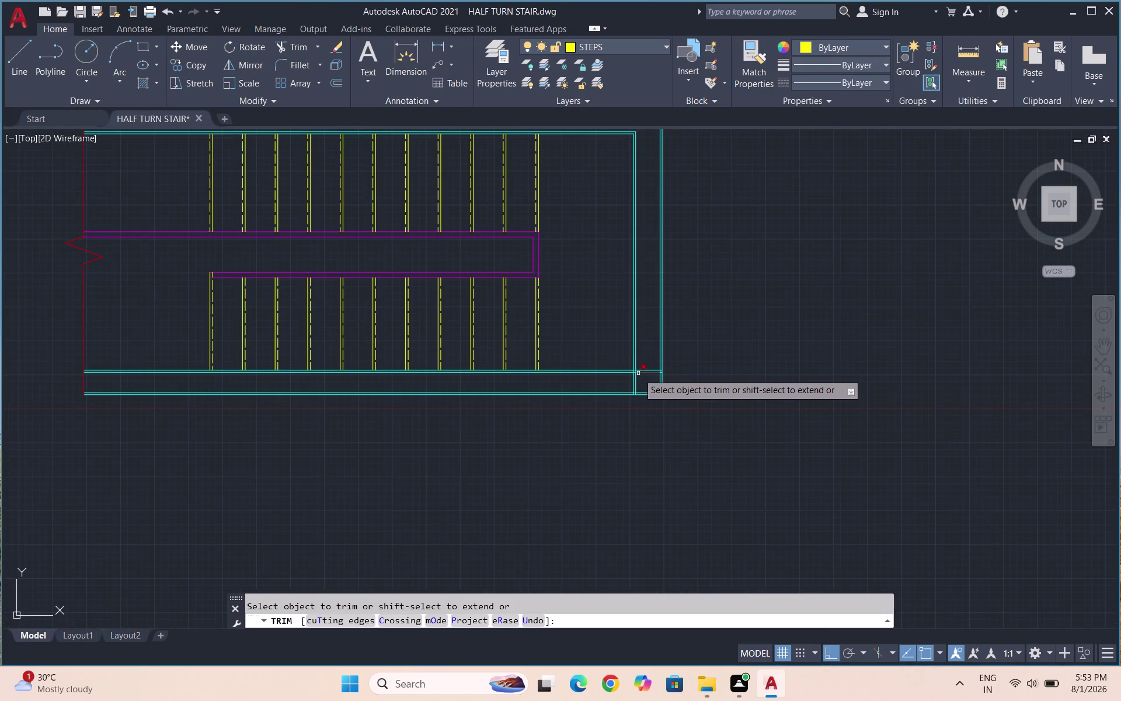
scroll(up, 3)
drag(615, 388, 670, 343)
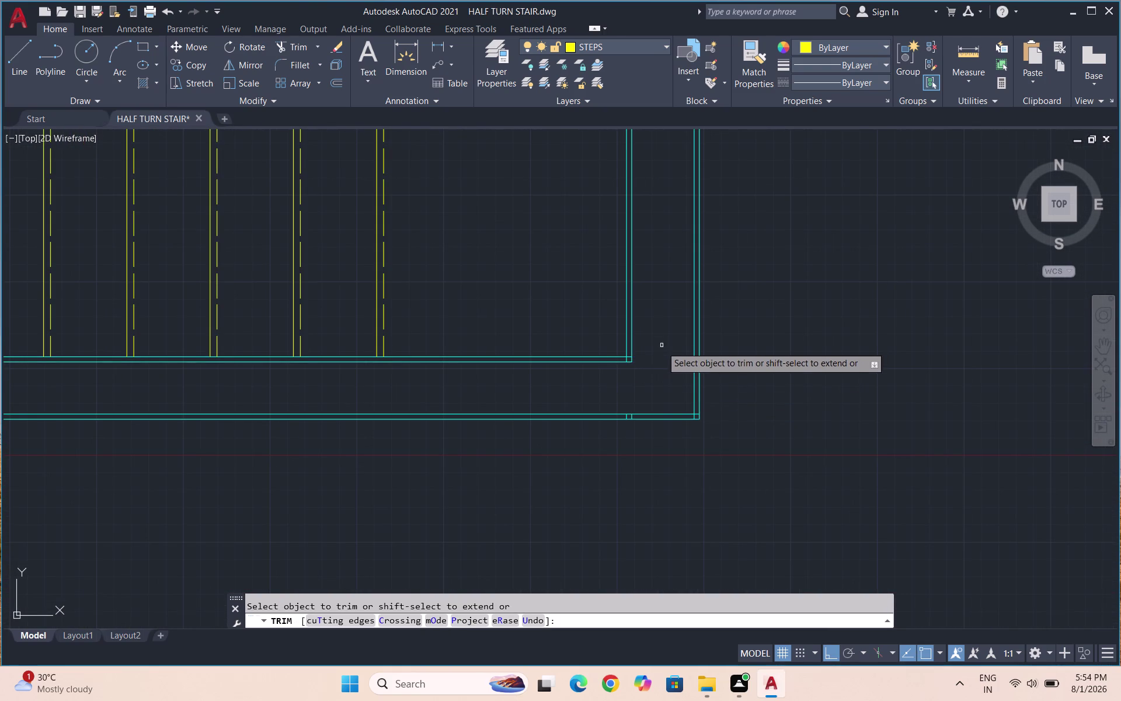
scroll(up, 3)
click(561, 291)
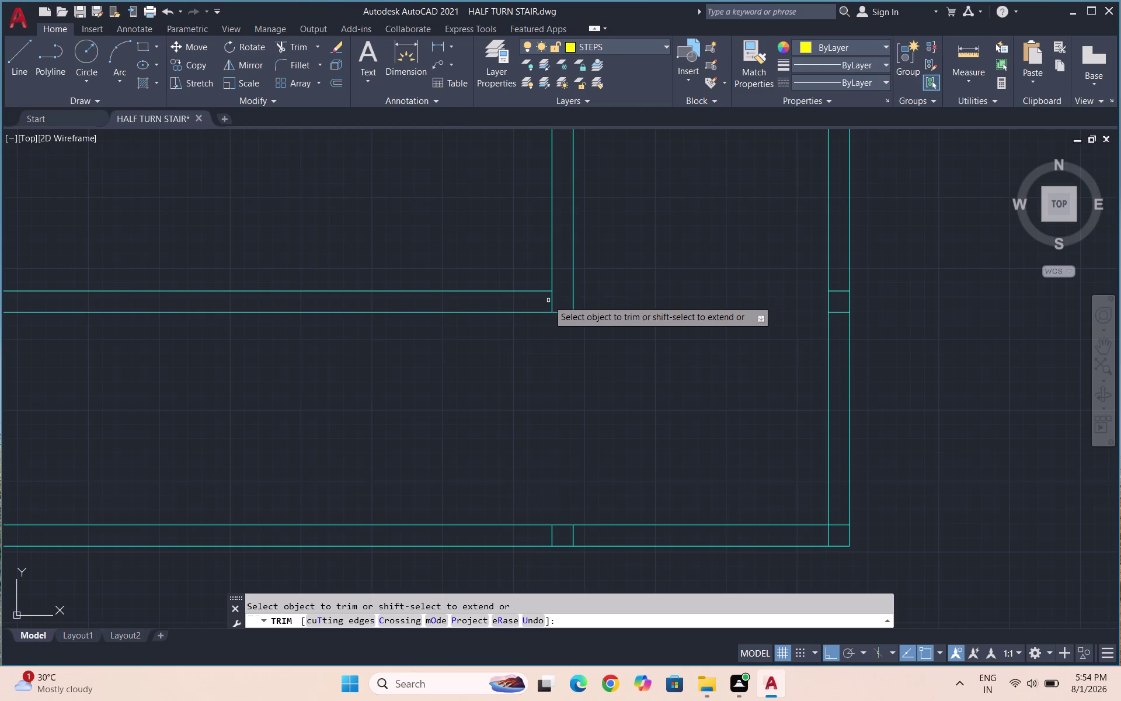
click(555, 298)
click(552, 298)
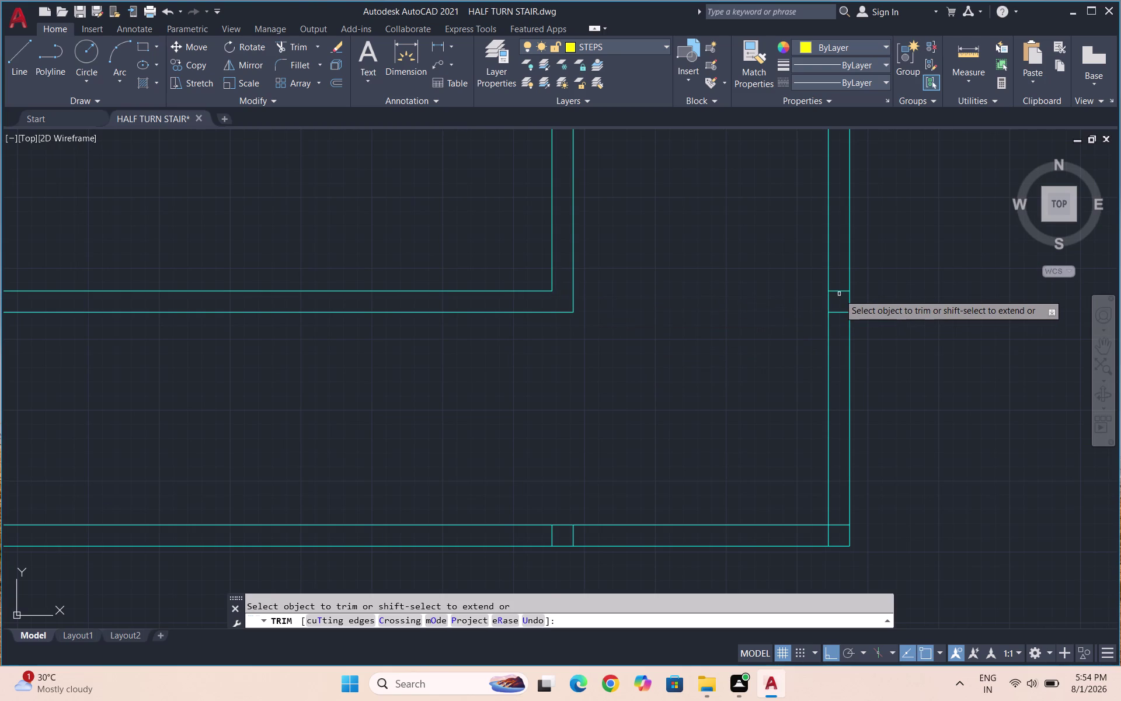
click(834, 290)
click(834, 314)
Fence-trim the remaining extra wall line segments.
scroll(down, 3)
scroll(up, 3)
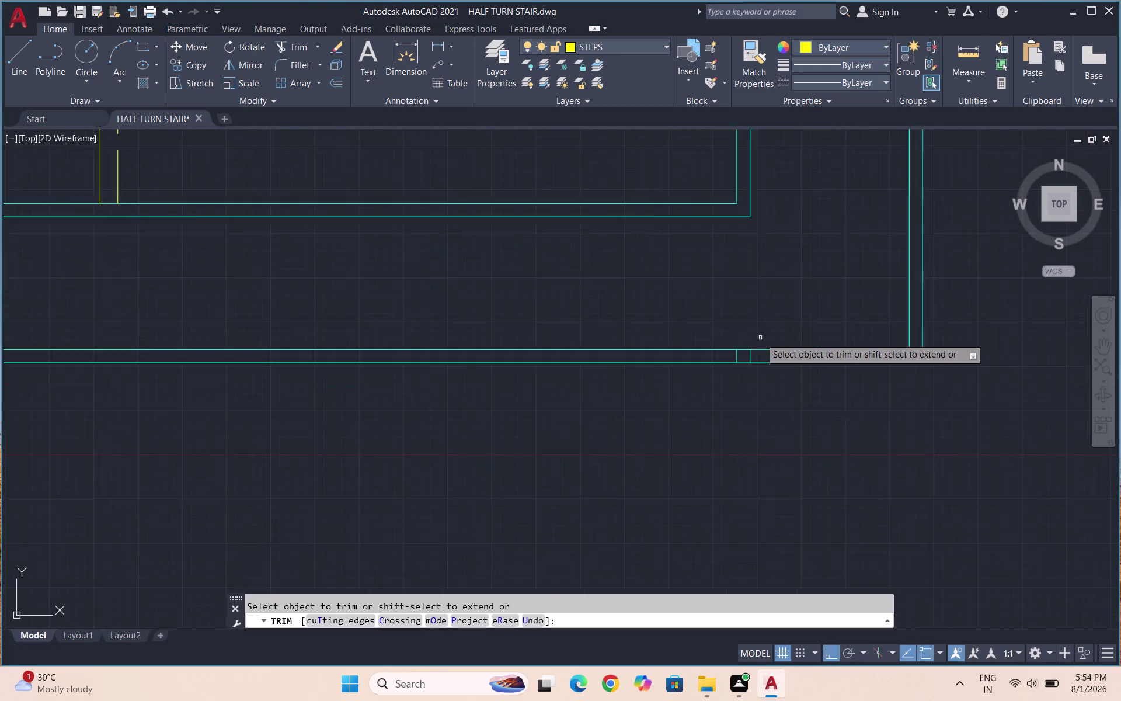
scroll(up, 3)
click(746, 369)
click(720, 364)
click(737, 364)
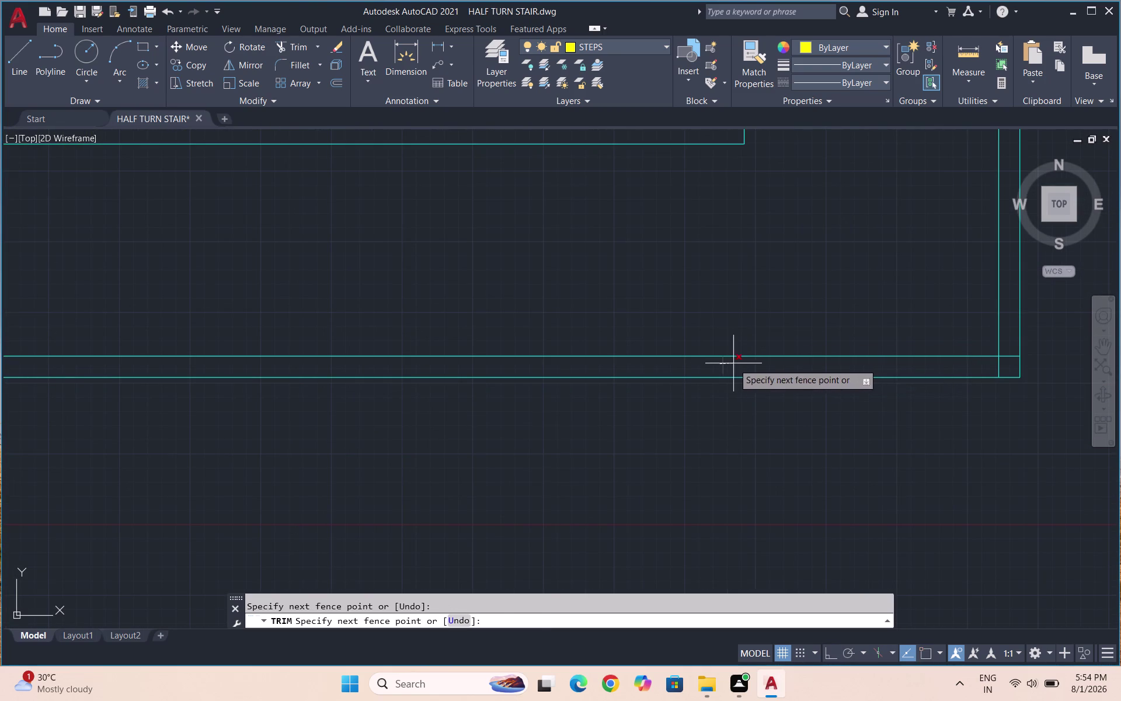
scroll(down, 3)
scroll(up, 3)
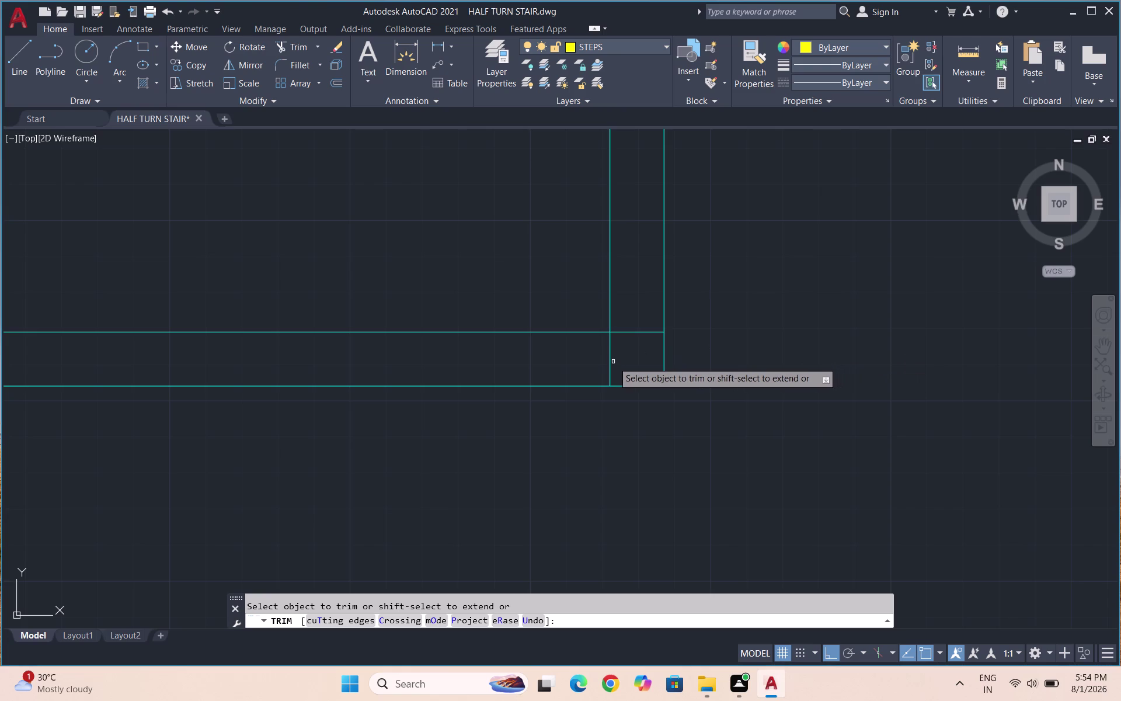
click(611, 362)
click(632, 331)
scroll(down, 3)
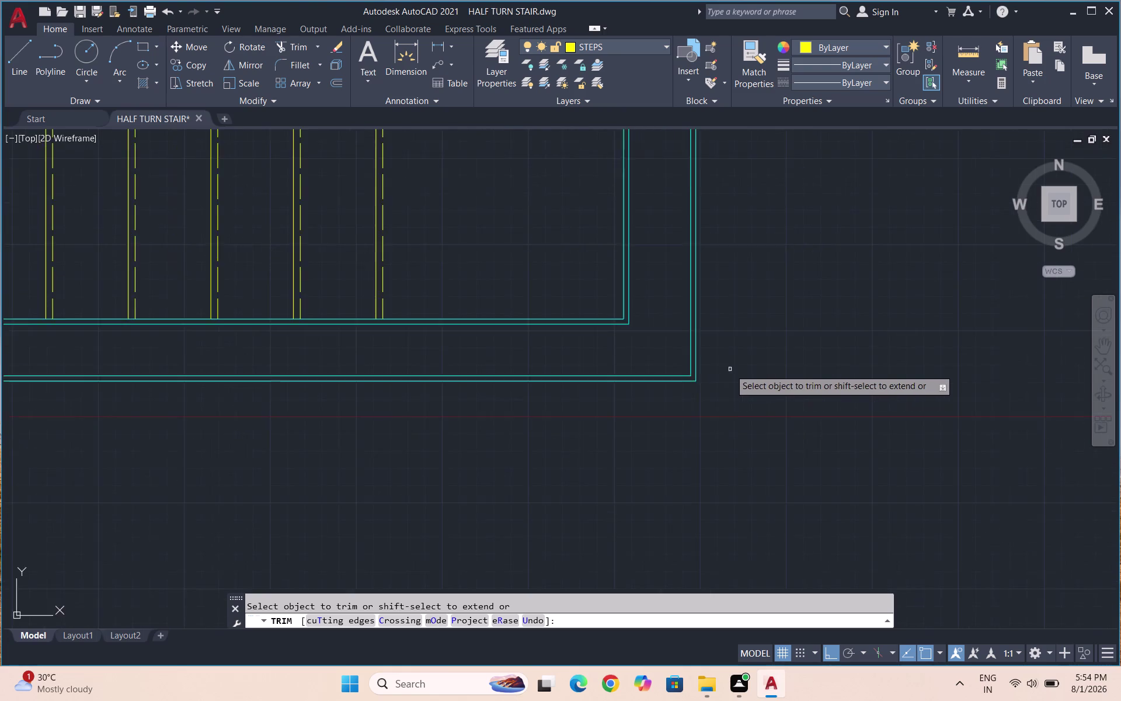
scroll(down, 3)
scroll(up, 3)
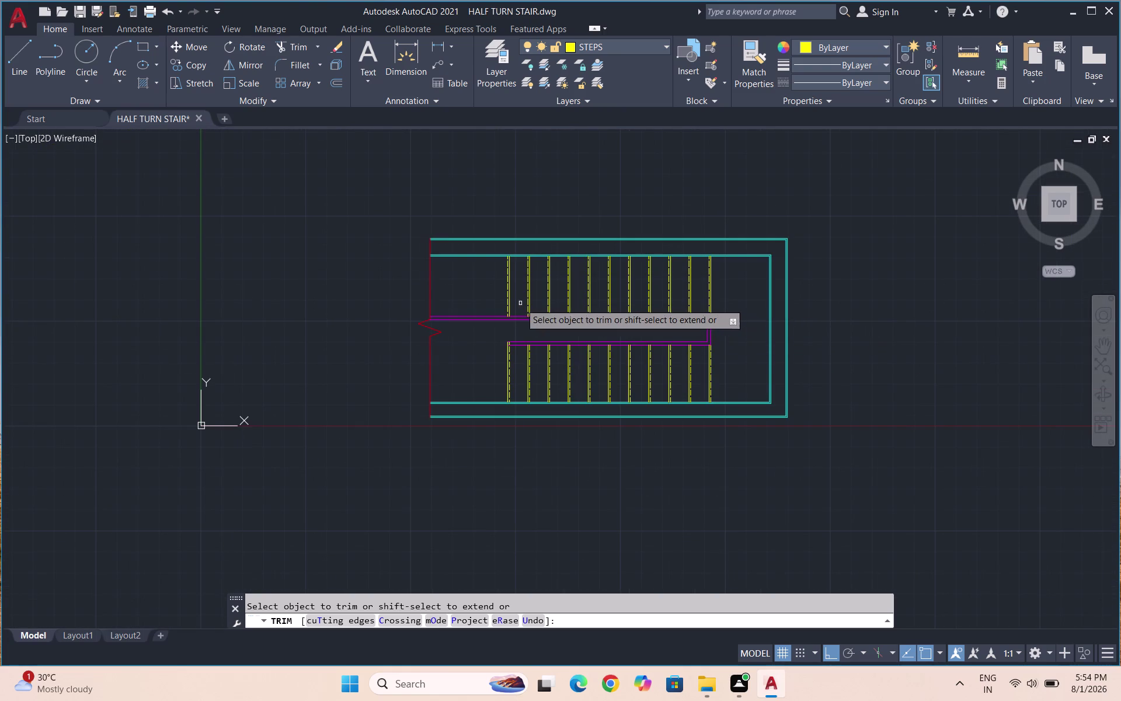
End TRIM with Esc and enter the RECTANG command for a post.
scroll(up, 3)
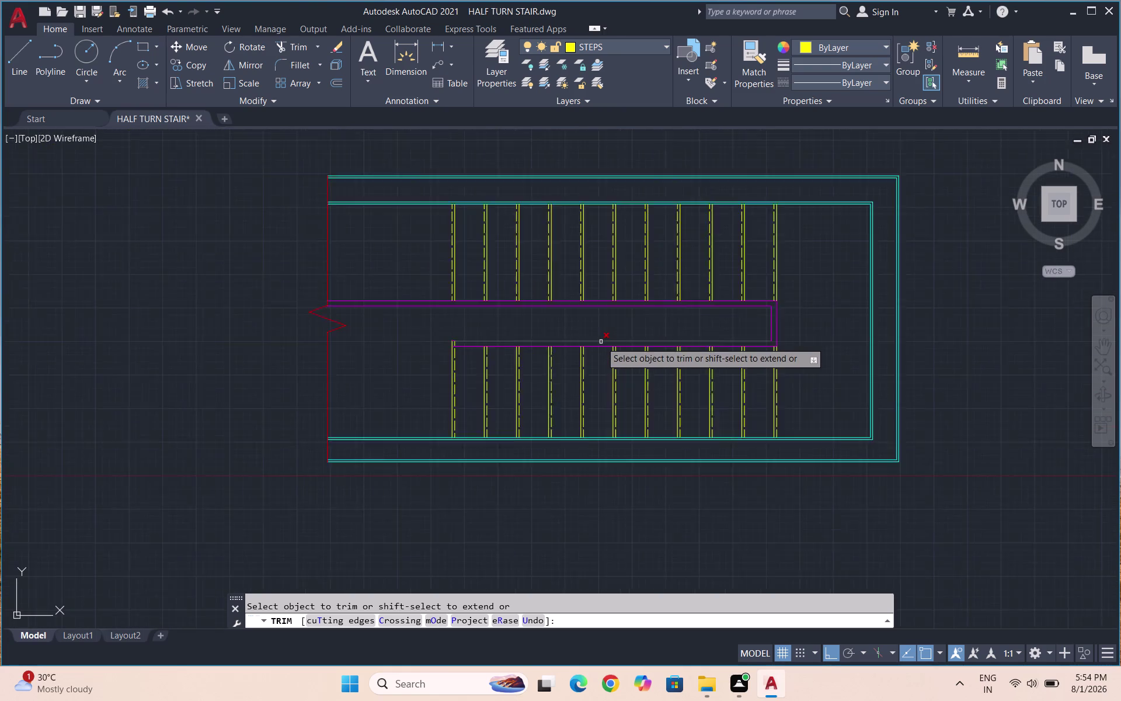
scroll(up, 3)
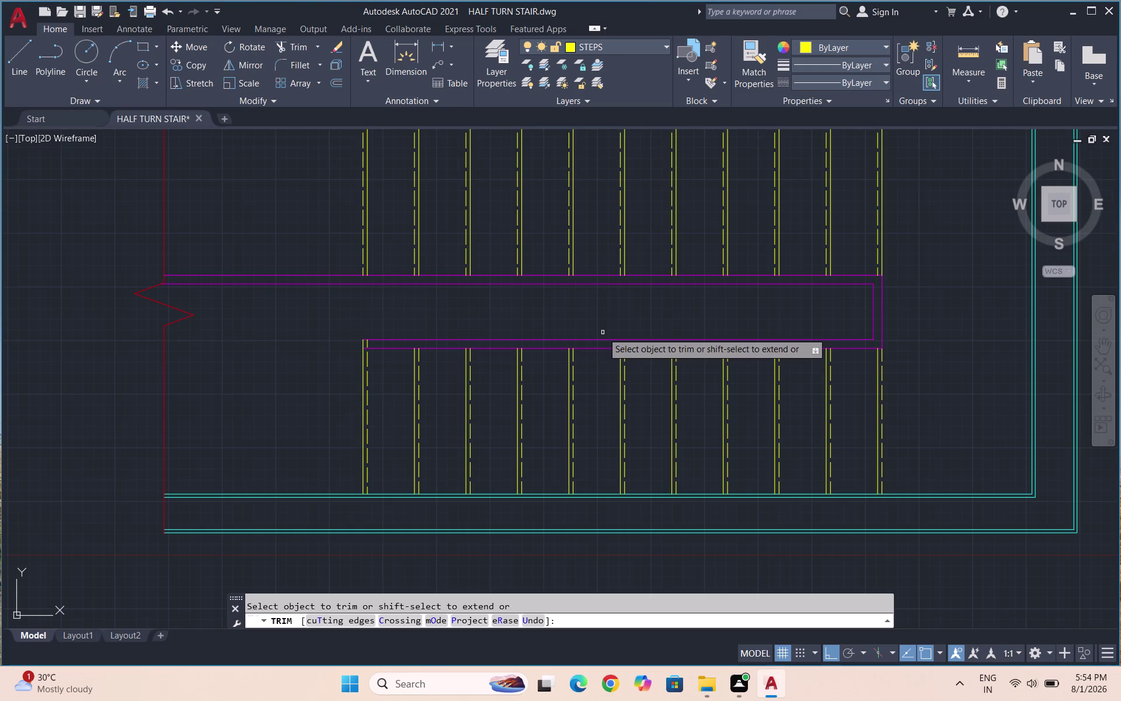
key(Escape)
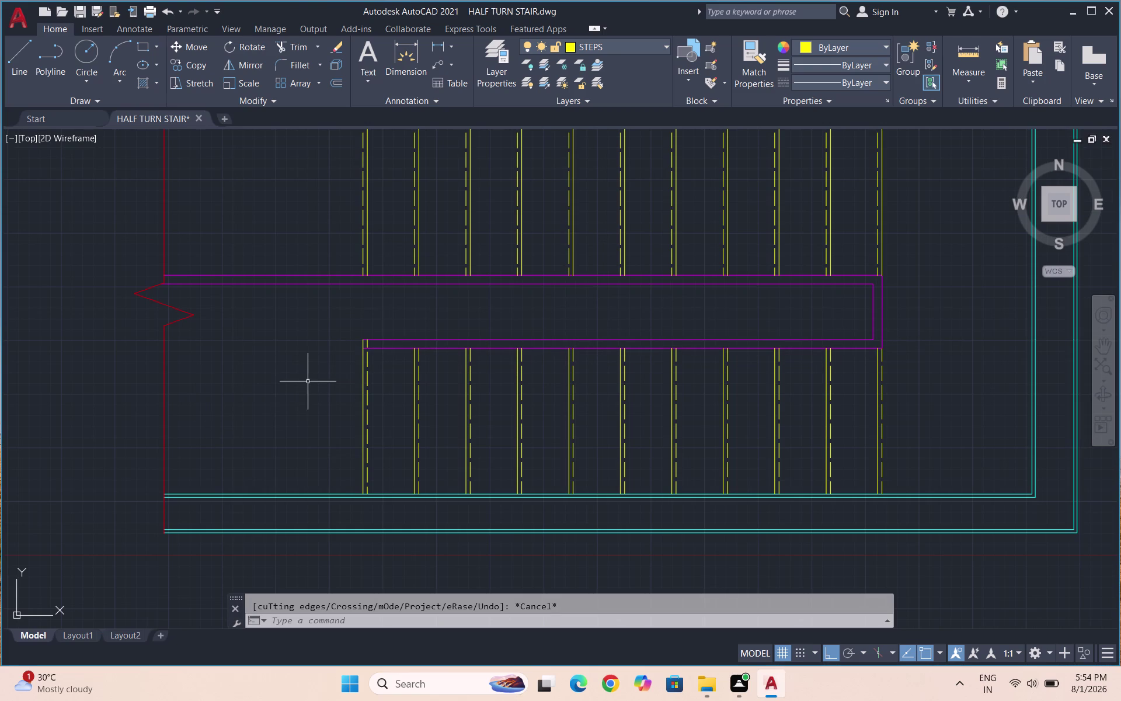
key(r)
key(e)
text(VC)
key(BackSpace)
key(BackSpace)
key(BackSpace)
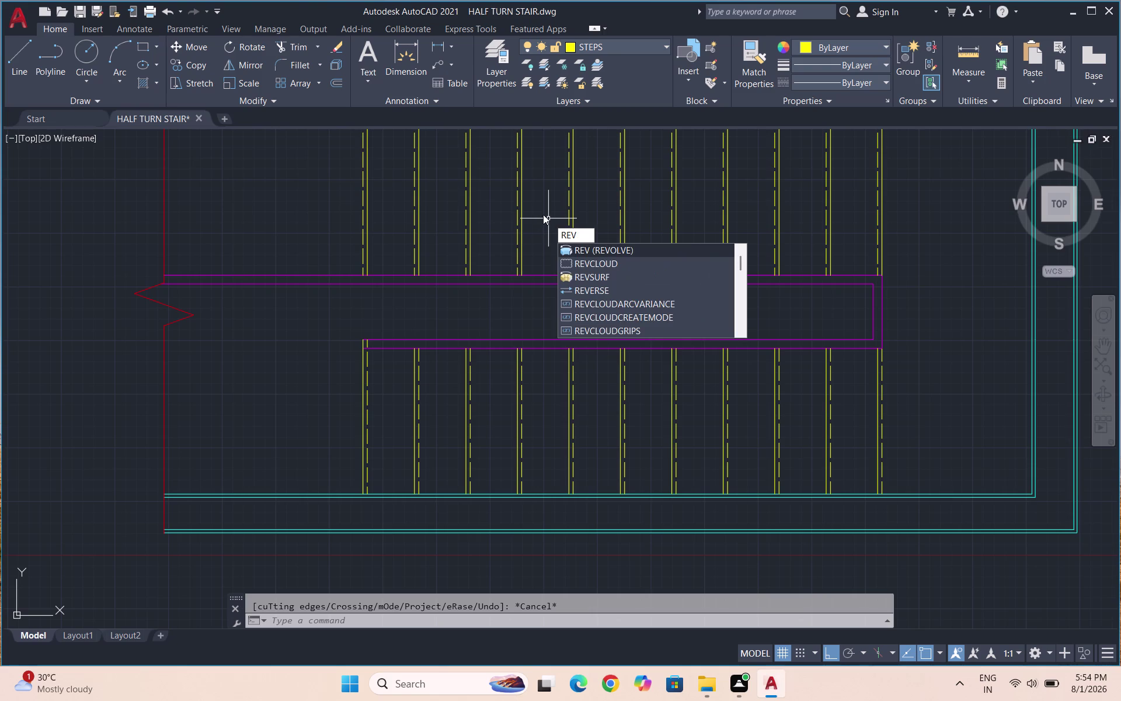
click(619, 264)
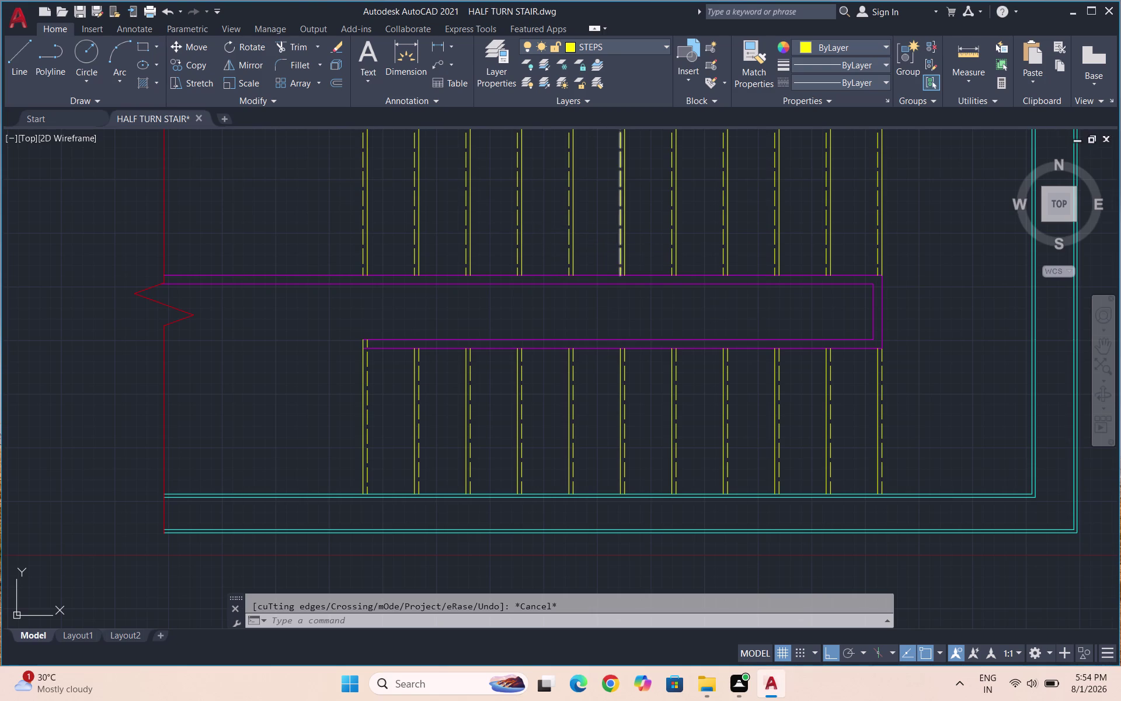
scroll(up, 3)
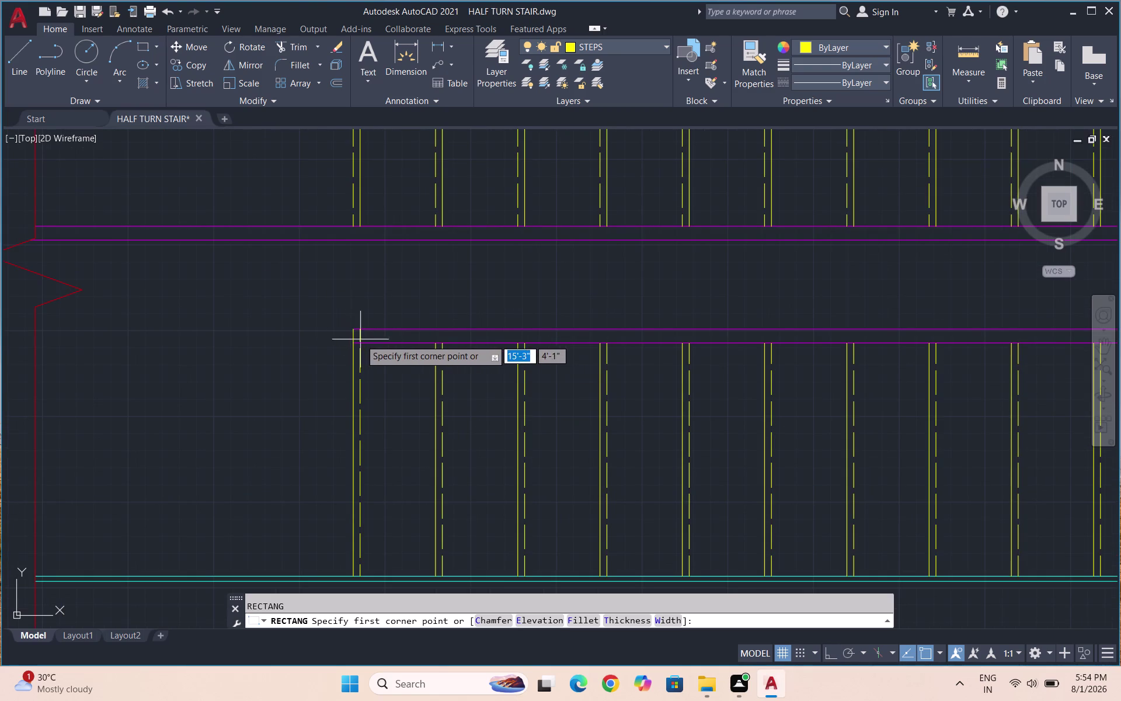
Draw the small post rectangle at the lower handrail's left end, redoing a misplaced corner.
scroll(up, 3)
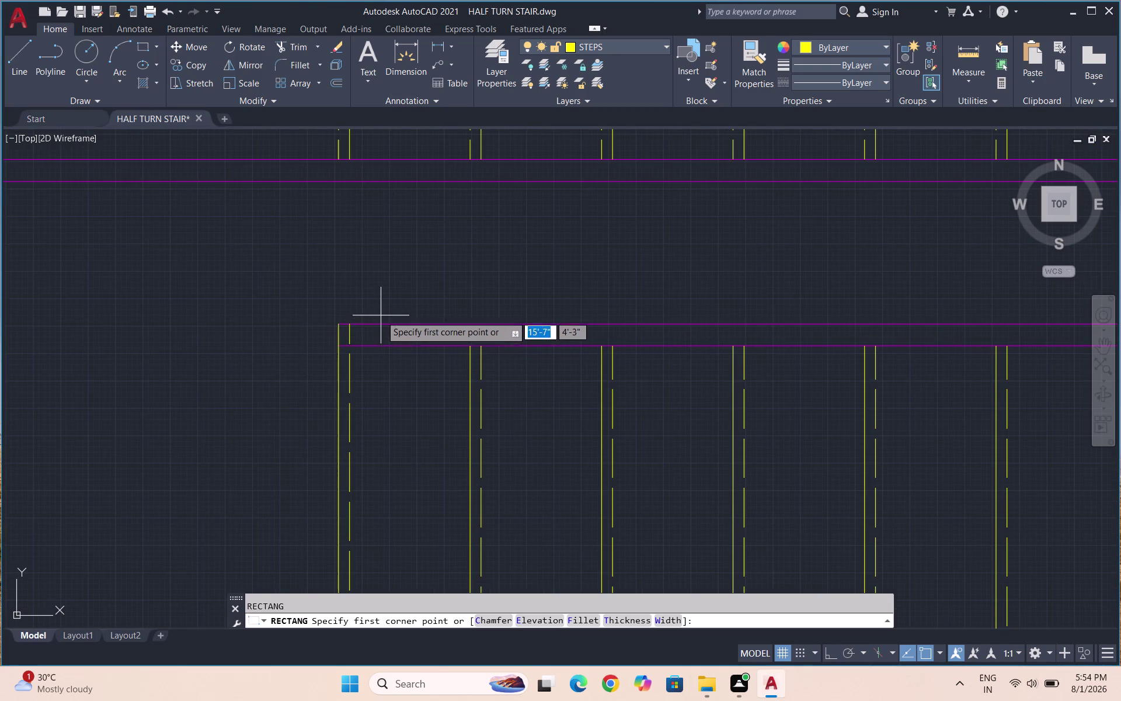
click(381, 319)
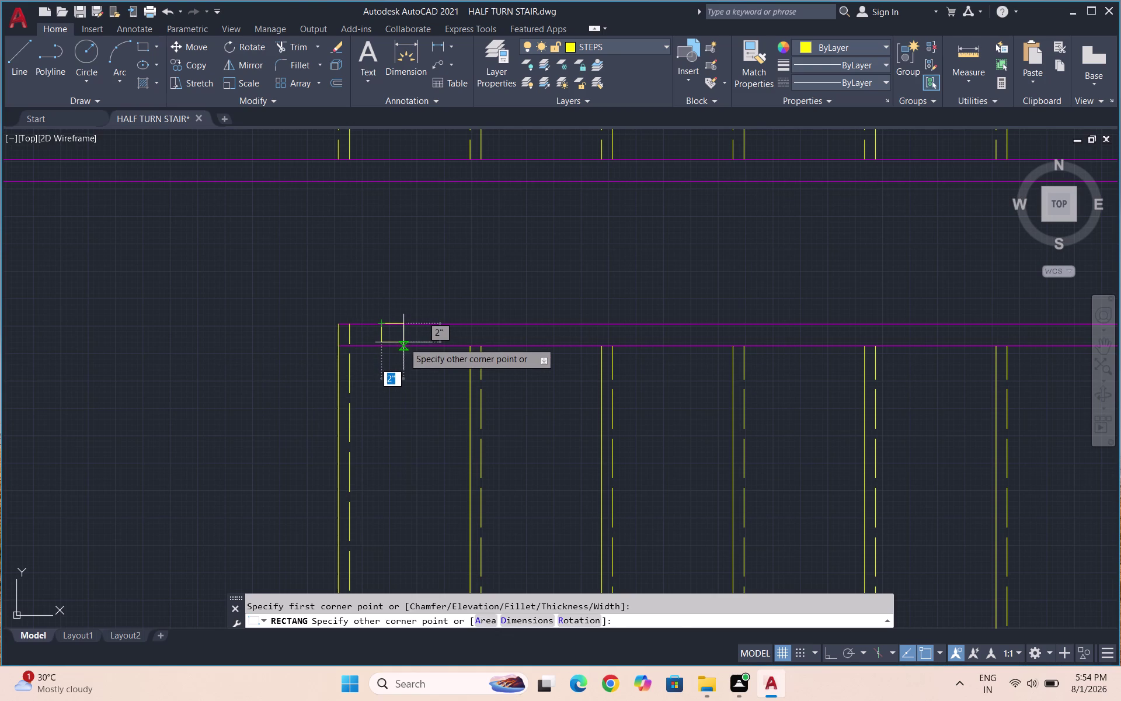
key(Escape)
key(space)
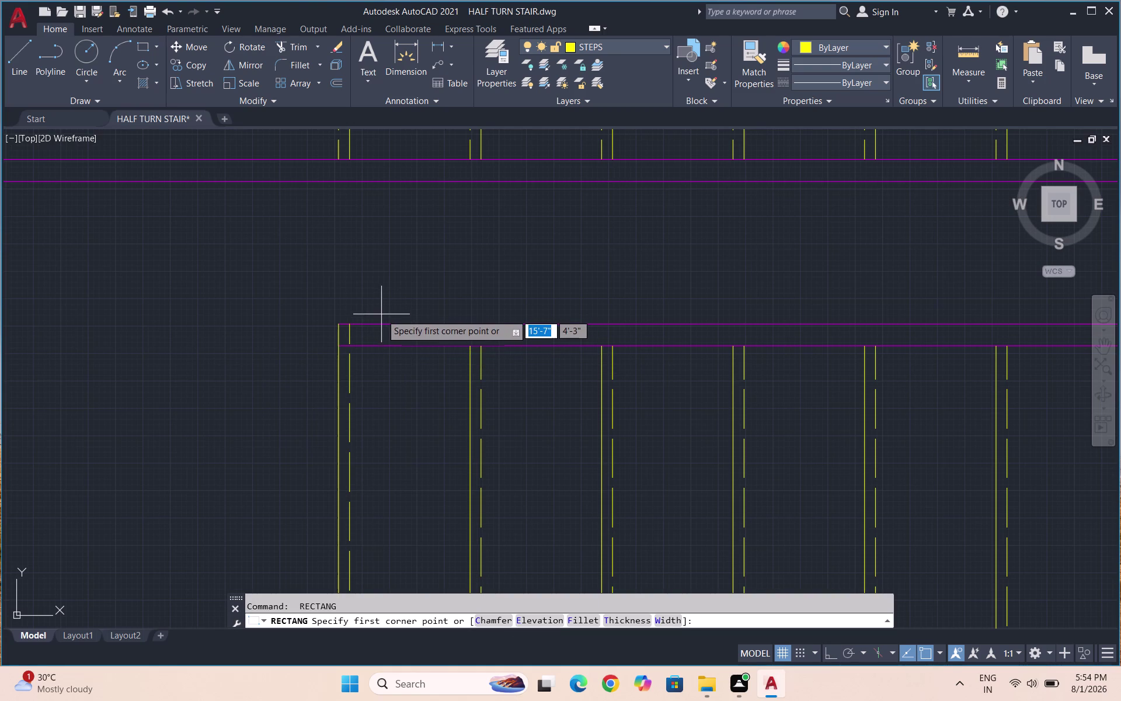
click(378, 316)
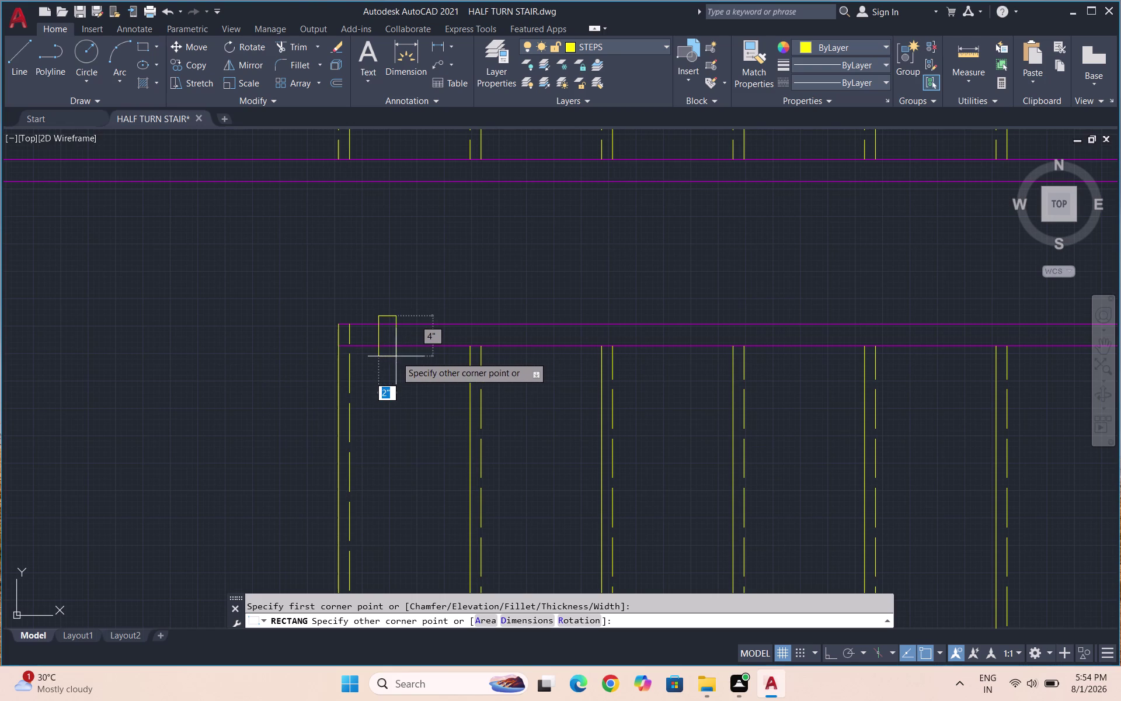
click(427, 354)
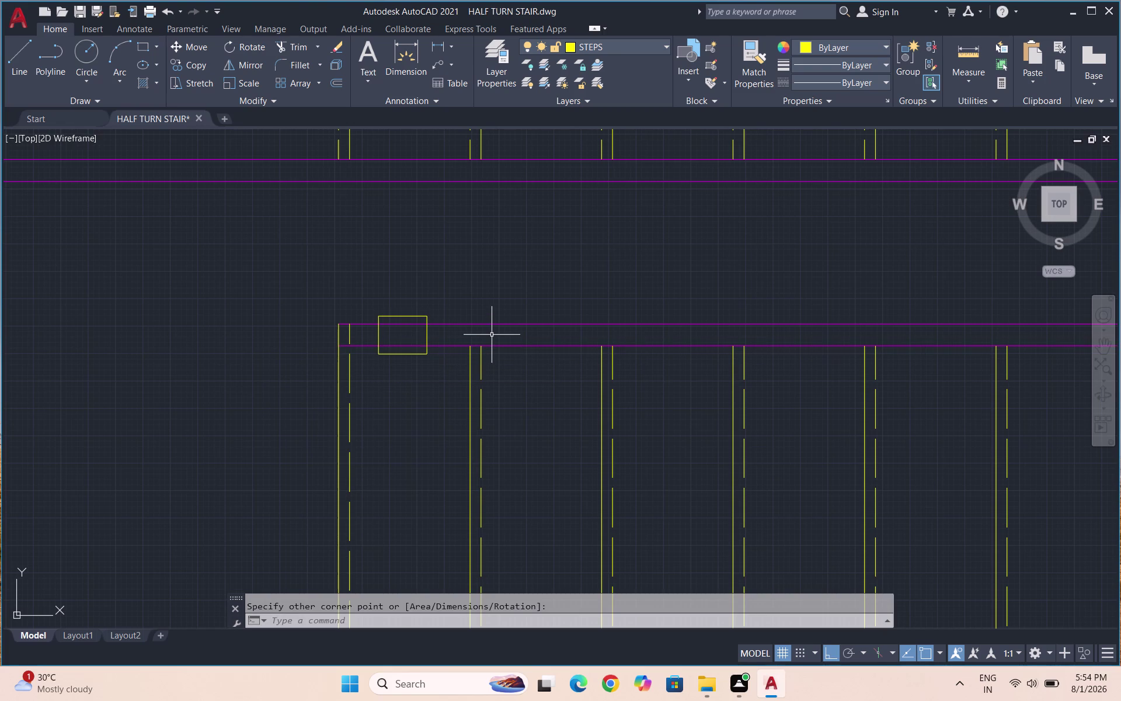
key(Escape)
key(o)
key(Return)
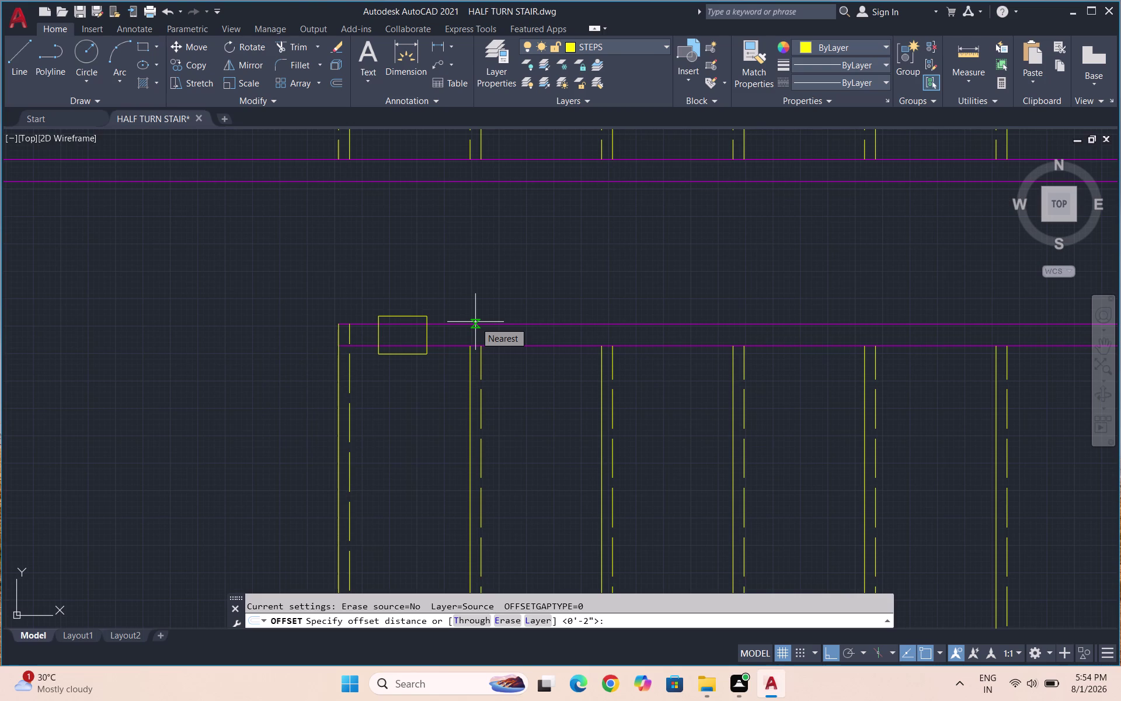
Try offsetting the post rectangle by 3, then cancel and restart OFFSET.
key(3)
key(Return)
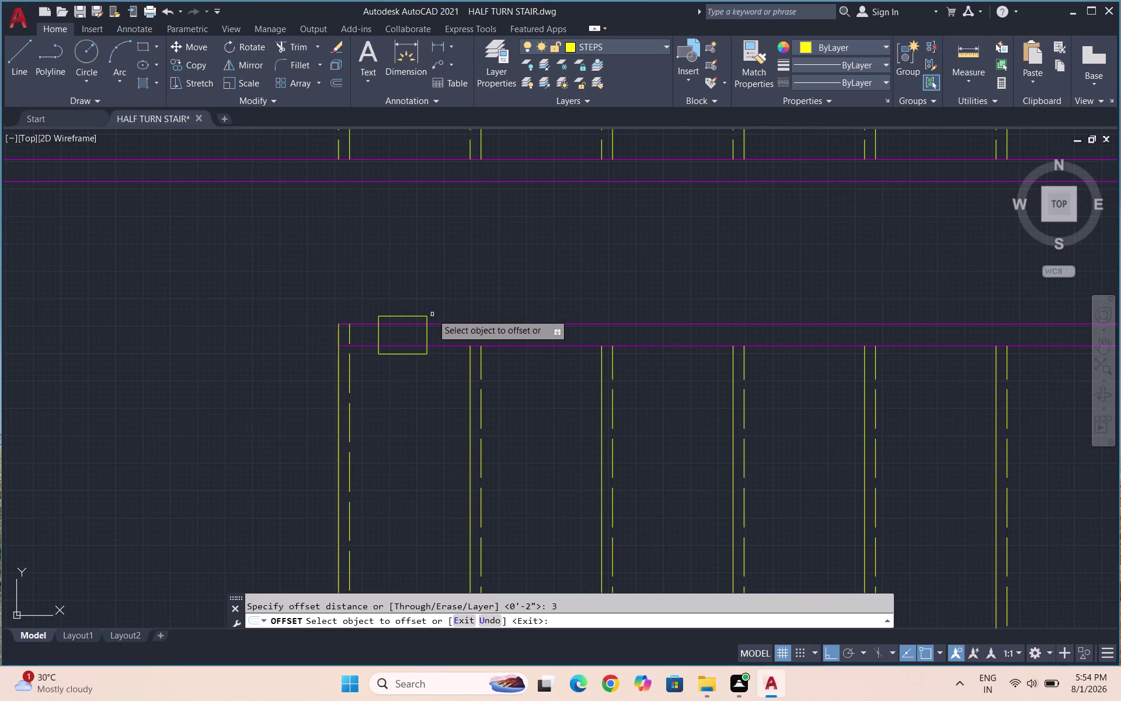
click(408, 314)
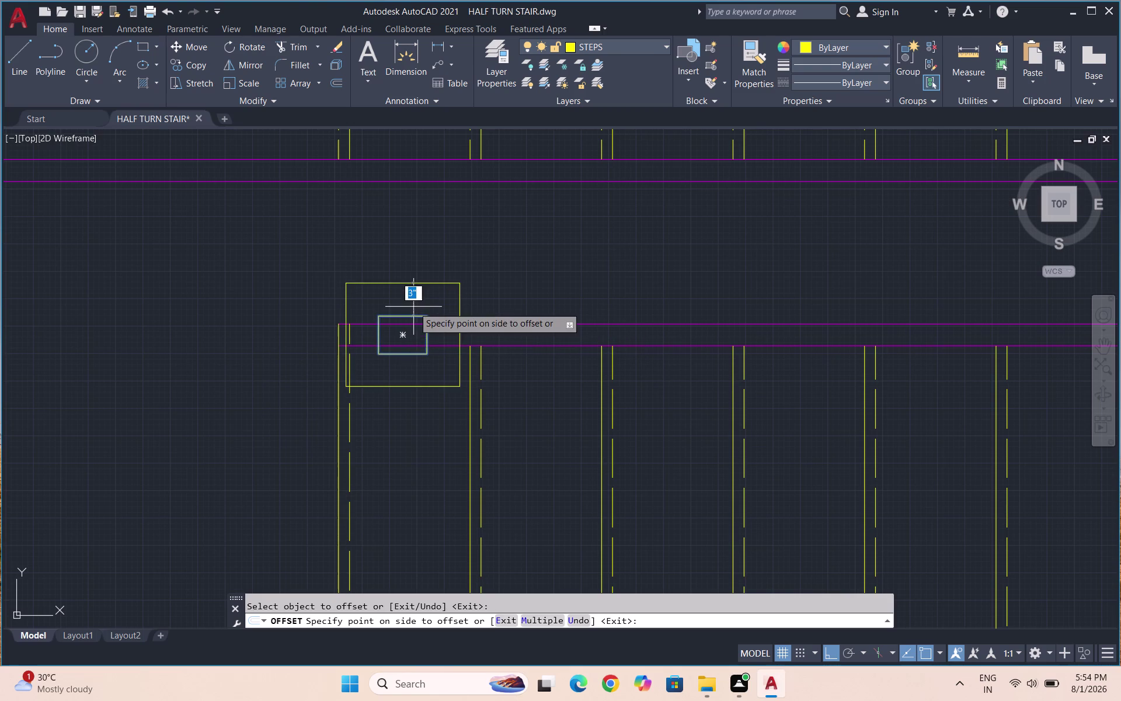
key(Escape)
key(Escape)
key(o)
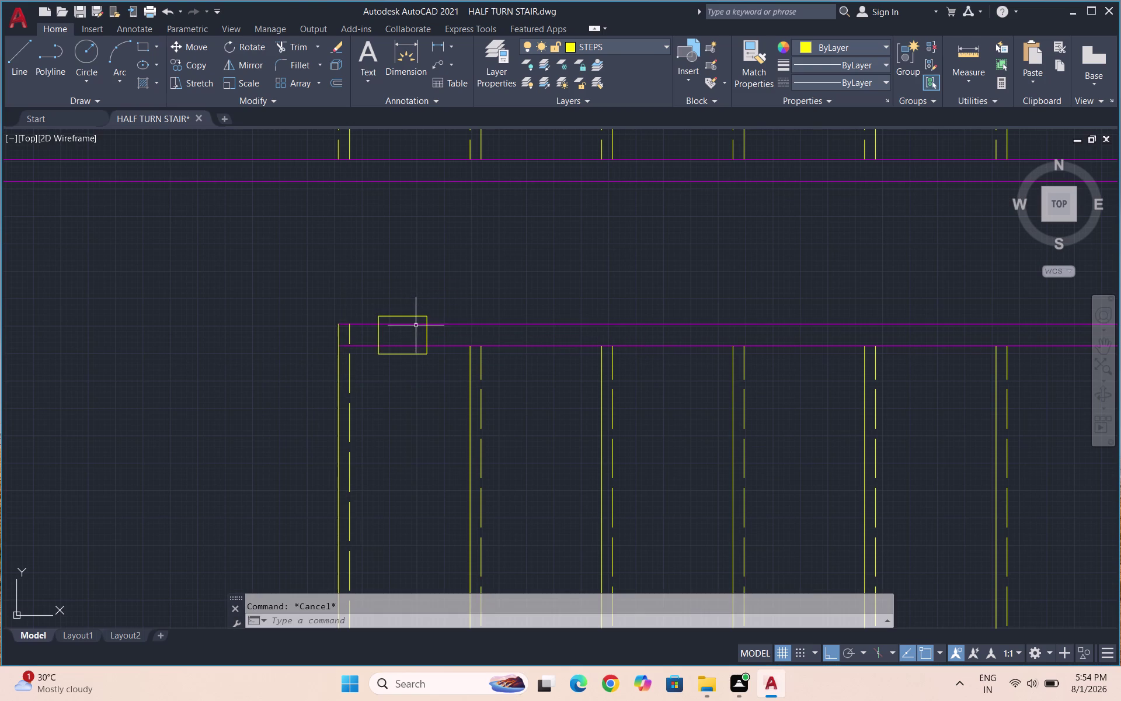
key(Return)
Offset the post rectangle 0.5 inward to form an inner outline.
text(0.5)
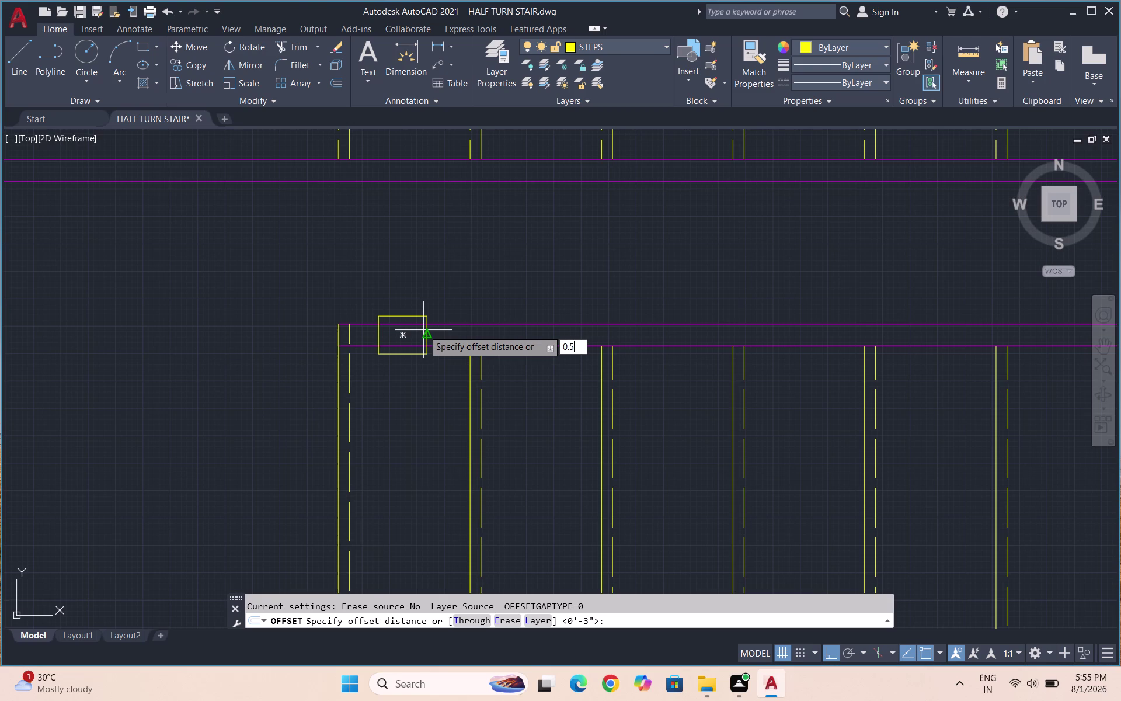
key(Return)
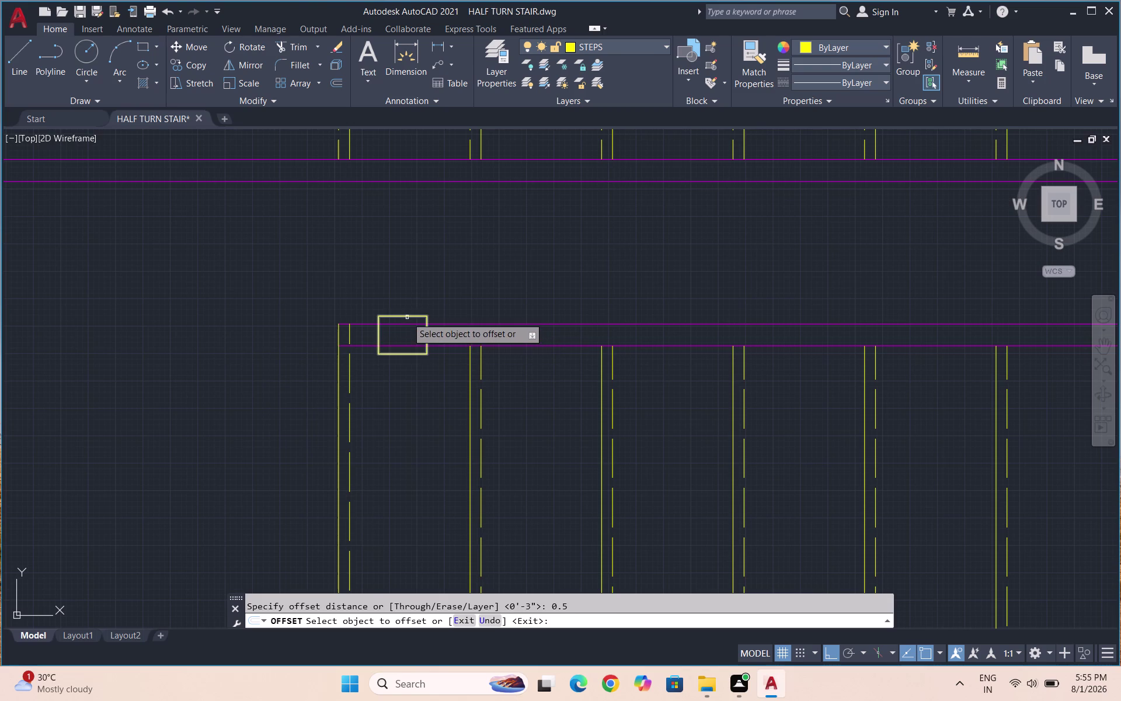
click(407, 317)
click(408, 330)
scroll(down, 3)
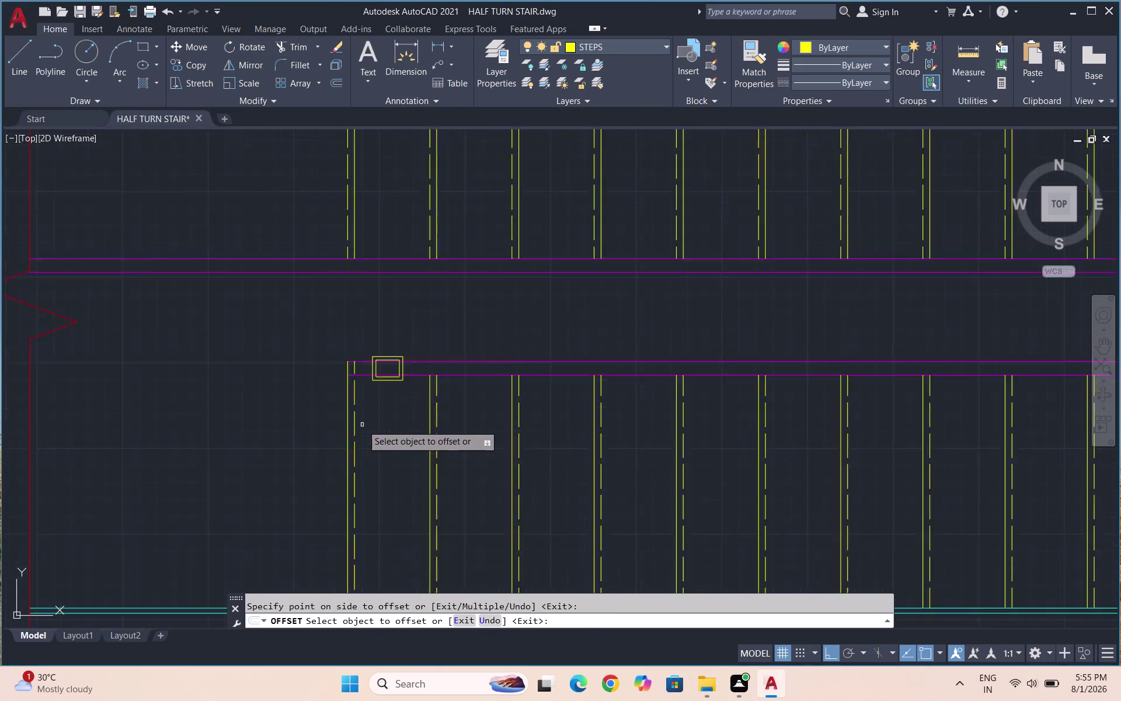
scroll(down, 3)
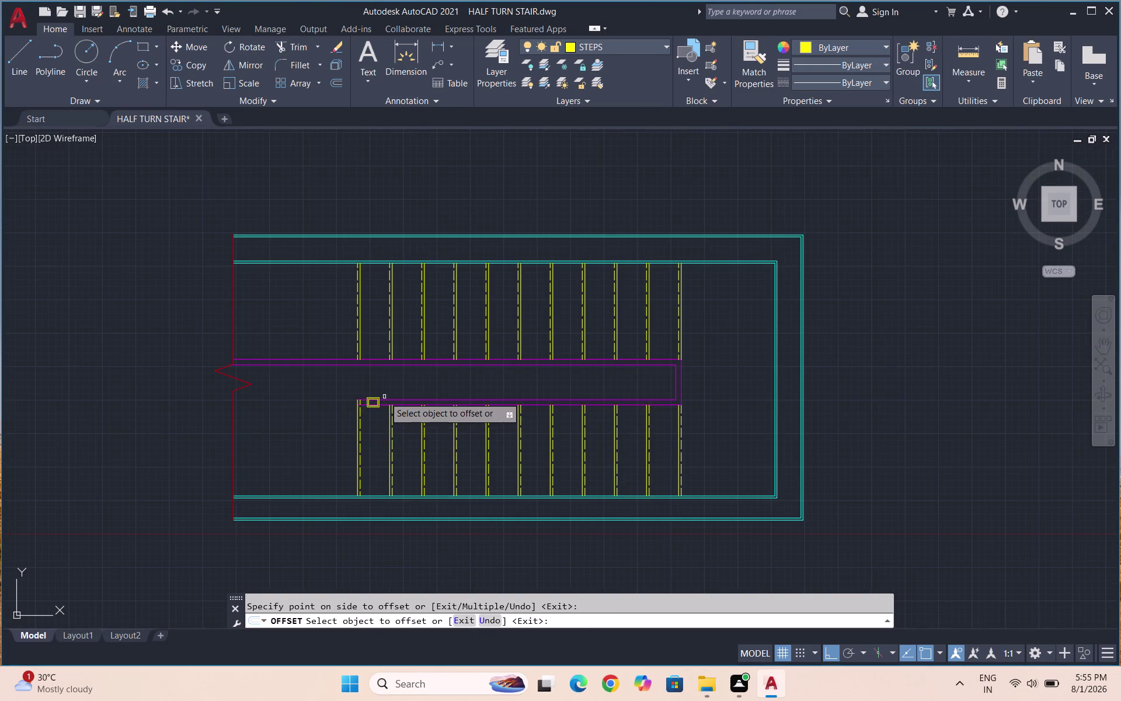
scroll(up, 3)
key(Escape)
Window-select both post outlines and enter COPY.
scroll(up, 3)
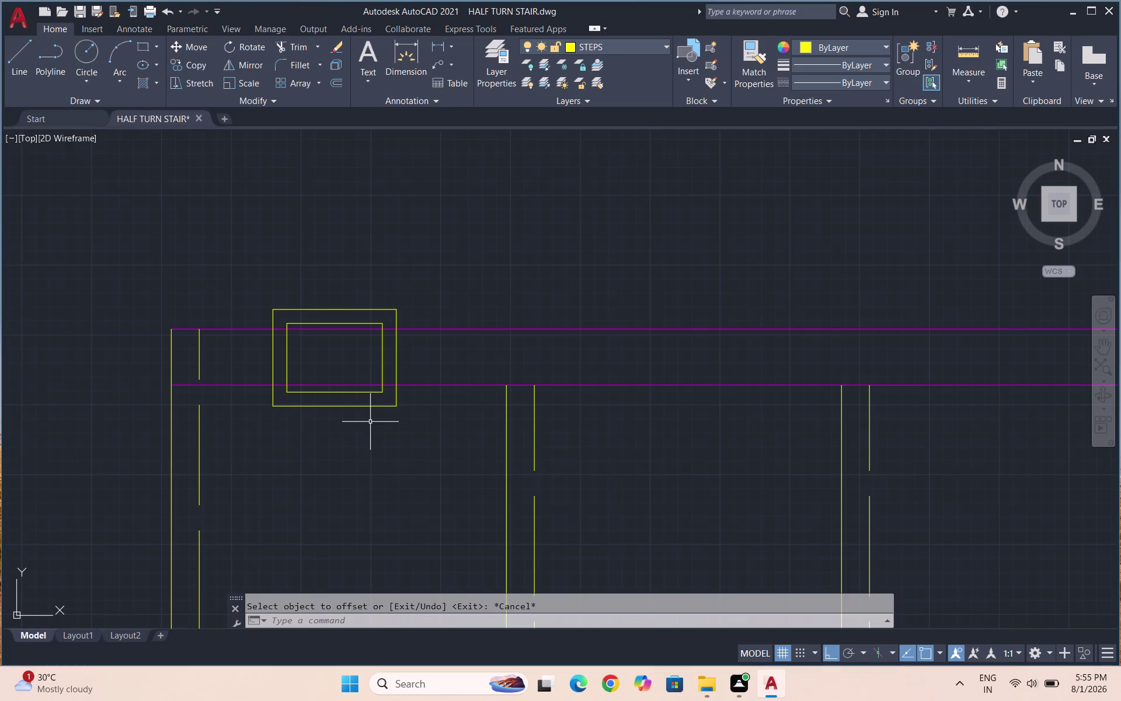
click(370, 422)
click(346, 391)
text(C)
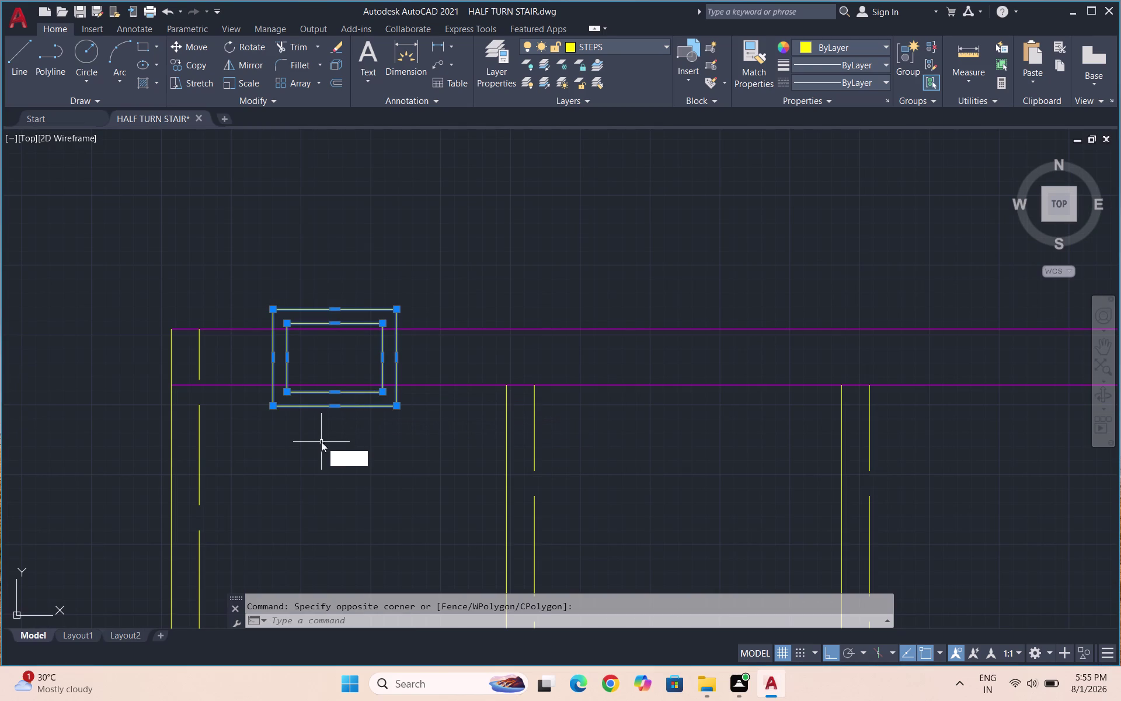
text(O)
key(Return)
Copy the double-outlined post onto the upper handrail end with ortho turned off.
scroll(down, 3)
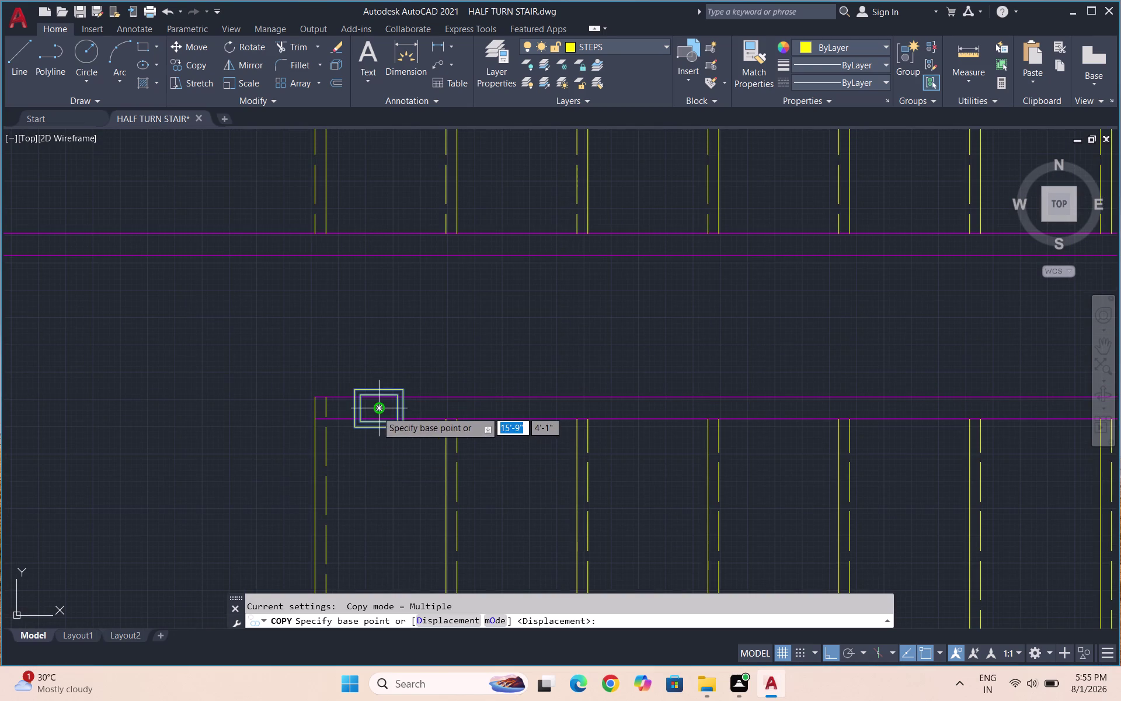
click(377, 411)
scroll(down, 3)
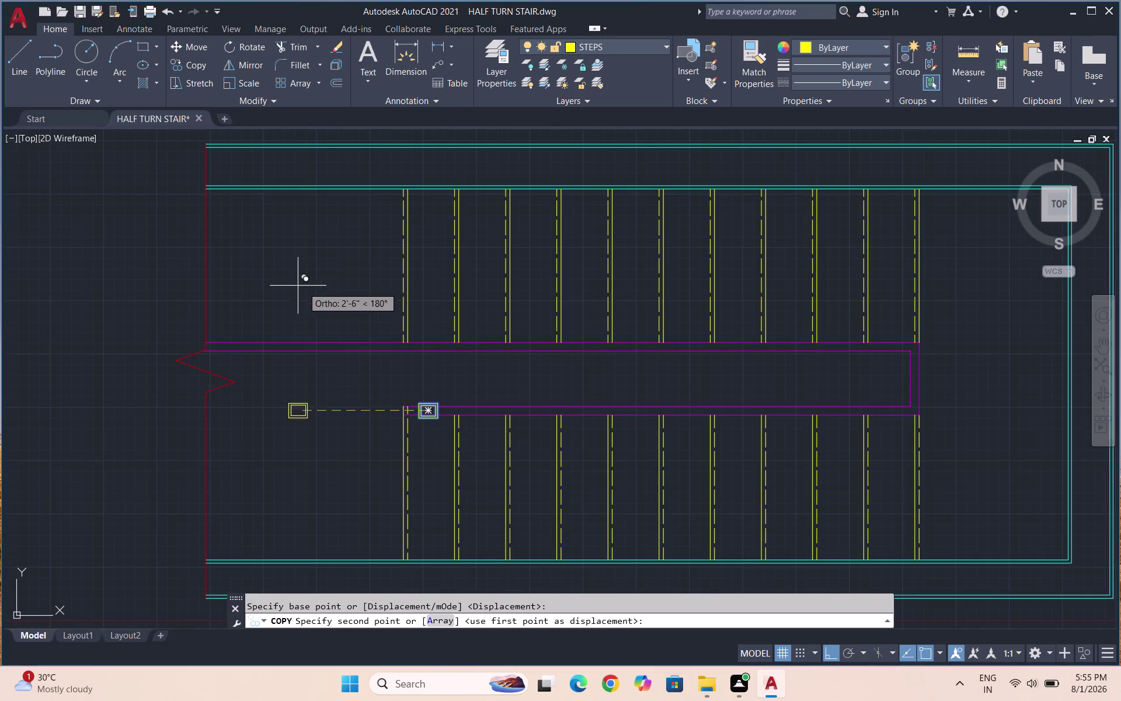
key(F8)
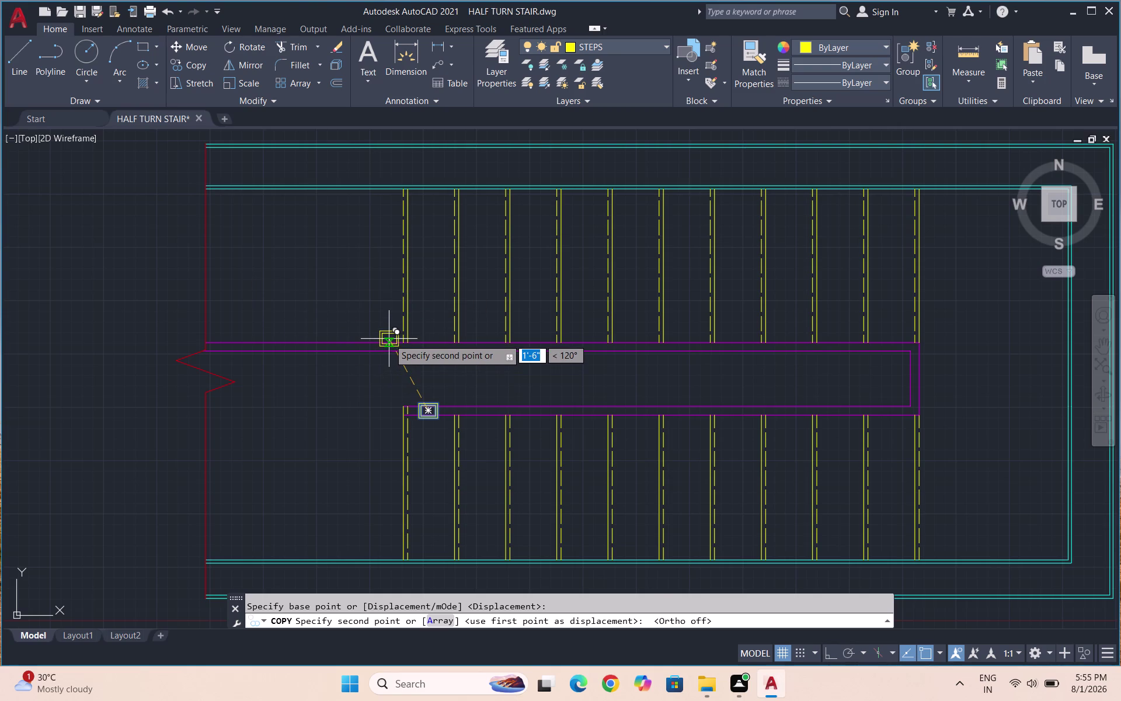
scroll(up, 3)
scroll(up, 3)
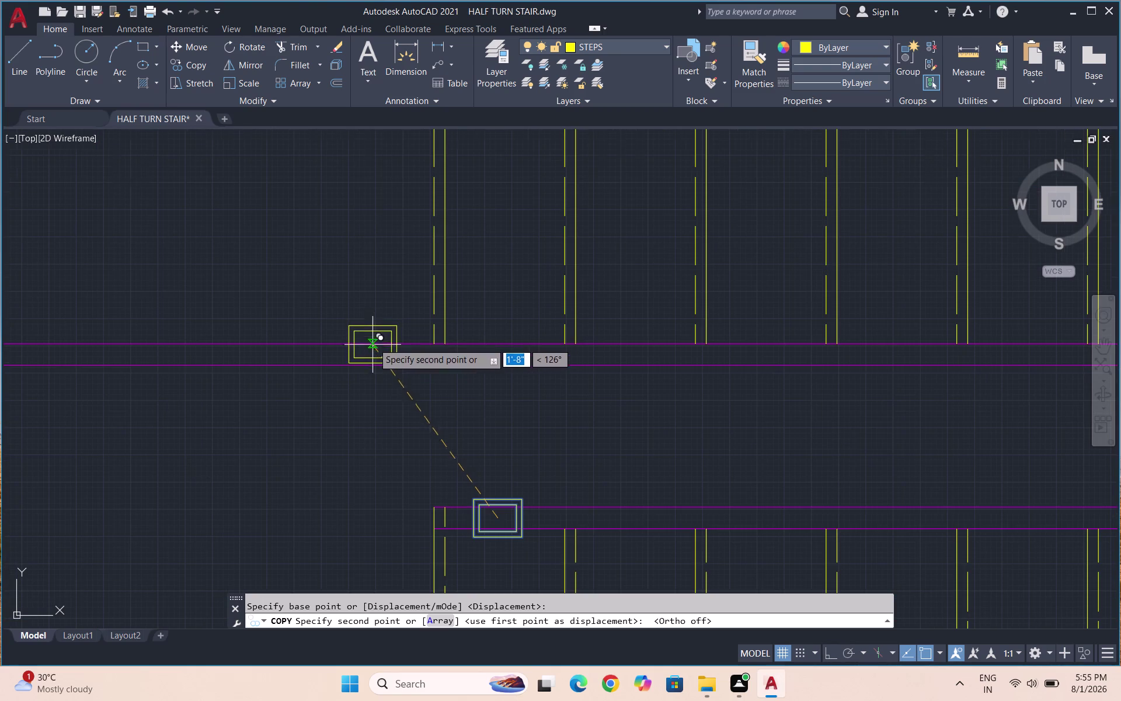
click(381, 353)
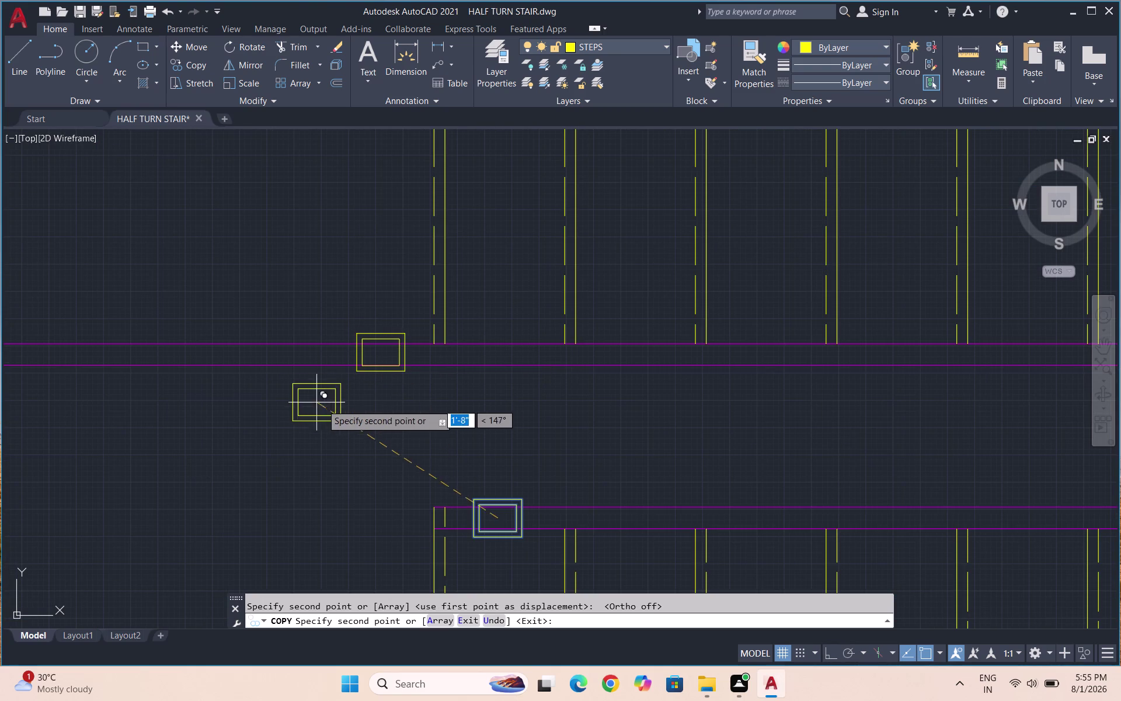
scroll(down, 3)
scroll(down, 3)
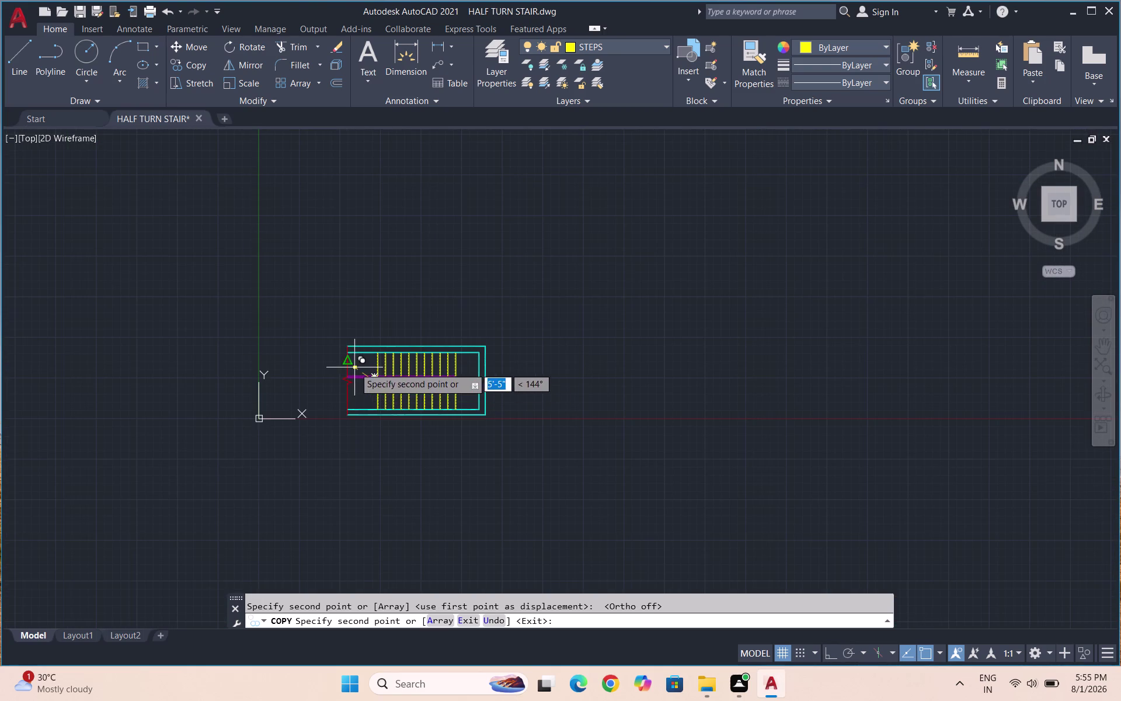
key(Escape)
scroll(up, 3)
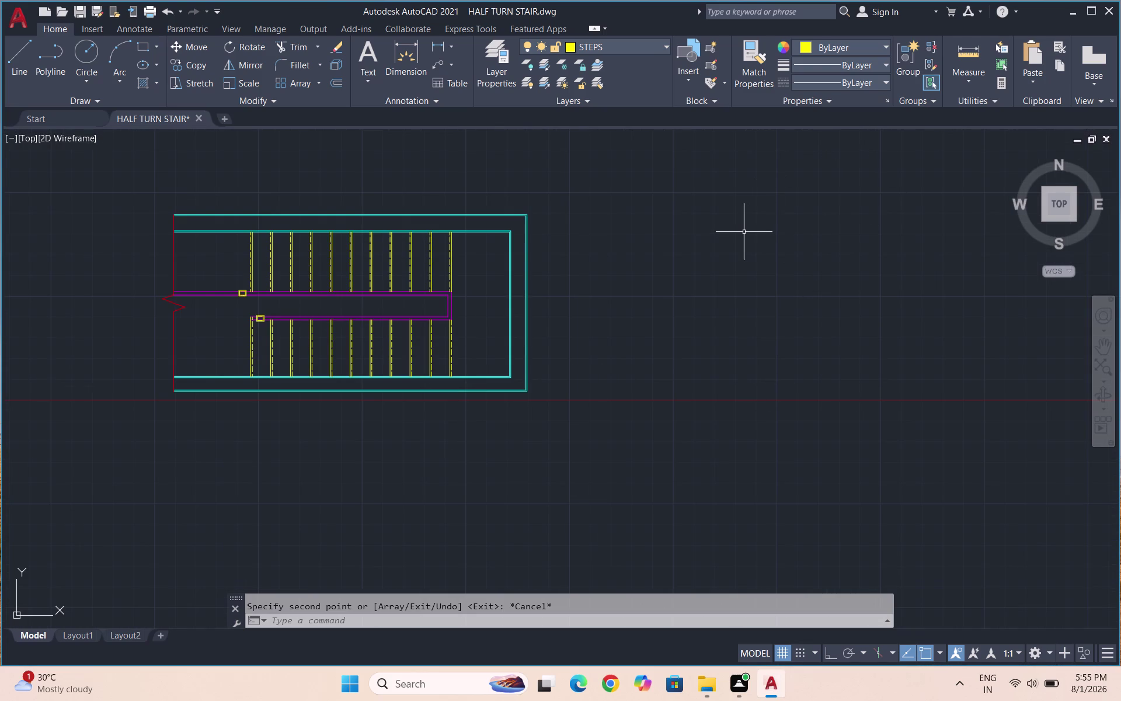
Draw a small narrow rectangle with REC between the two magenta handrail lines.
key(r)
key(e)
key(c)
key(Return)
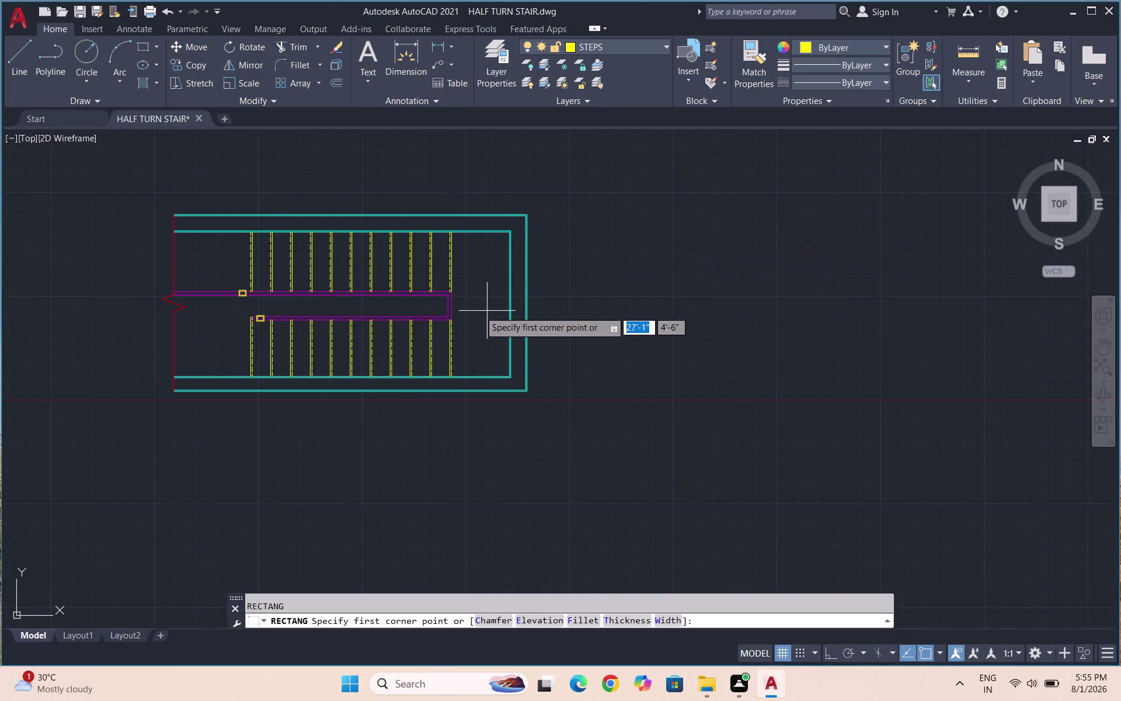
scroll(up, 3)
scroll(up, 3)
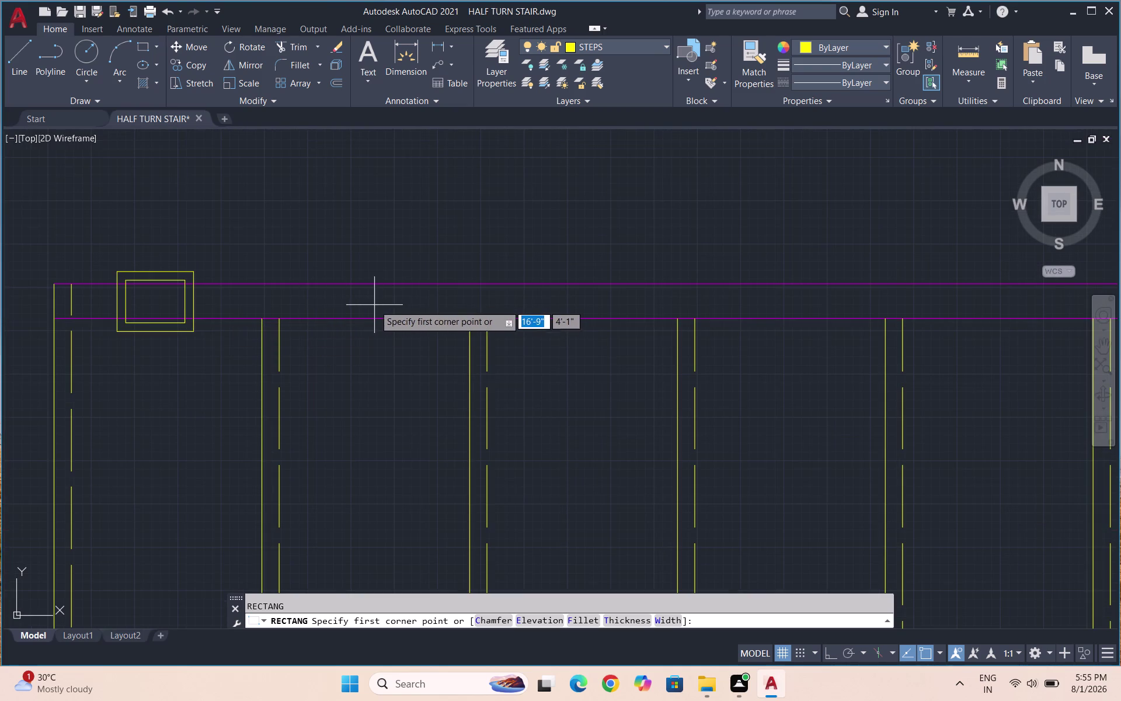
click(354, 295)
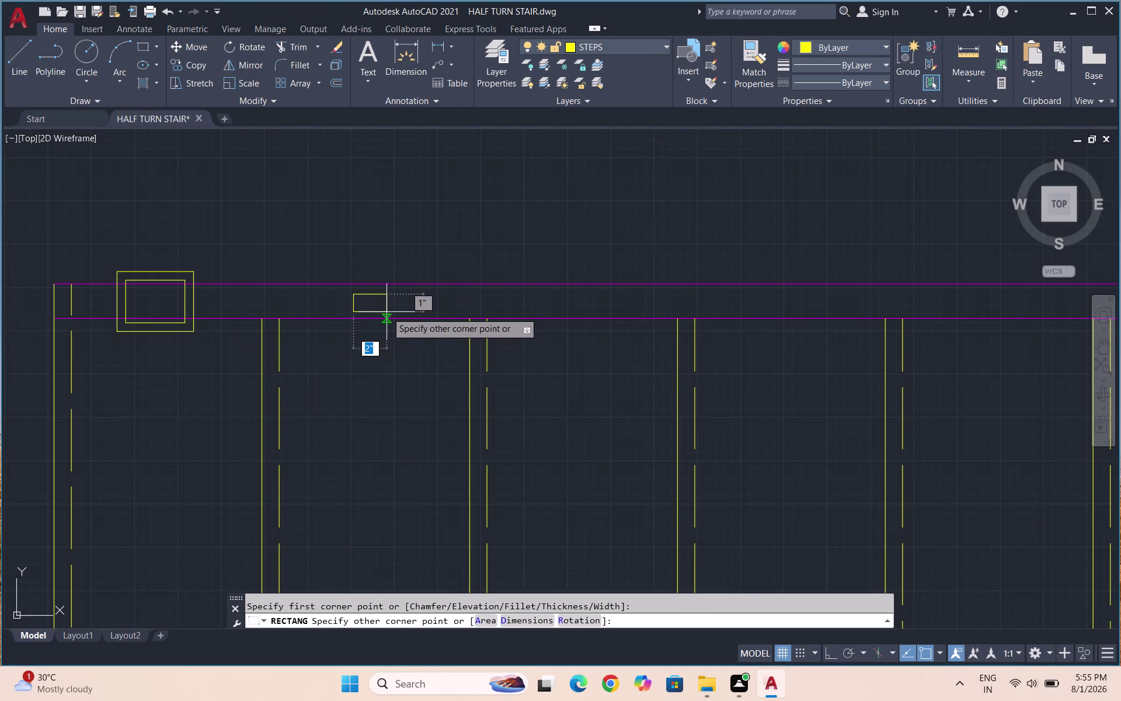
click(386, 310)
Select the new rectangle and open the Linetype list.
drag(393, 298, 368, 295)
click(350, 300)
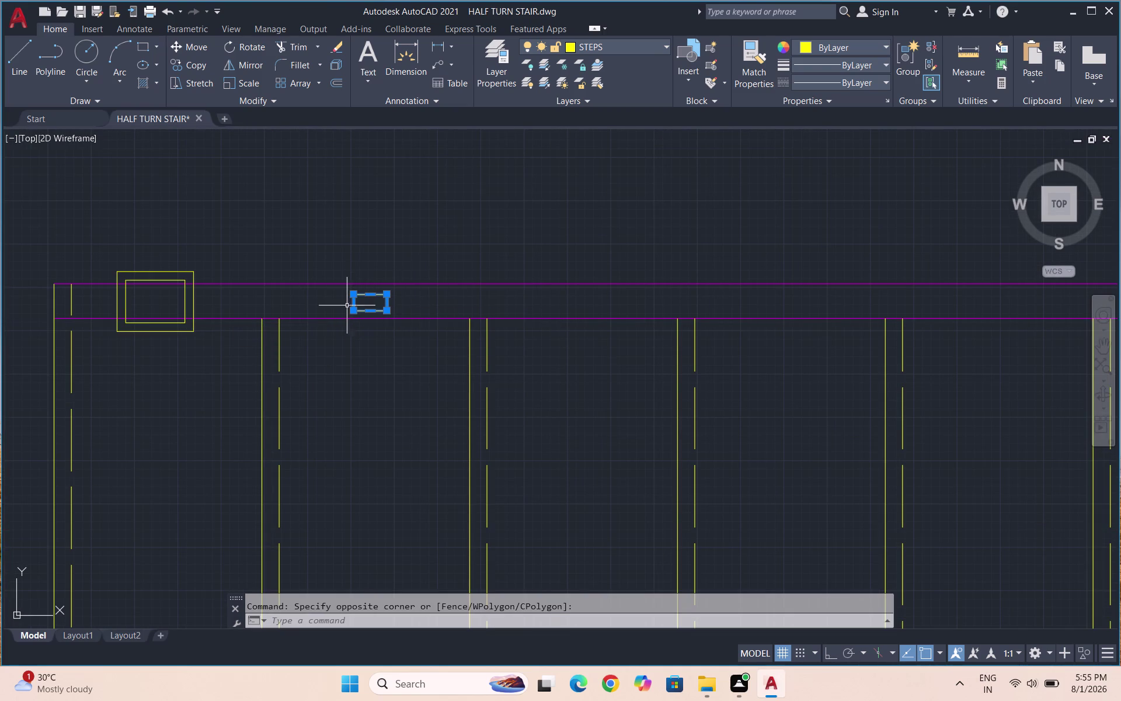
click(841, 83)
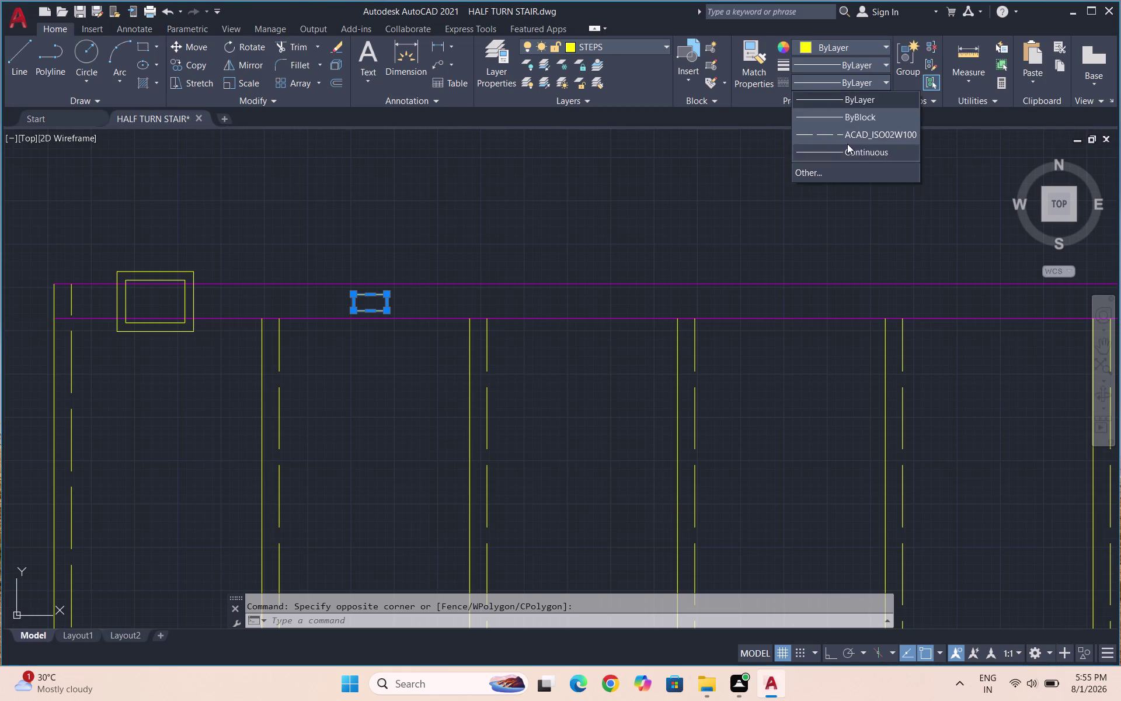
Give the rectangle the ACAD_ISO02W100 dashed linetype with linetype scale 0.2.
click(848, 135)
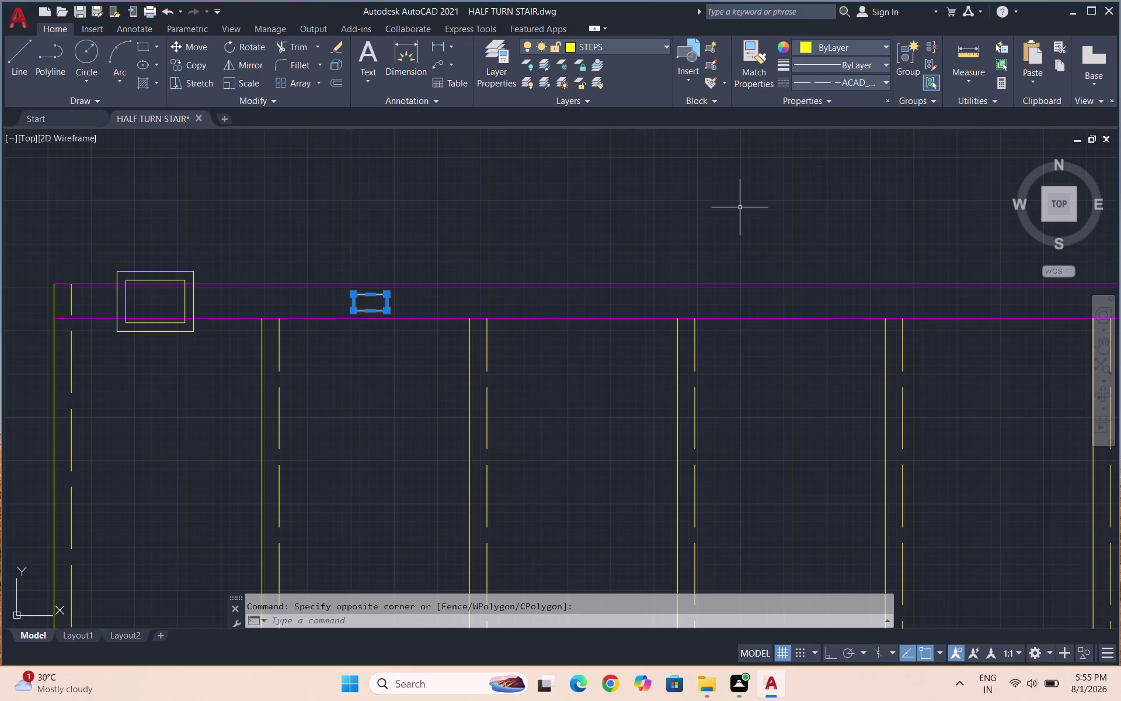
text(PR)
key(Return)
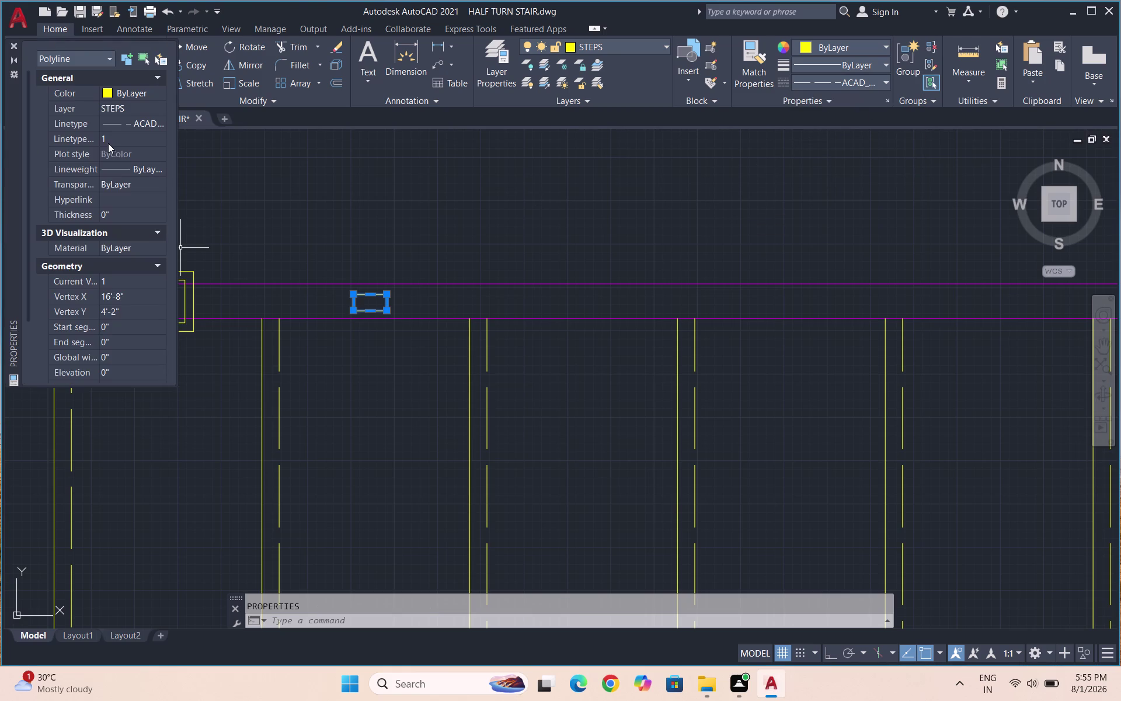
click(108, 139)
text(0.2)
key(Return)
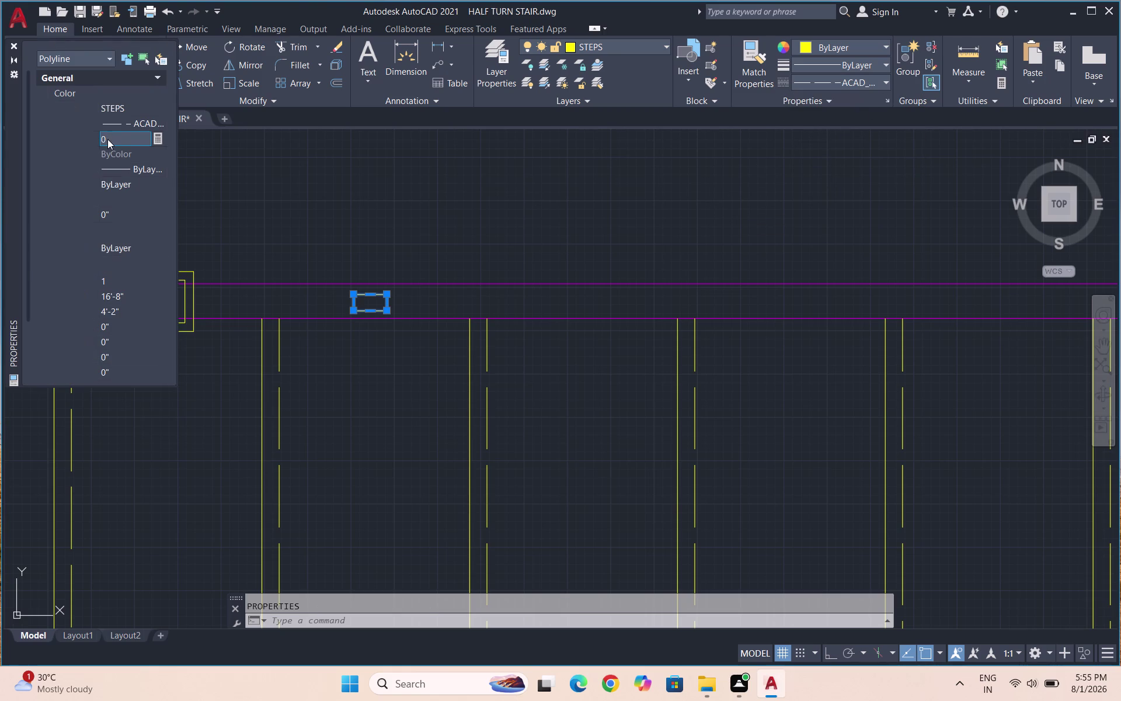
click(409, 250)
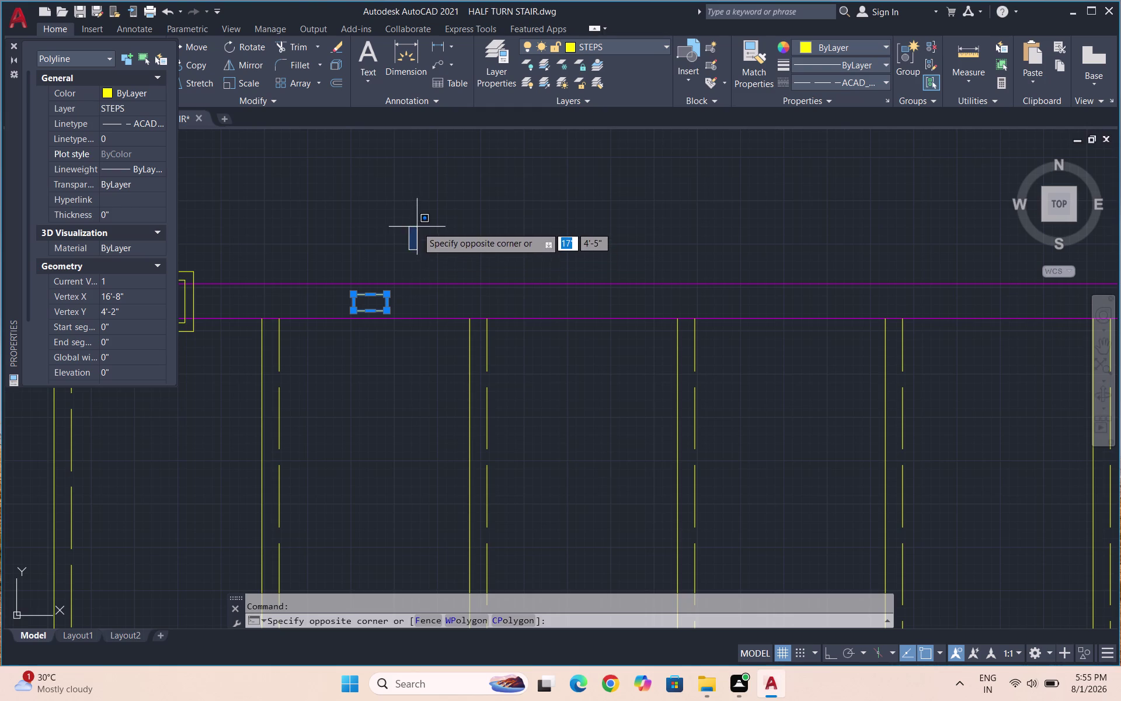
key(Escape)
Change the linetype scale to 10, clear the selection, and reapply the linetype.
click(135, 142)
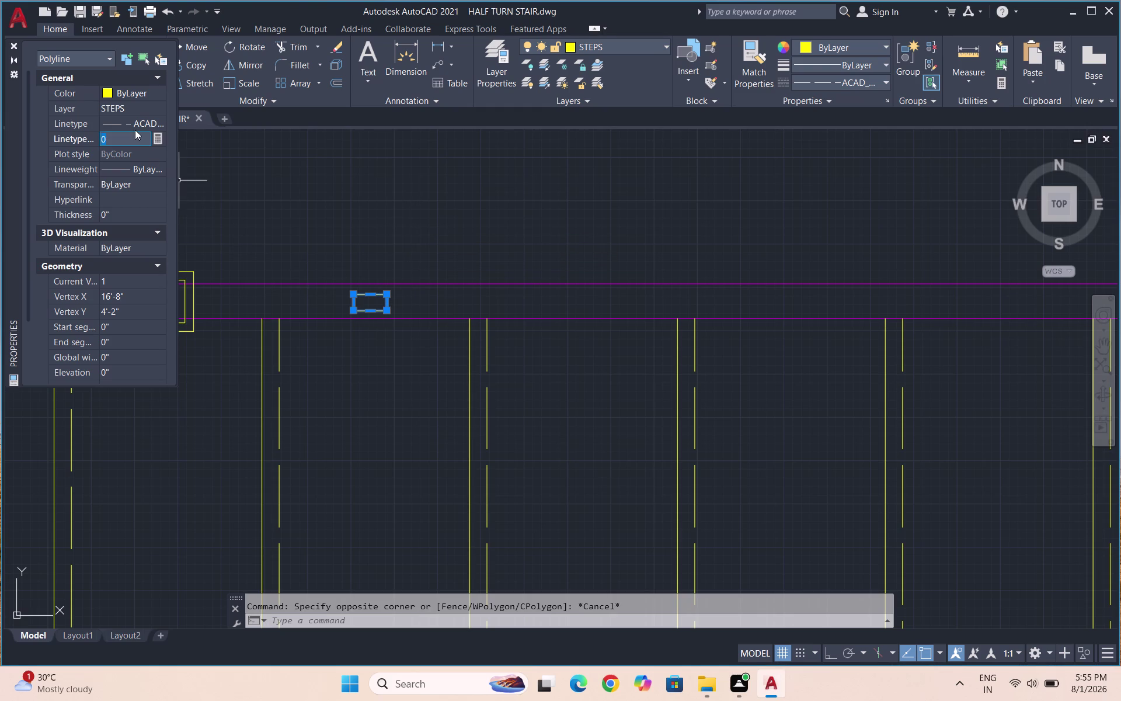
text(10)
key(Return)
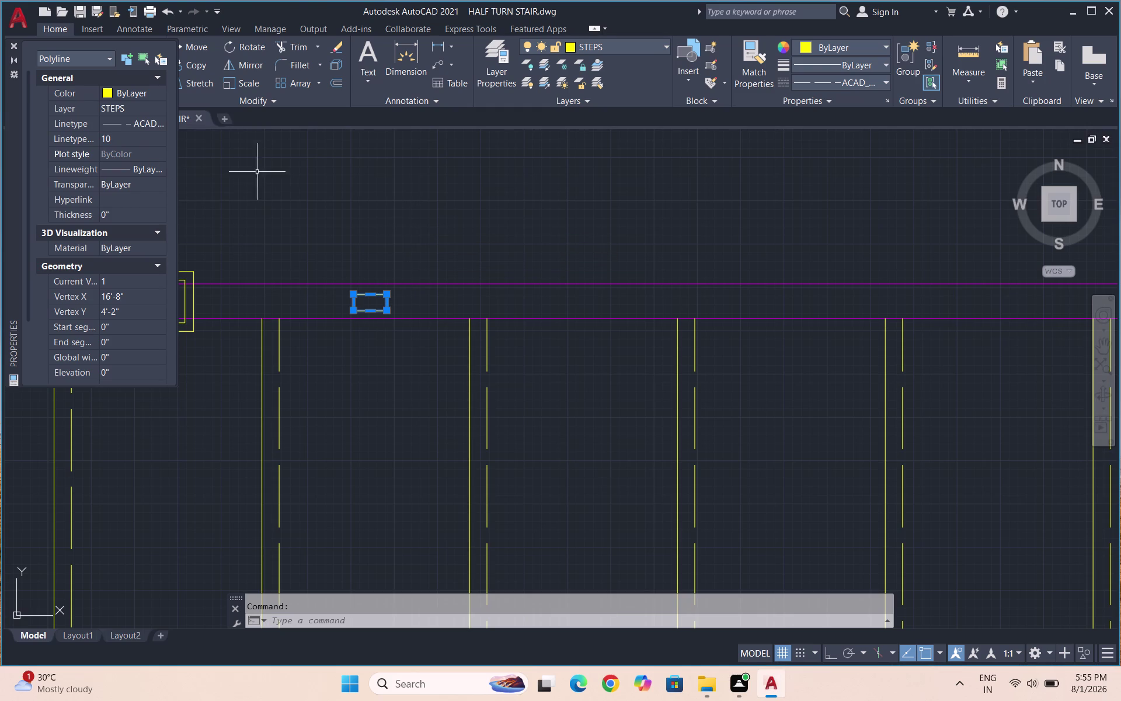
key(Escape)
key(Escape)
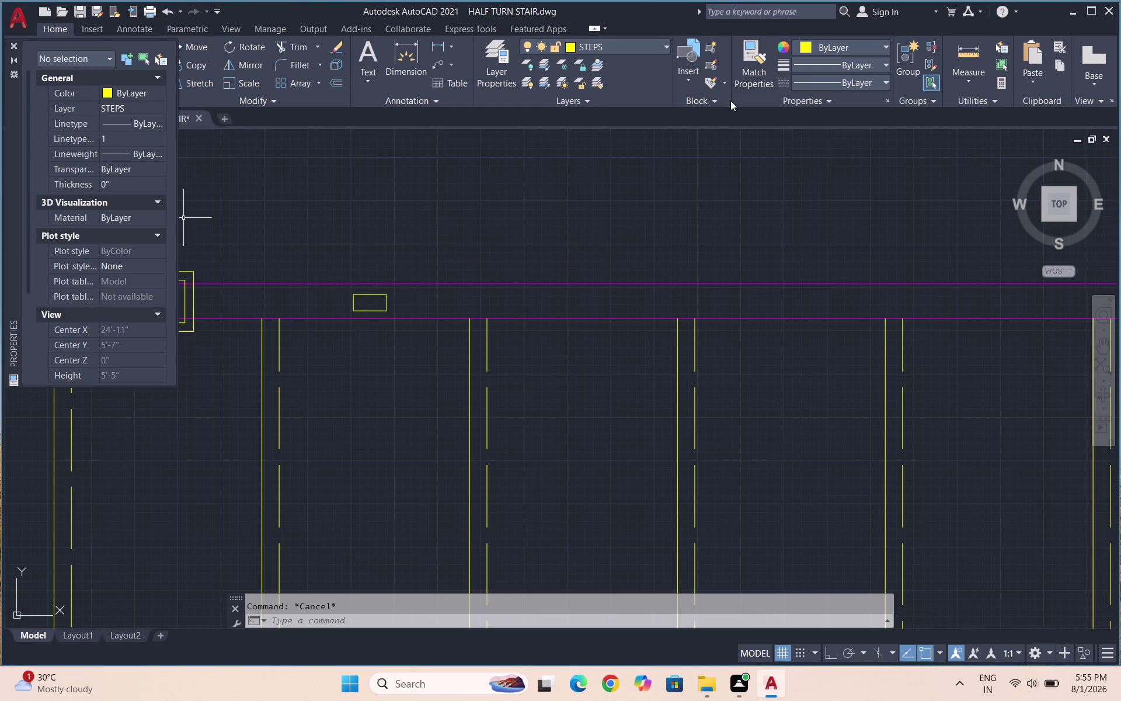
click(845, 84)
click(843, 137)
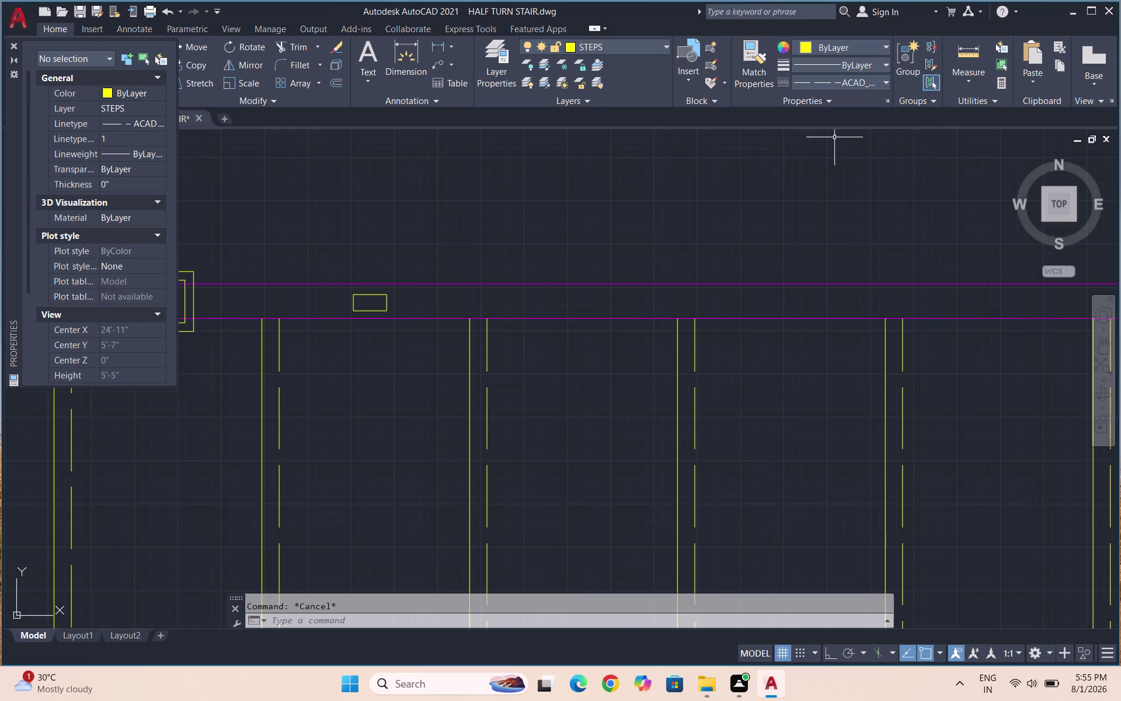
Reselect the rectangle and try linetype scales 0.2 and 3.
click(376, 296)
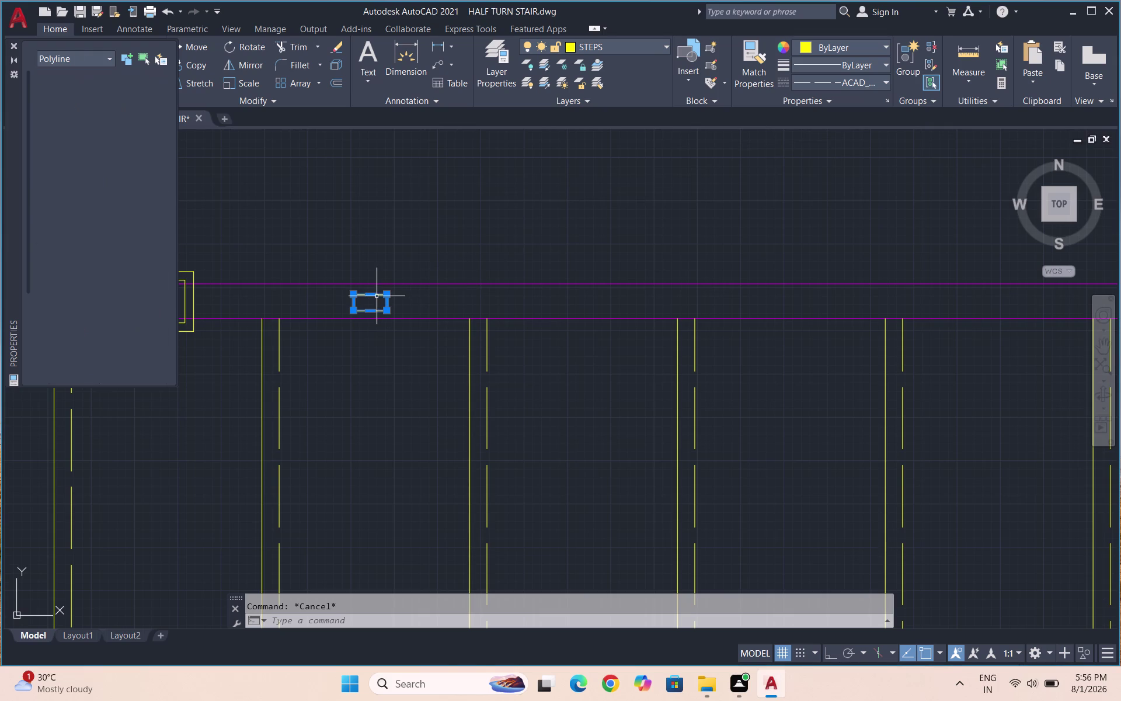
click(113, 143)
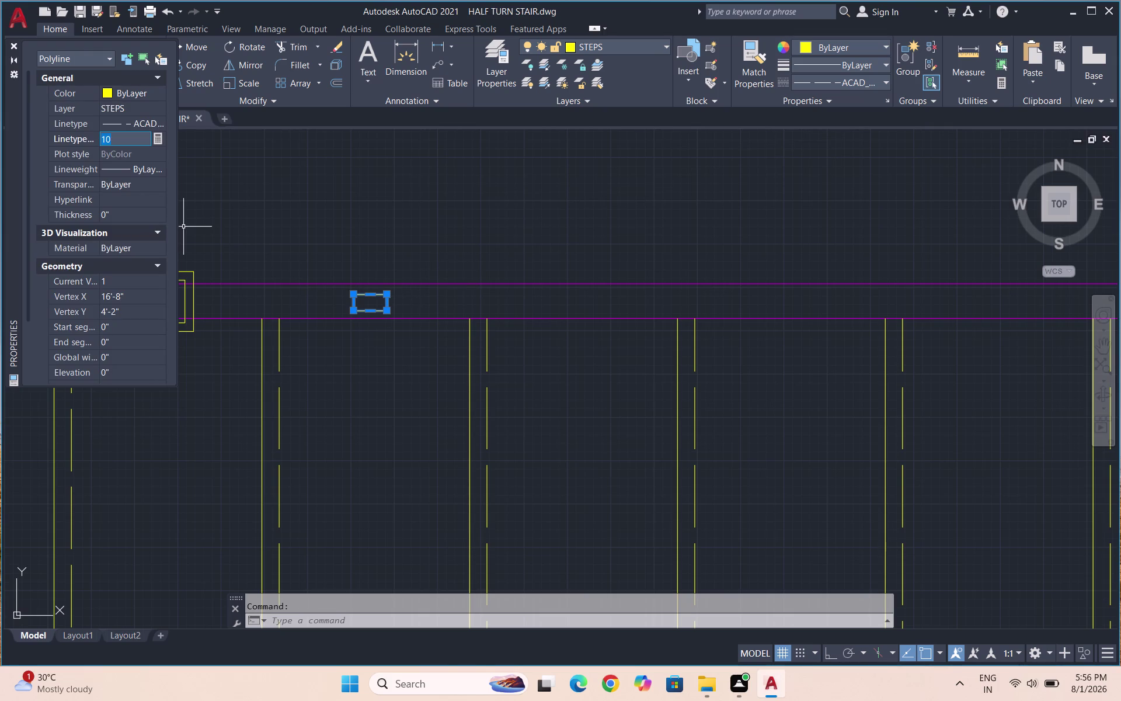
text(0.2)
key(Return)
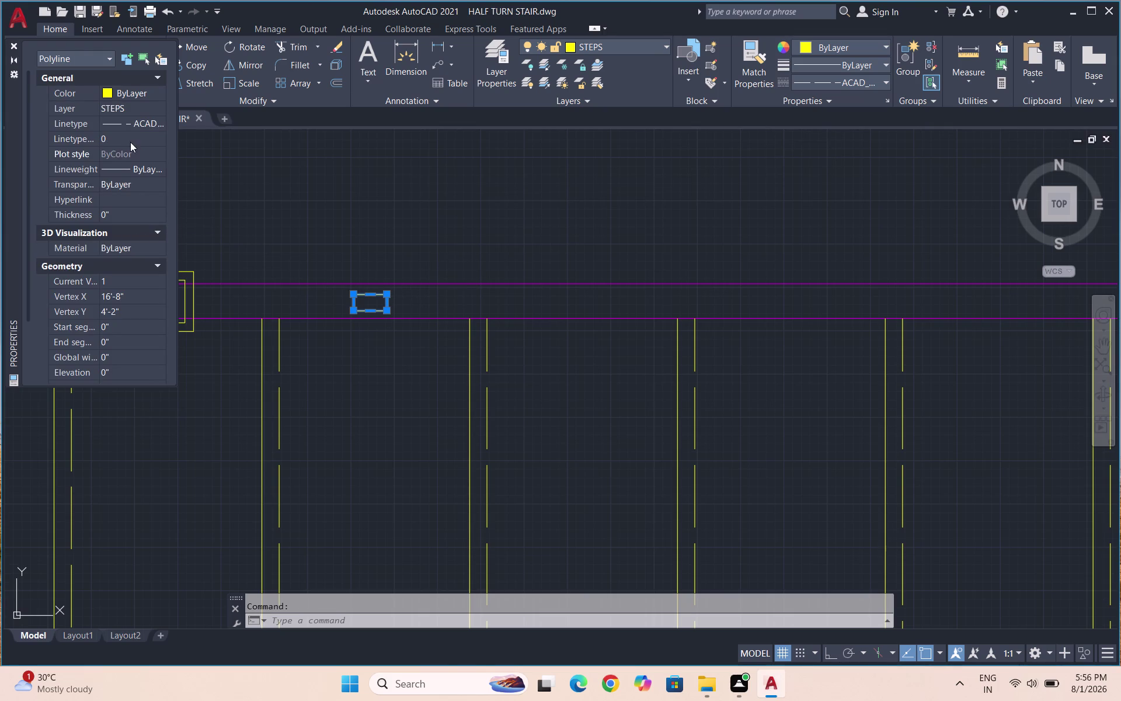
click(131, 142)
key(3)
key(Return)
click(129, 116)
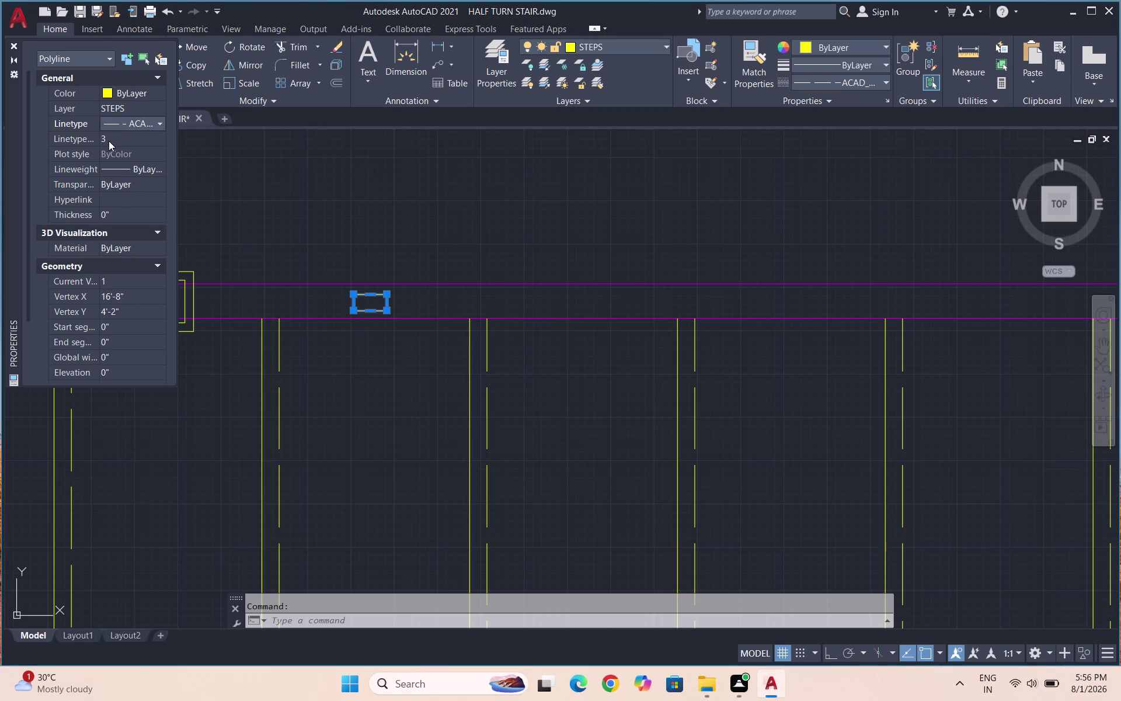
Try linetype scale 5, close the Properties palette, and delete the rectangle.
click(103, 140)
key(5)
key(Return)
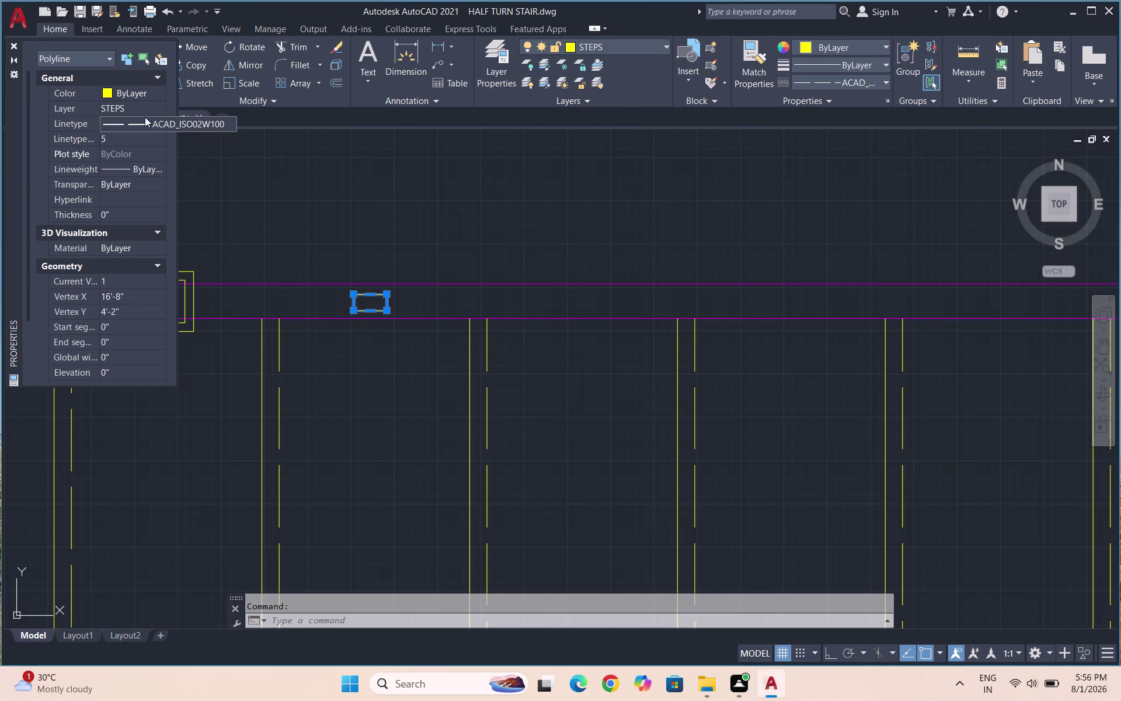
click(15, 46)
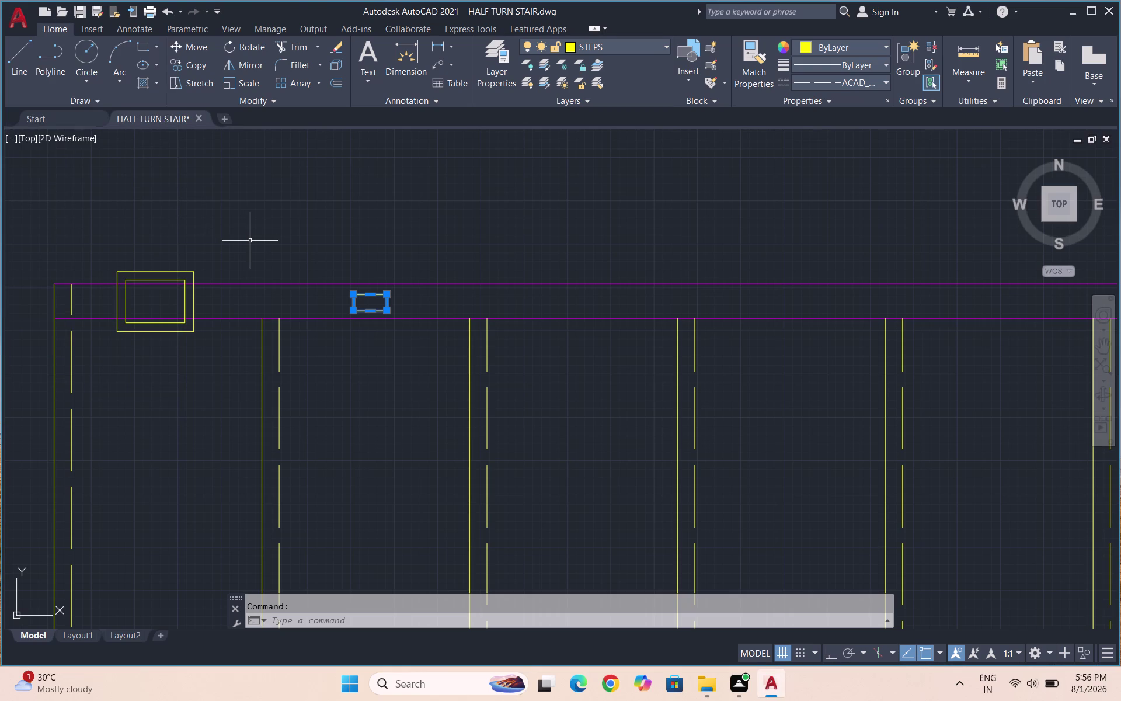
key(Delete)
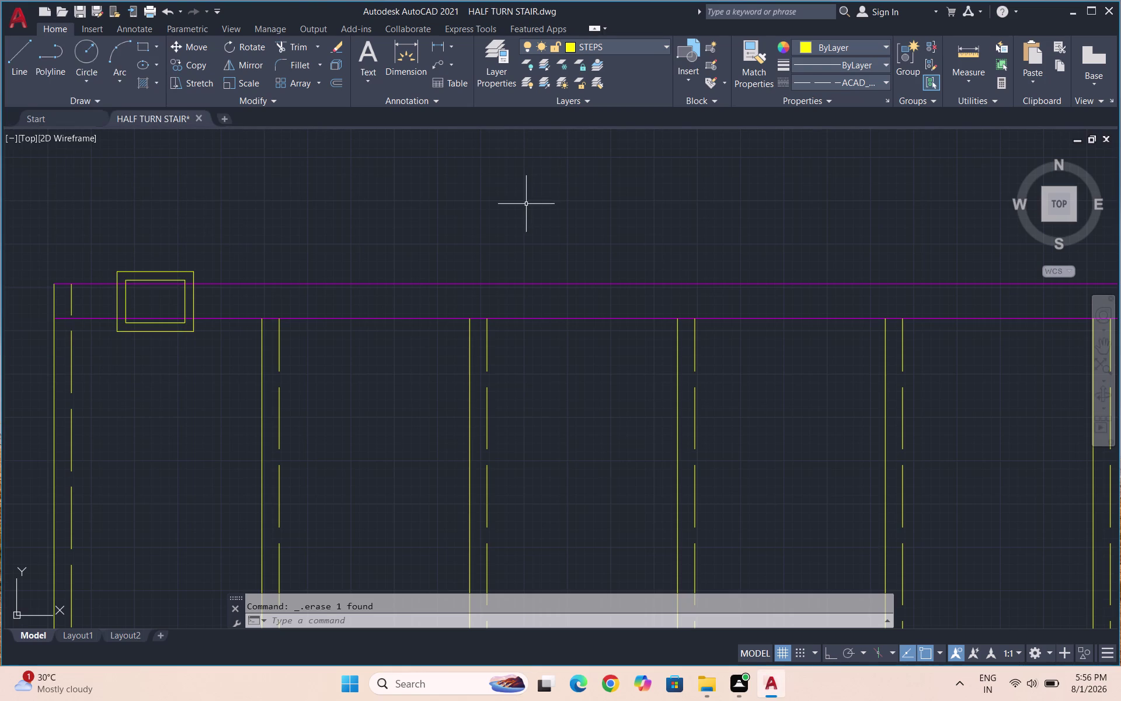
Draw a small rectangle with REC between the magenta handrail lines beside the post, then select it.
key(r)
key(e)
key(c)
key(Return)
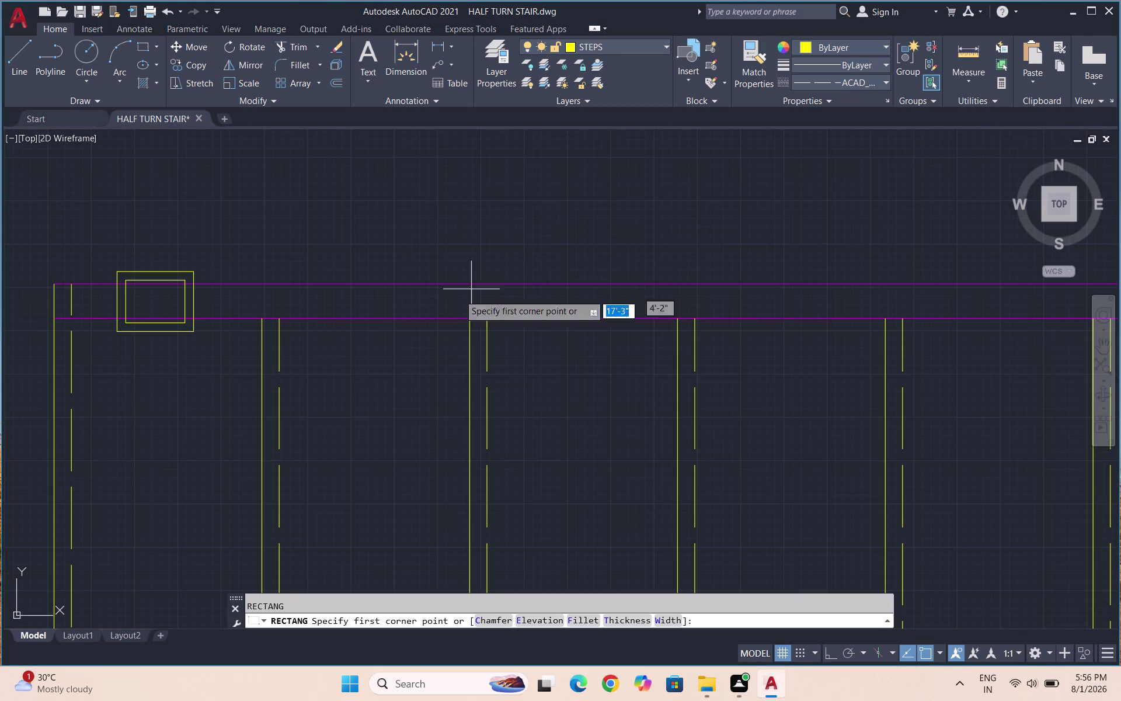
click(353, 295)
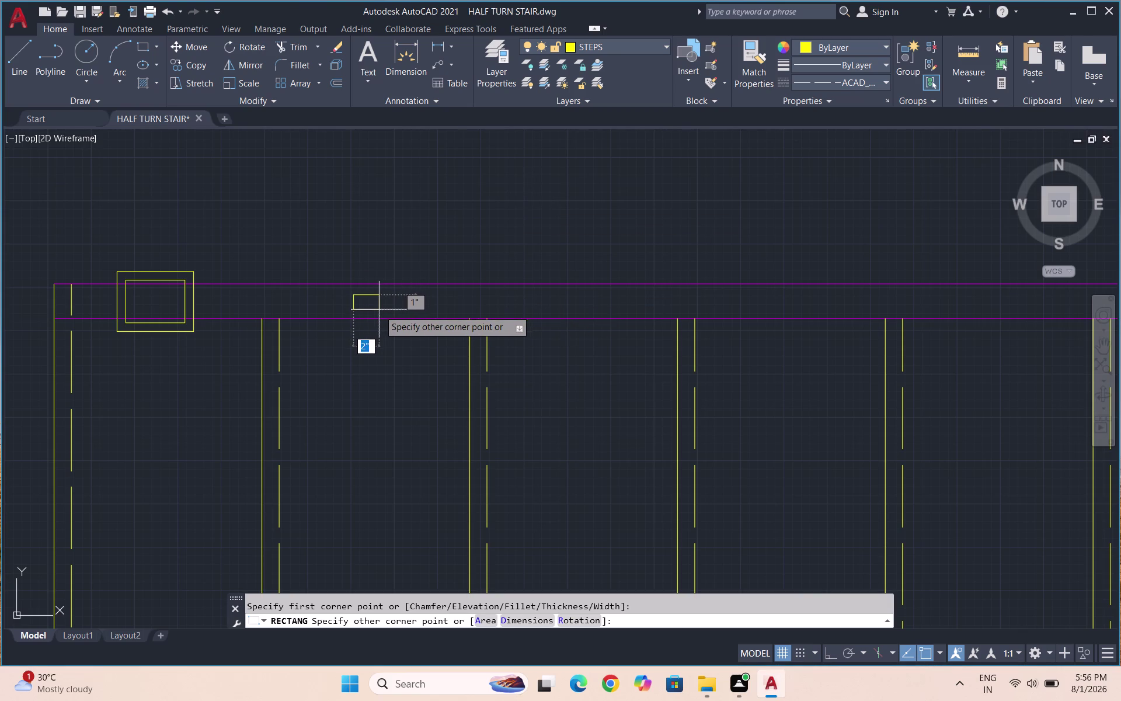
click(384, 310)
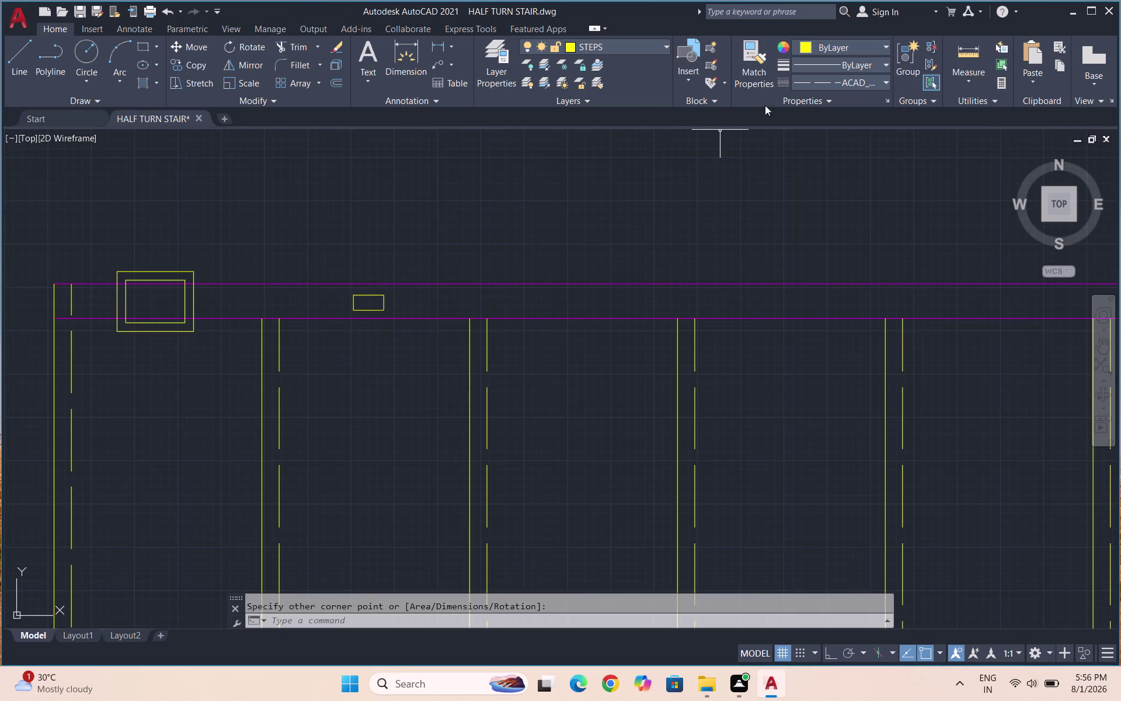
drag(392, 297, 369, 298)
click(361, 301)
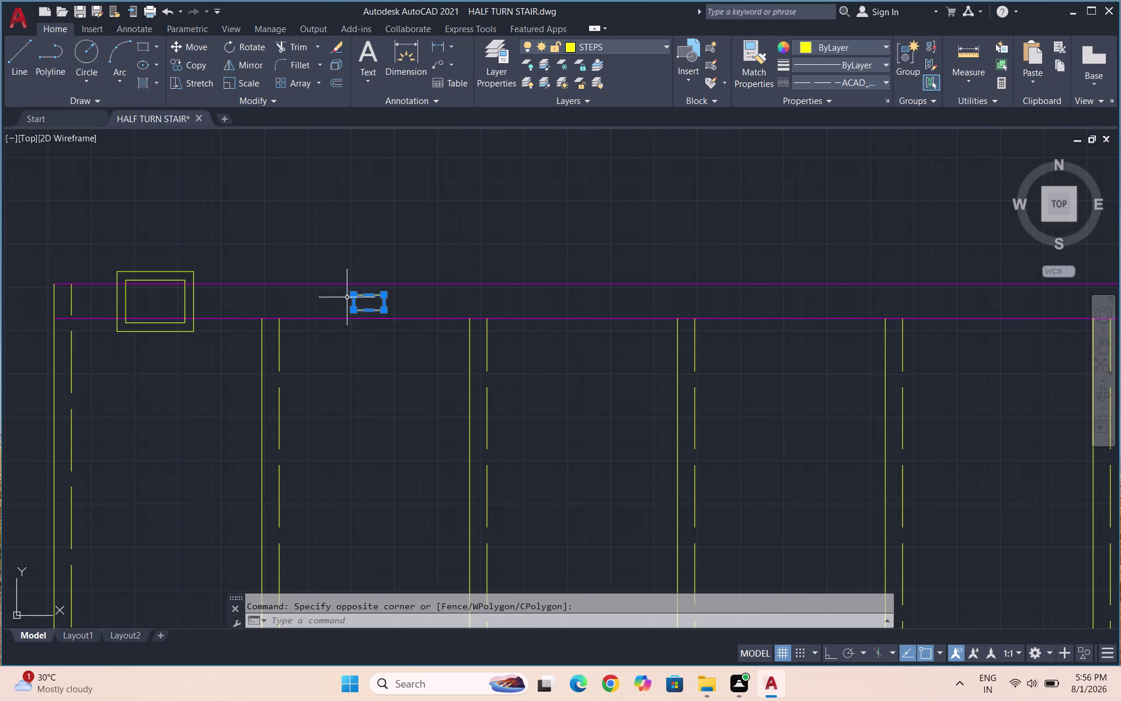